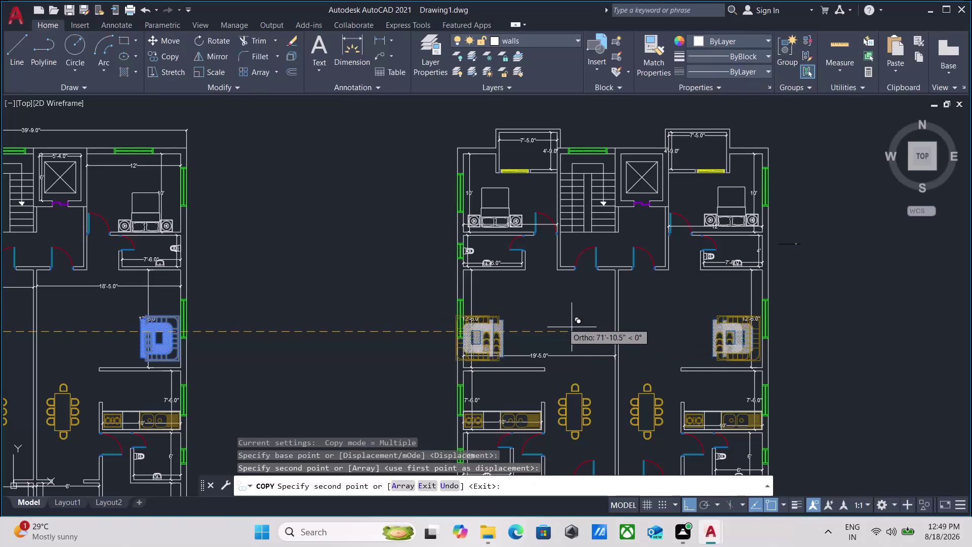
End the COPY command and inspect the copied sofa set across both floor plans.
key(Escape)
scroll(up, 3)
middle_drag(711, 336, 435, 282)
scroll(up, 3)
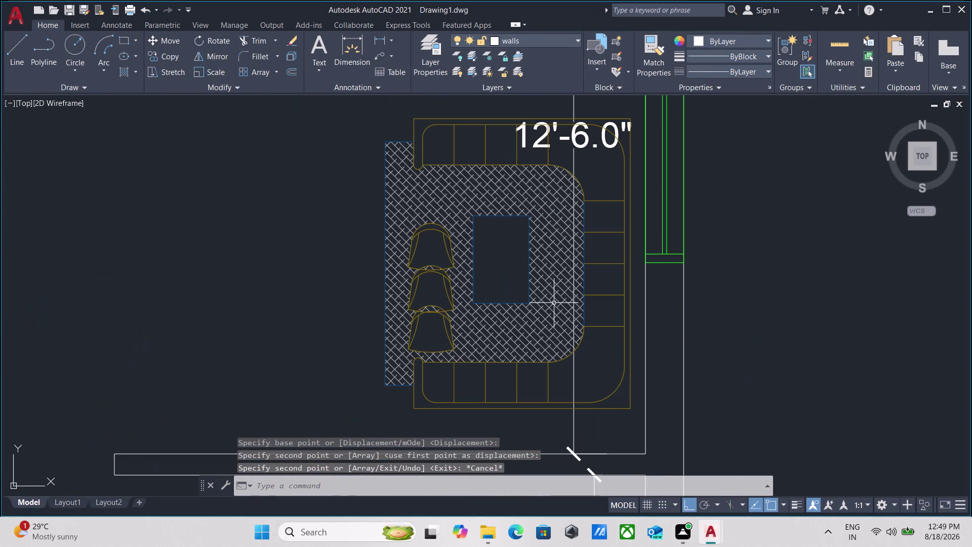
scroll(down, 3)
scroll(down, 3)
middle_drag(335, 307, 519, 309)
middle_drag(233, 265, 304, 316)
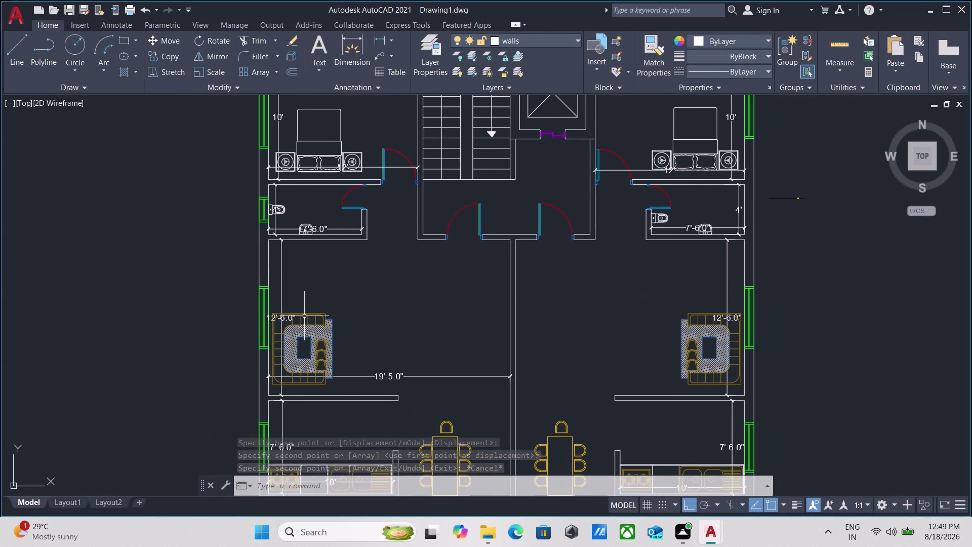
scroll(down, 3)
middle_drag(348, 324, 302, 193)
scroll(down, 3)
scroll(up, 3)
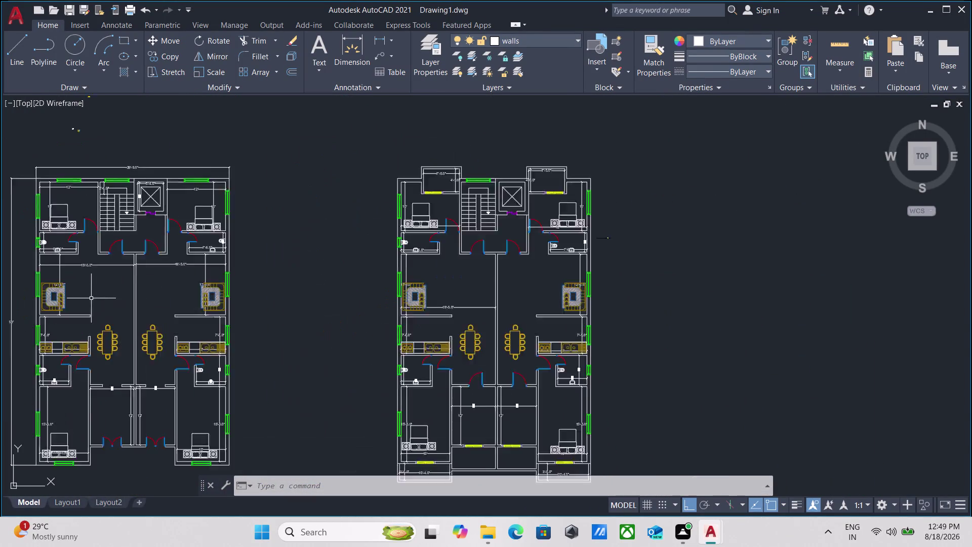
scroll(up, 3)
scroll(down, 3)
middle_drag(90, 299, 230, 341)
Review the lower rooms, then switch to the Autocad Blocks (2) library drawing.
scroll(up, 3)
scroll(down, 3)
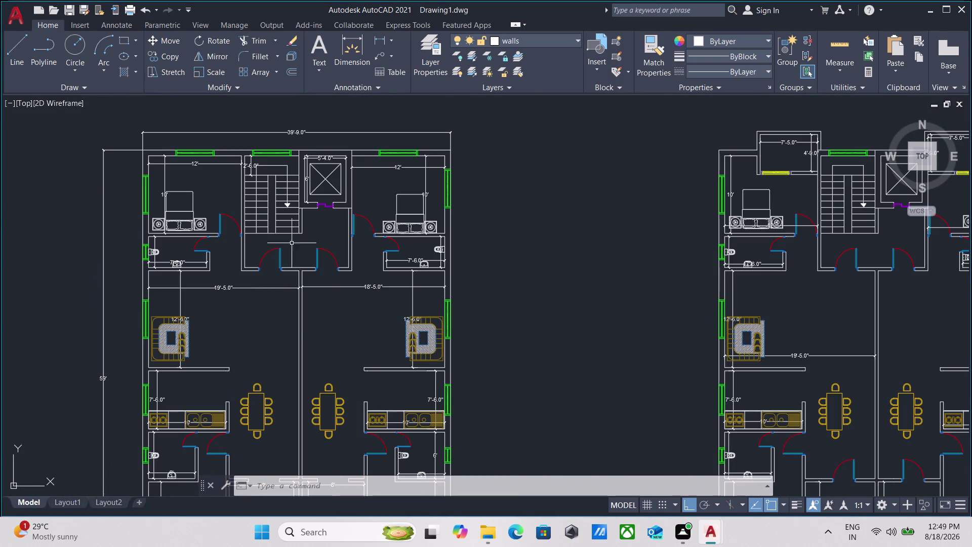
scroll(up, 3)
scroll(down, 3)
scroll(down, 3)
scroll(down, 3)
middle_drag(255, 300, 270, 186)
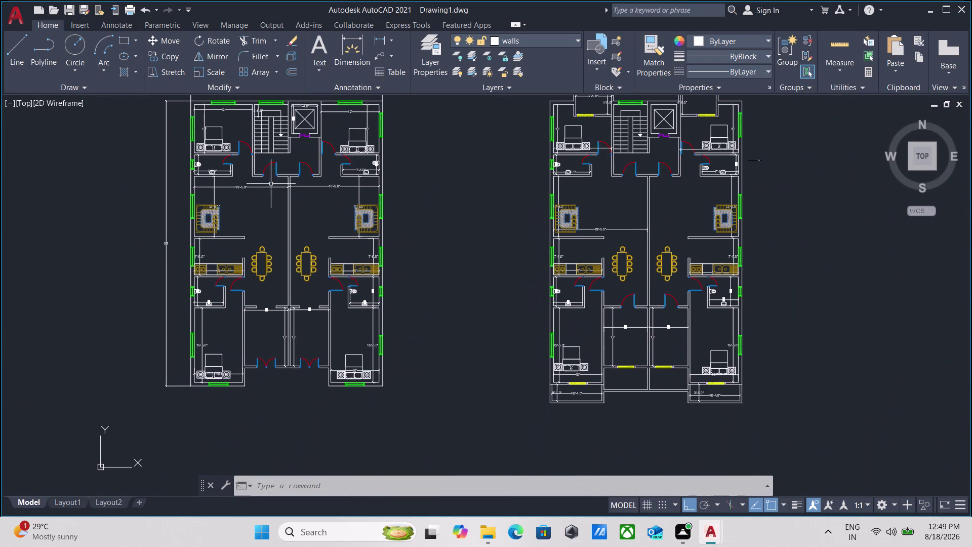
scroll(up, 3)
scroll(down, 3)
middle_drag(318, 240, 296, 300)
scroll(down, 3)
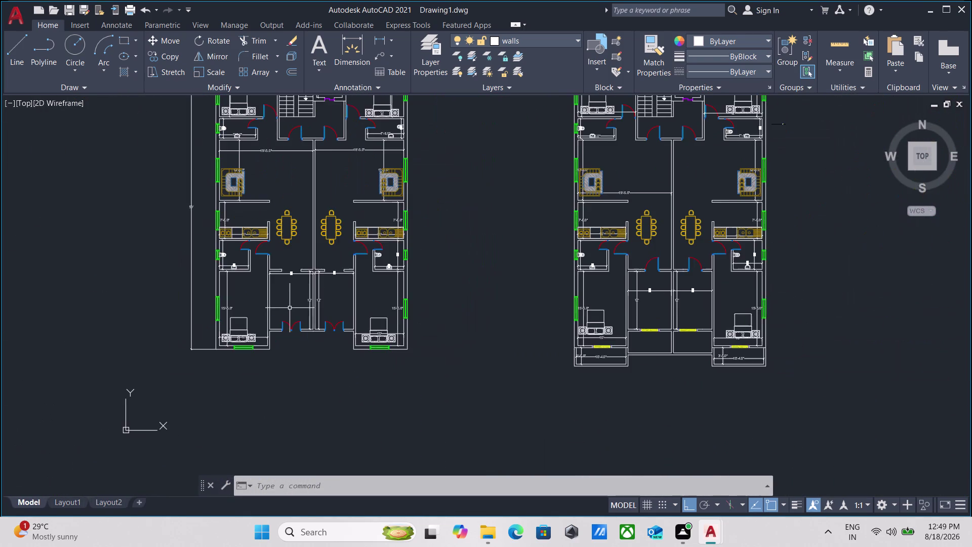
middle_drag(290, 308, 282, 335)
scroll(up, 3)
scroll(up, 3)
scroll(down, 3)
middle_click(281, 332)
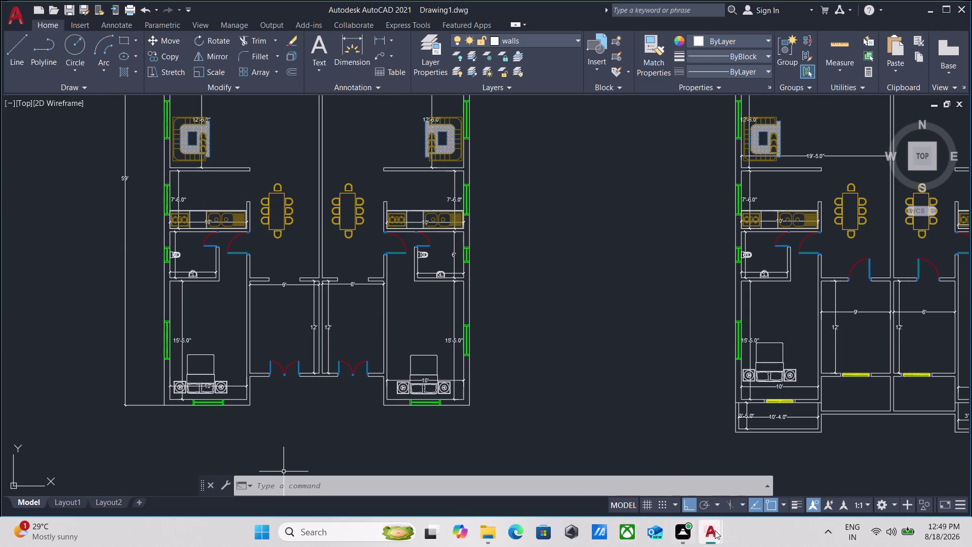
click(754, 489)
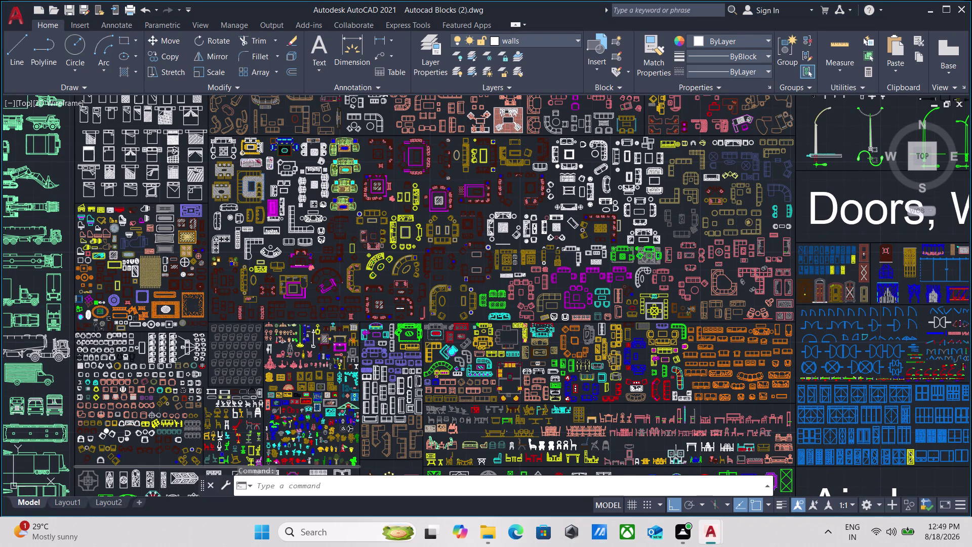
Browse the block library to locate the sofa set with the yellow patterned rug.
scroll(down, 3)
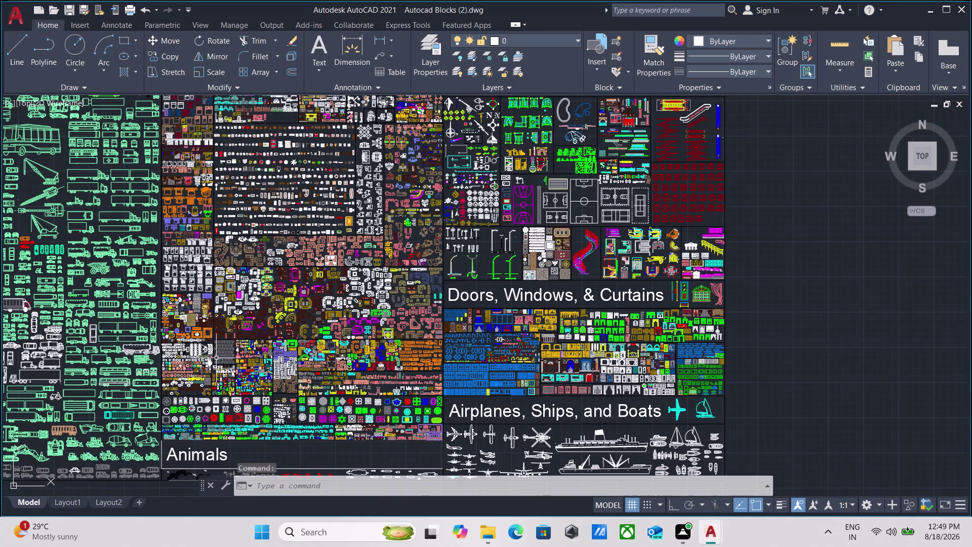
scroll(up, 3)
scroll(up, 3)
scroll(down, 3)
scroll(down, 3)
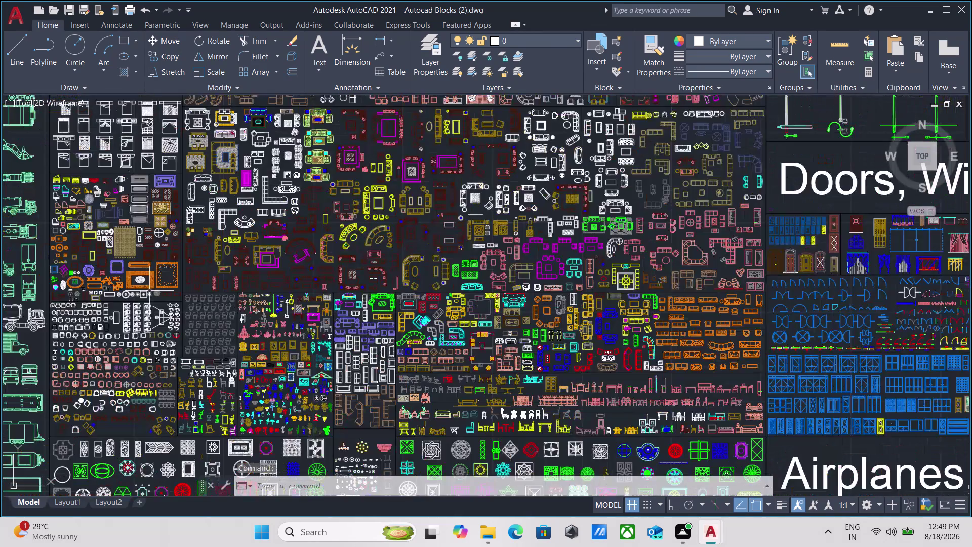
middle_drag(149, 291, 349, 383)
scroll(down, 3)
scroll(up, 3)
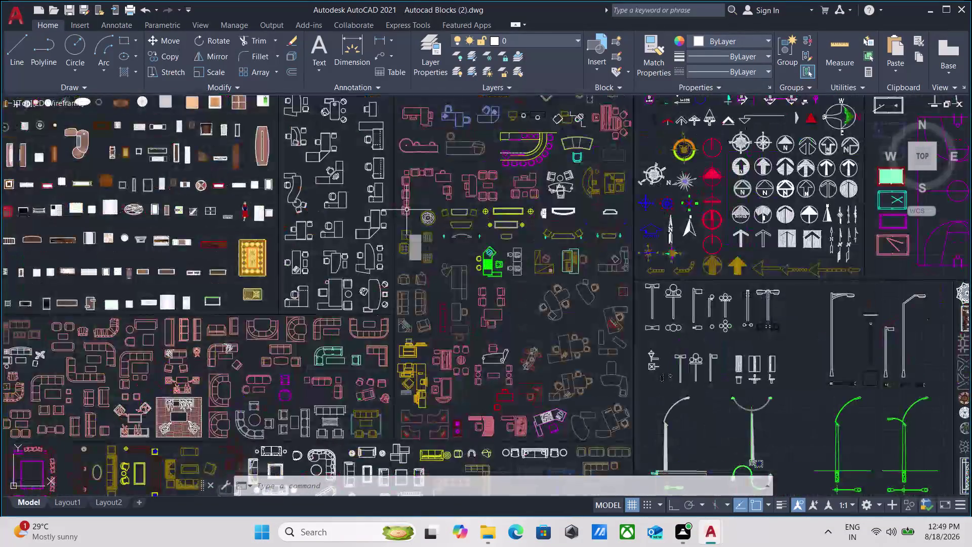
scroll(down, 3)
scroll(up, 3)
scroll(down, 3)
scroll(up, 3)
scroll(down, 3)
scroll(down, 3)
scroll(down, 3)
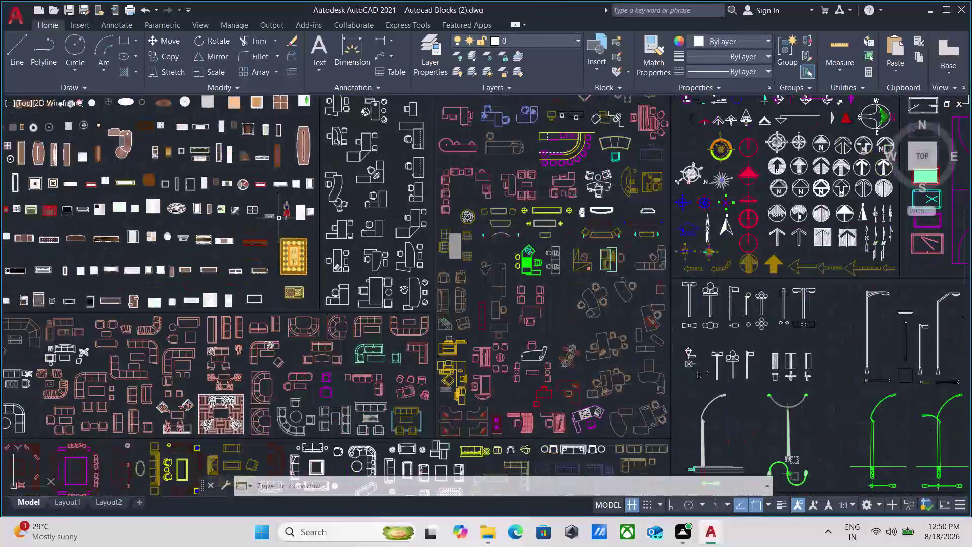
scroll(down, 3)
scroll(down, 3)
middle_drag(279, 228, 315, 370)
scroll(down, 3)
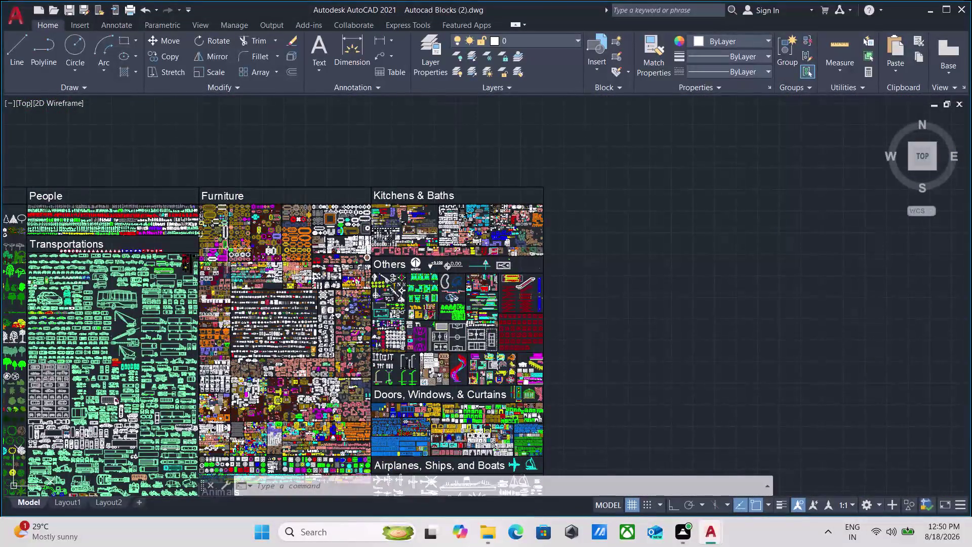
scroll(up, 3)
scroll(up, 3)
scroll(down, 3)
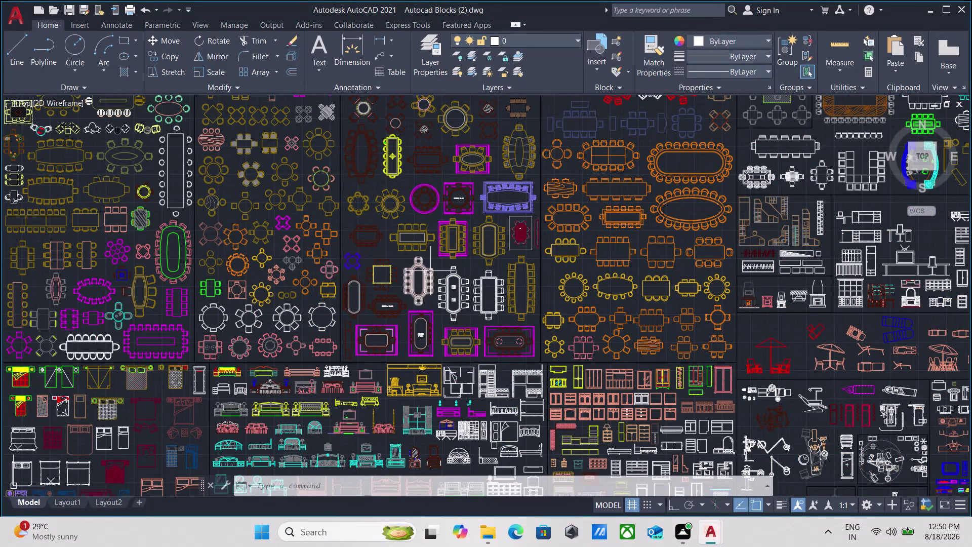
scroll(down, 3)
scroll(up, 3)
scroll(down, 3)
middle_drag(249, 361, 307, 270)
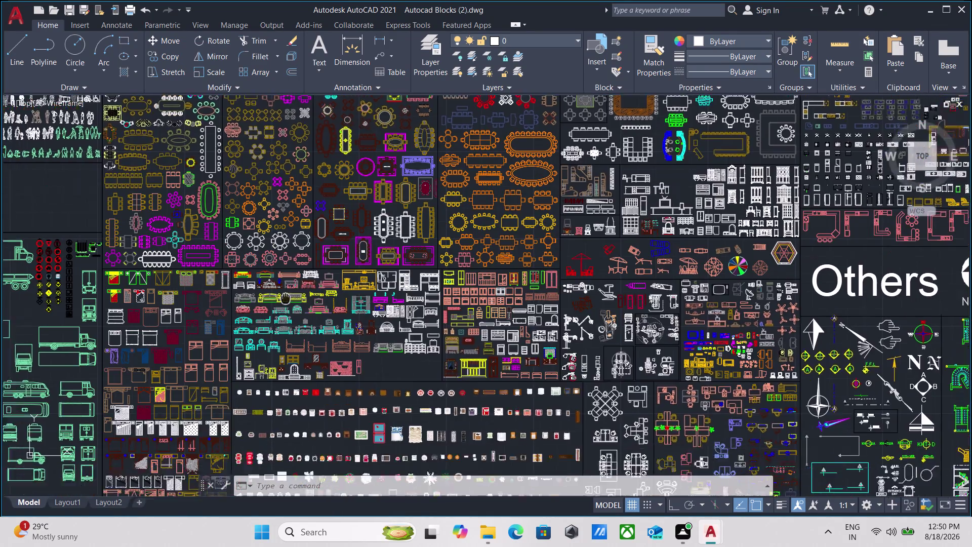
middle_drag(307, 271, 342, 243)
scroll(up, 3)
scroll(down, 3)
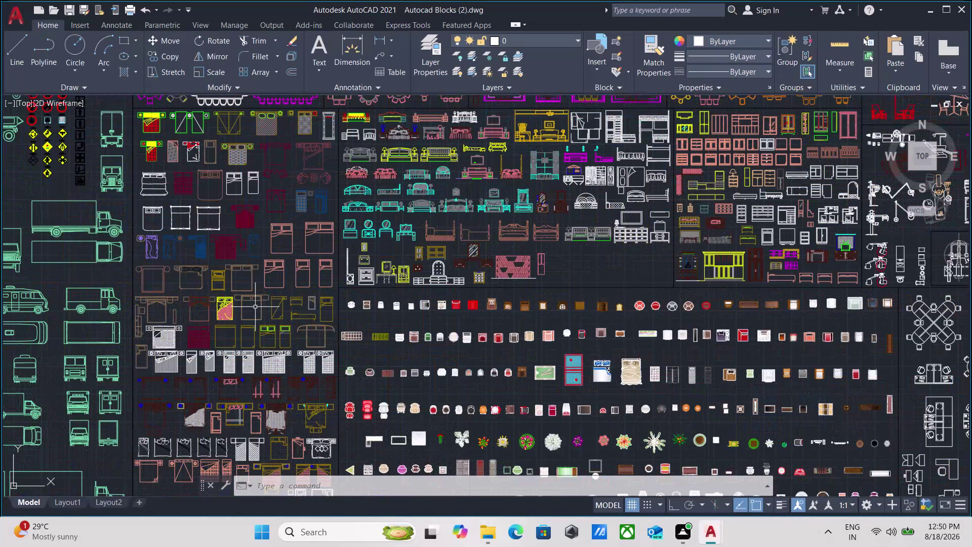
scroll(down, 3)
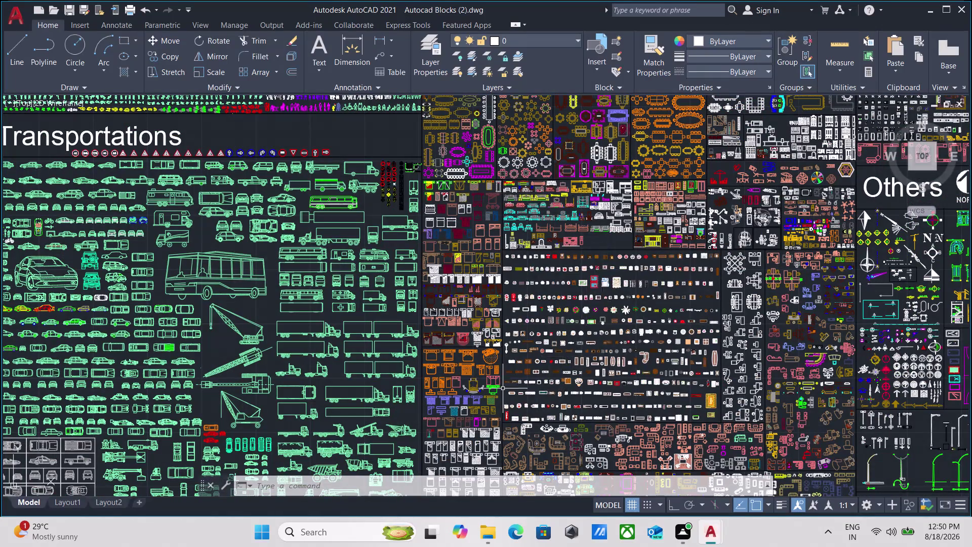
scroll(up, 3)
scroll(down, 3)
middle_drag(460, 383, 404, 221)
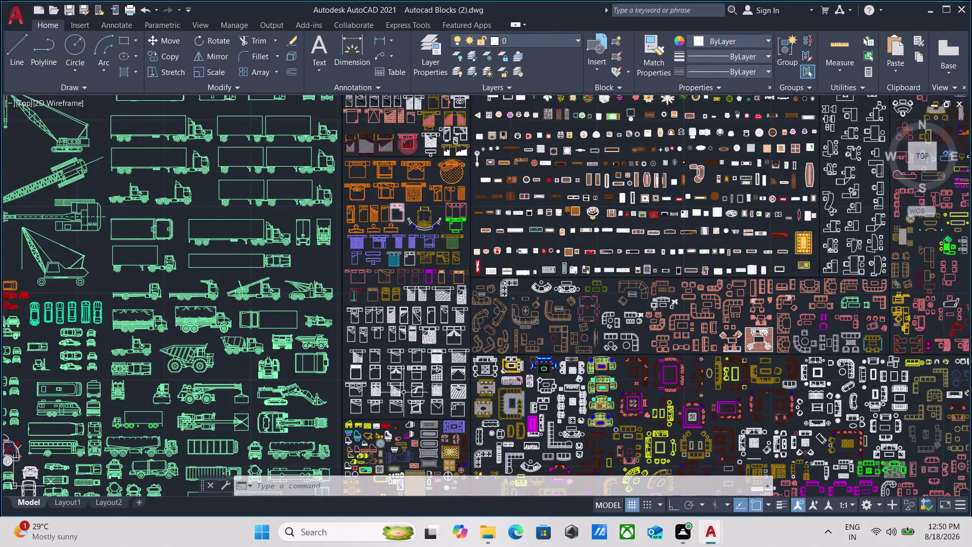
scroll(up, 3)
scroll(up, 3)
scroll(down, 3)
middle_drag(512, 400, 400, 310)
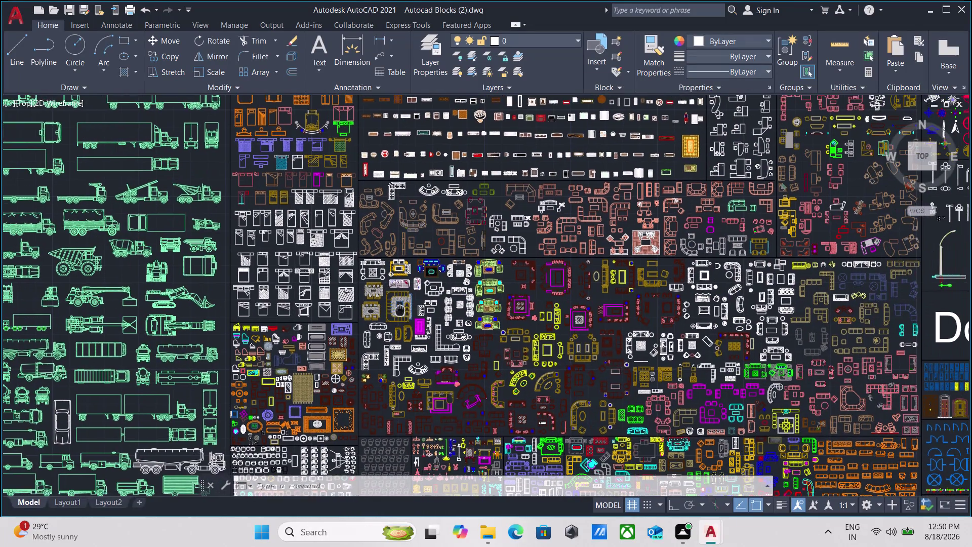
scroll(up, 3)
scroll(down, 3)
middle_drag(450, 353, 361, 278)
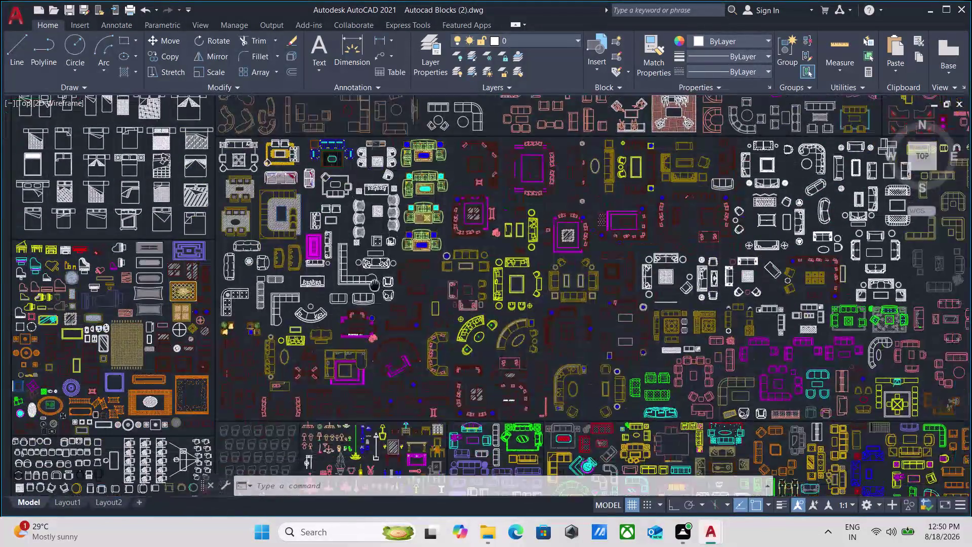
middle_drag(362, 278, 313, 258)
scroll(up, 3)
scroll(down, 3)
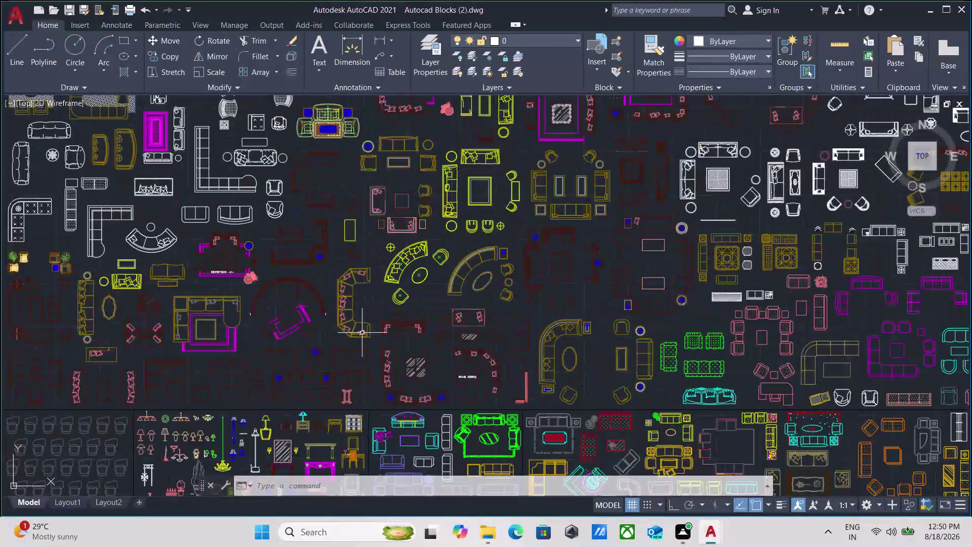
scroll(down, 3)
scroll(up, 3)
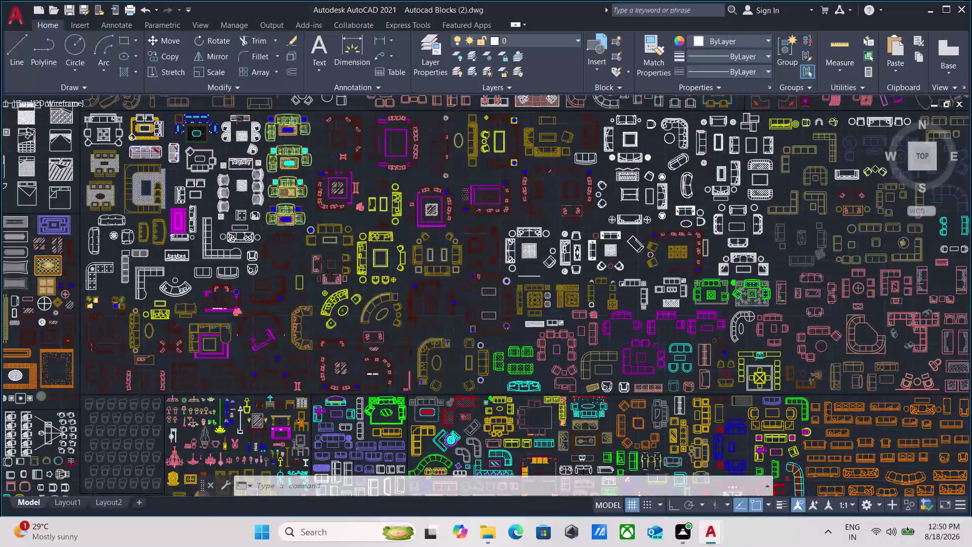
scroll(down, 3)
scroll(up, 3)
scroll(up, 3)
middle_drag(143, 287, 298, 290)
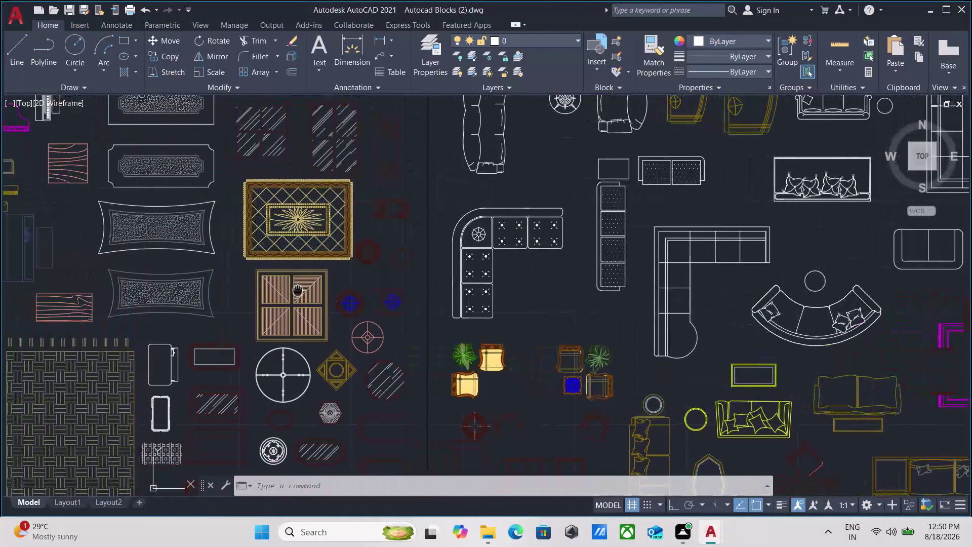
middle_drag(298, 290, 307, 290)
scroll(down, 3)
scroll(down, 3)
middle_drag(226, 342, 293, 342)
scroll(up, 3)
scroll(down, 3)
middle_drag(323, 262, 223, 309)
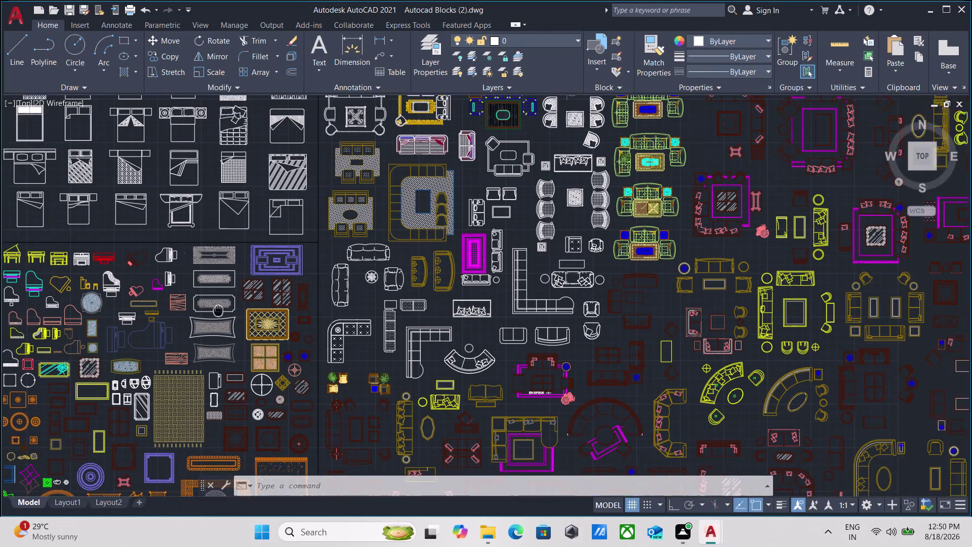
middle_drag(223, 309, 192, 321)
scroll(up, 3)
scroll(down, 3)
middle_drag(447, 300, 325, 358)
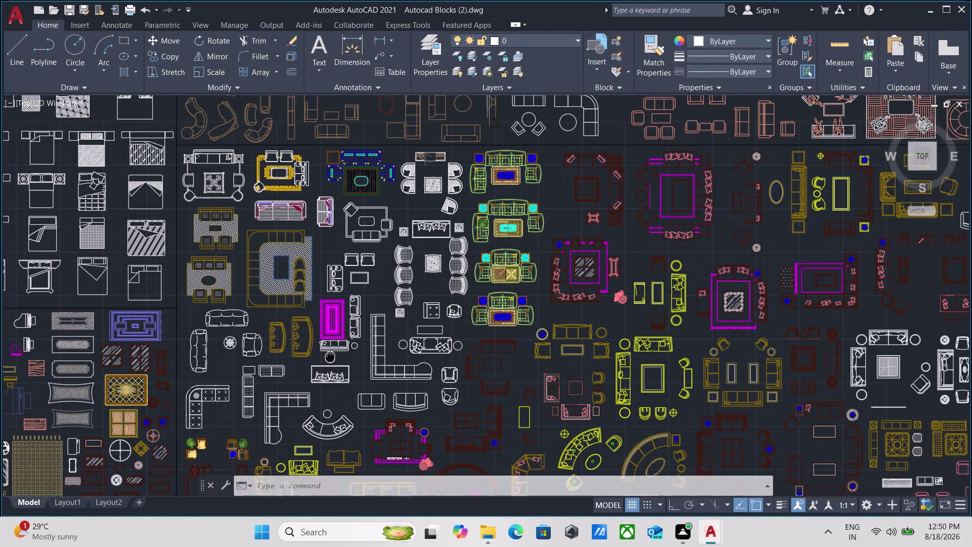
middle_drag(326, 359, 270, 370)
scroll(up, 3)
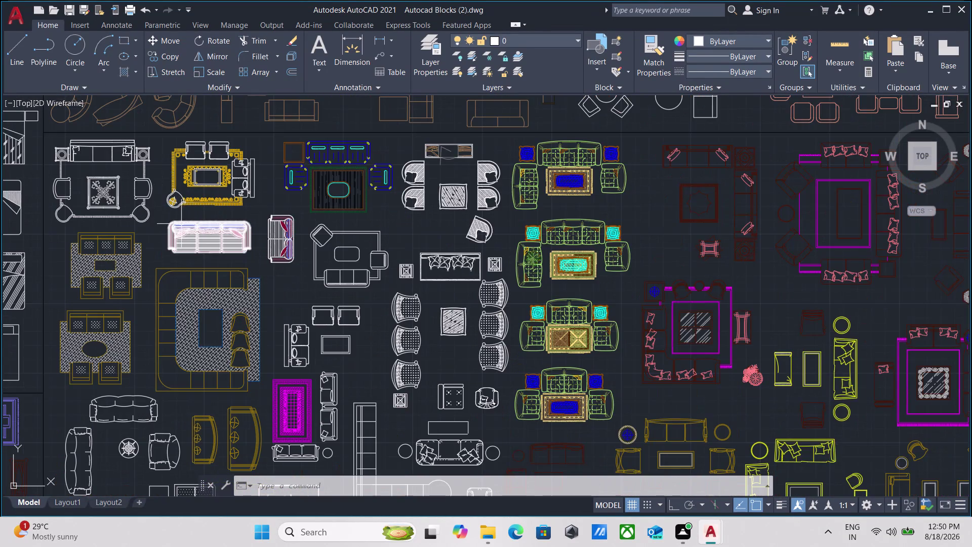
scroll(down, 3)
middle_drag(181, 224, 245, 342)
scroll(up, 3)
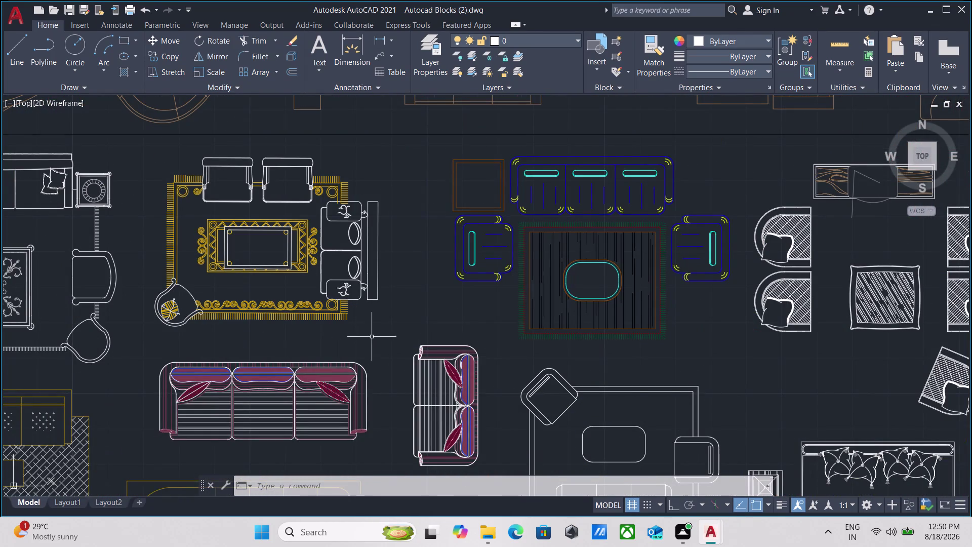
Window-select the yellow-rug sofa set and copy it with Ctrl+C.
click(374, 333)
click(180, 171)
scroll(down, 3)
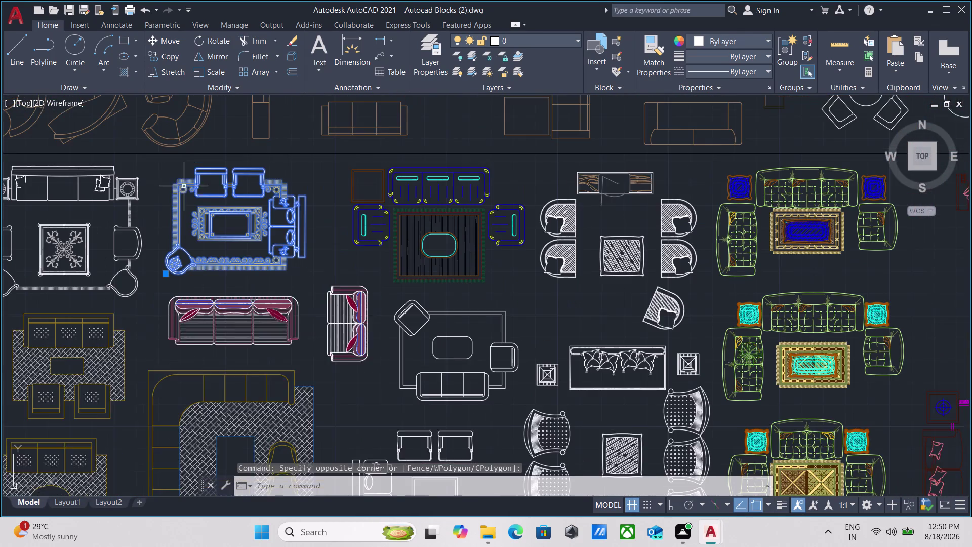
middle_drag(195, 192, 238, 231)
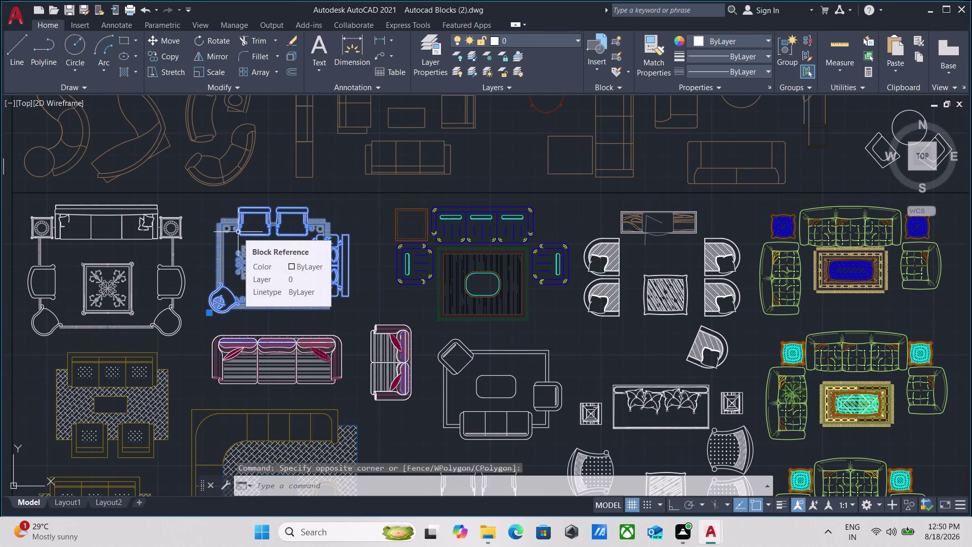
key(ctrl+c)
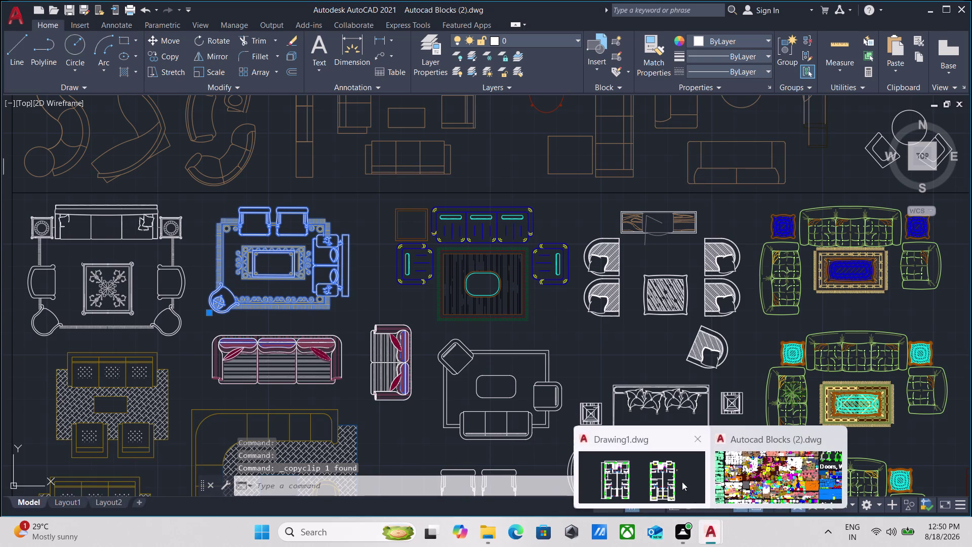
Return to Drawing1 and bring an empty area of the floor plans into view.
click(672, 469)
scroll(up, 3)
scroll(down, 3)
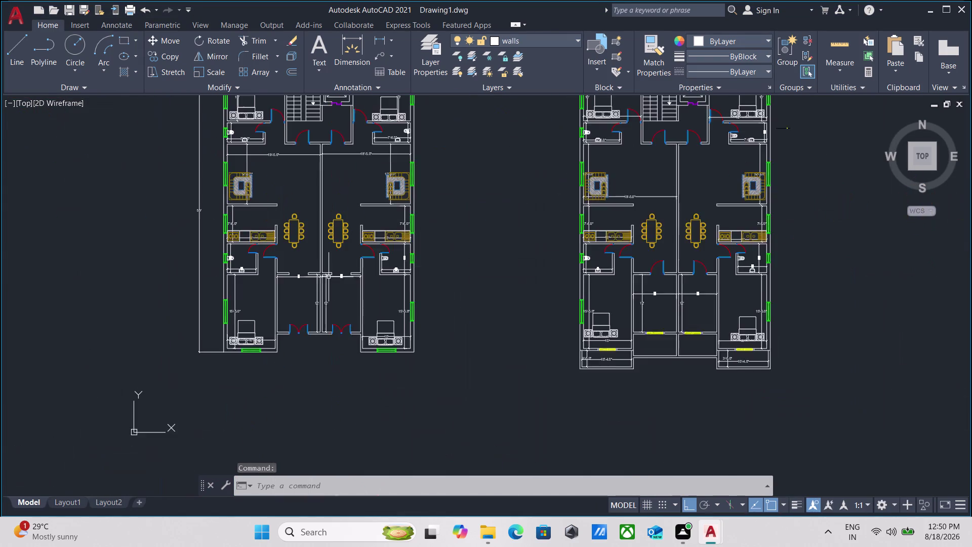
middle_drag(328, 277, 362, 334)
scroll(up, 3)
middle_drag(378, 249, 351, 362)
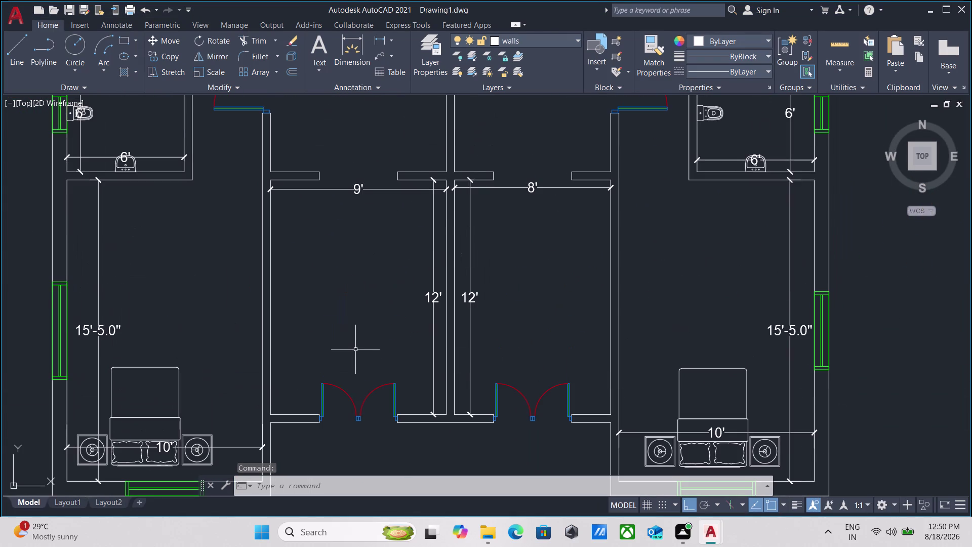
Paste the sofa-and-rug set at an empty spot and window-select it.
key(ctrl+v)
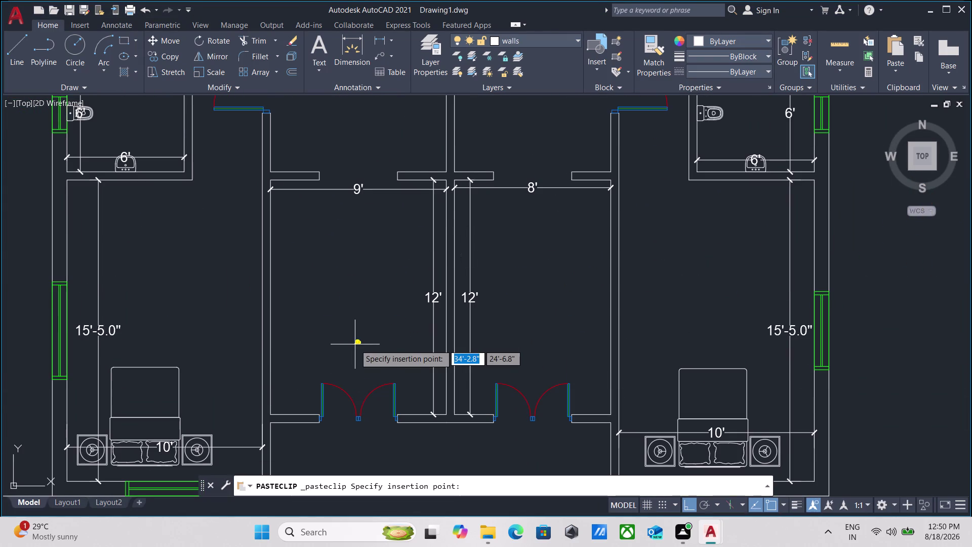
click(324, 314)
scroll(up, 3)
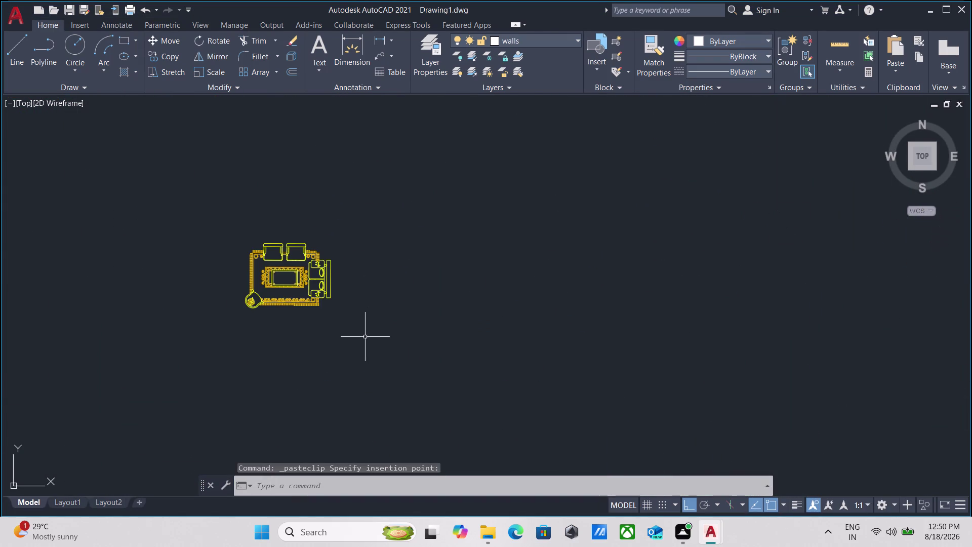
drag(364, 337, 326, 308)
click(201, 233)
Start scaling the sofa-and-rug set with the rug's top-left corner as the base point.
text(sc)
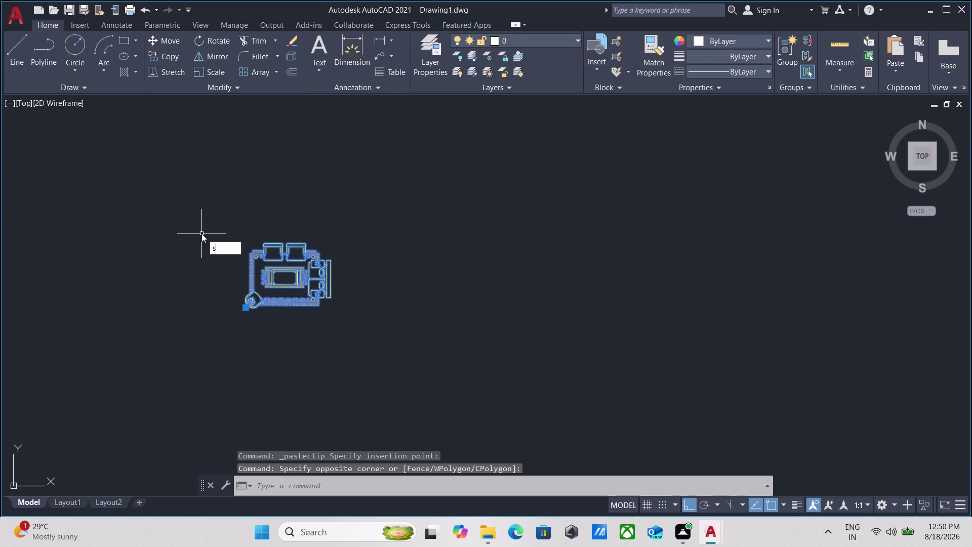
text(alr)
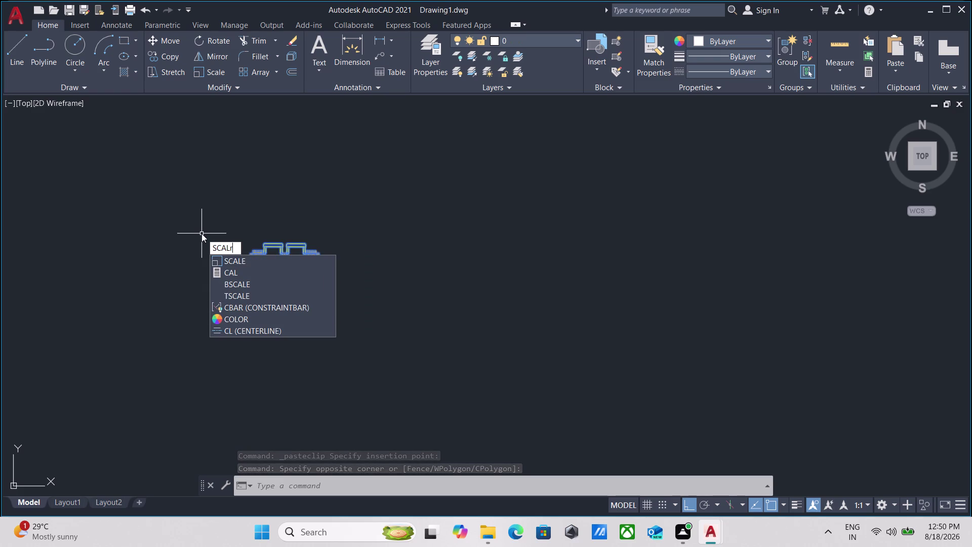
key(BackSpace)
key(e)
key(Return)
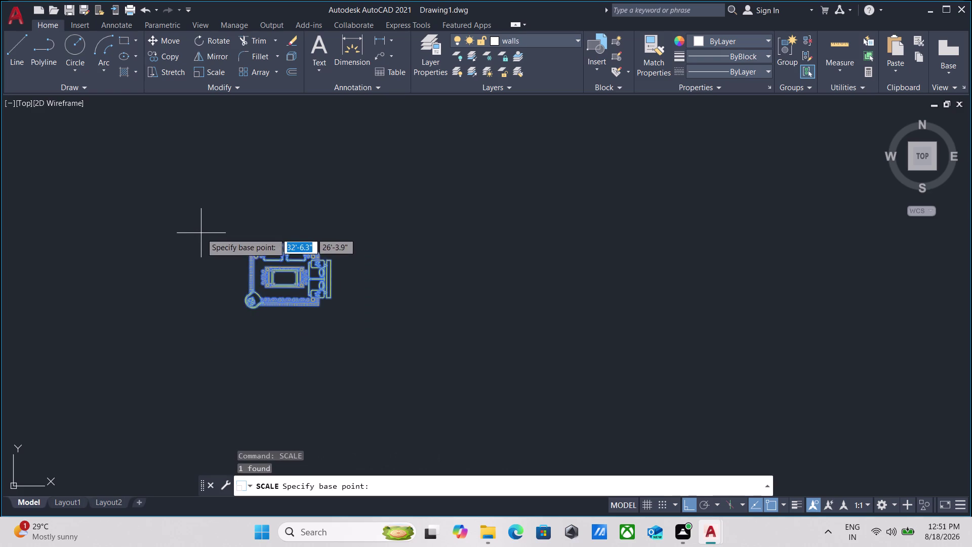
scroll(up, 3)
middle_drag(267, 283, 208, 344)
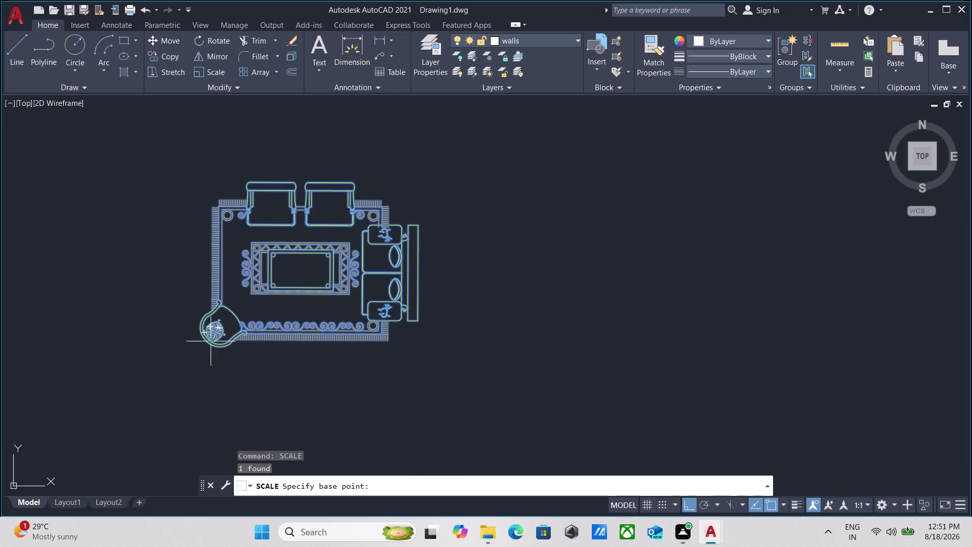
scroll(up, 3)
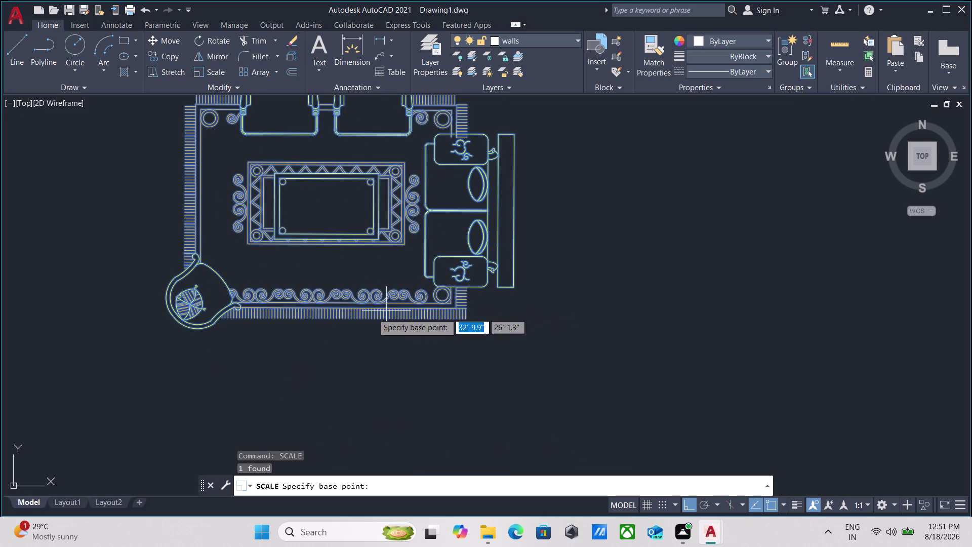
scroll(down, 3)
middle_drag(246, 260, 210, 352)
scroll(up, 3)
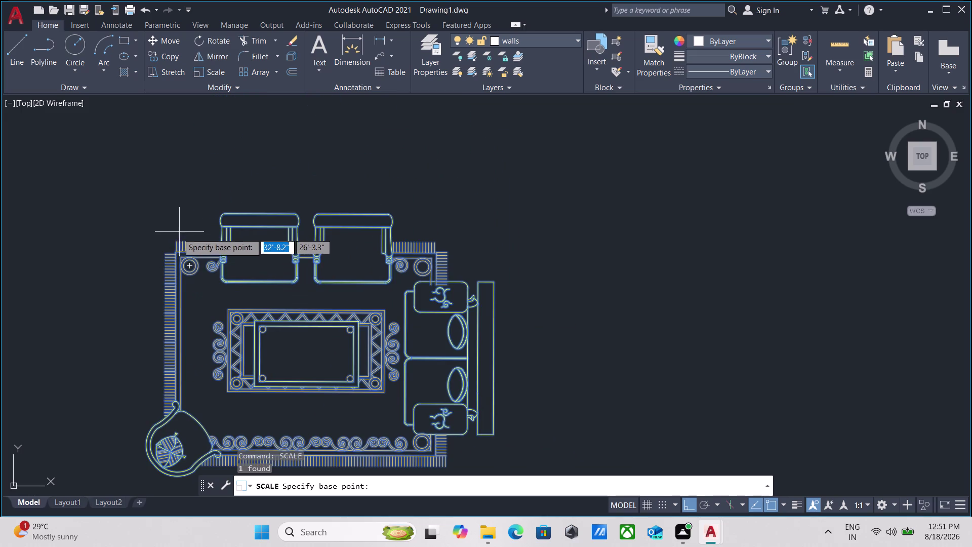
click(176, 240)
Use the Reference option, measuring the rug's top edge between its two ends.
middle_drag(409, 256, 366, 266)
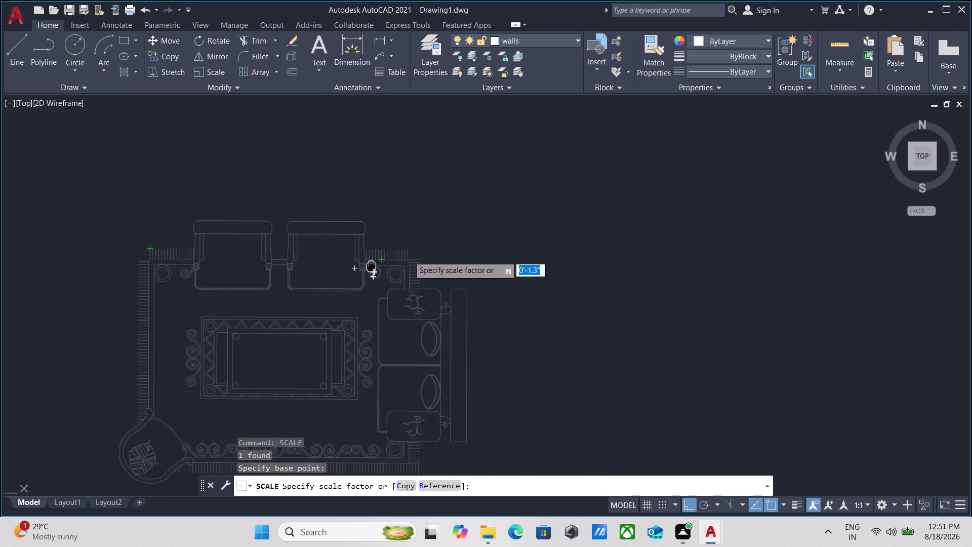
middle_drag(366, 266, 316, 273)
scroll(down, 3)
scroll(down, 3)
middle_drag(462, 263, 347, 244)
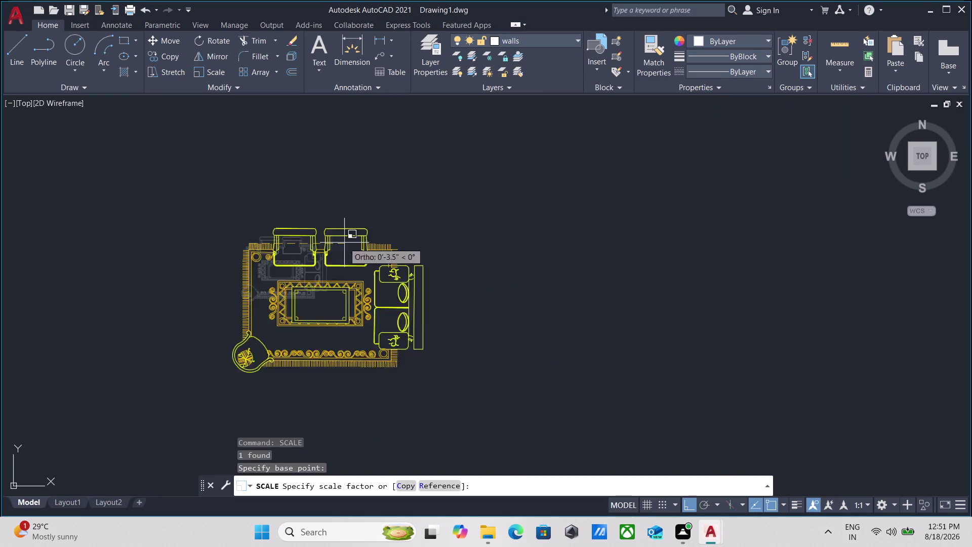
scroll(down, 3)
middle_drag(453, 231, 343, 188)
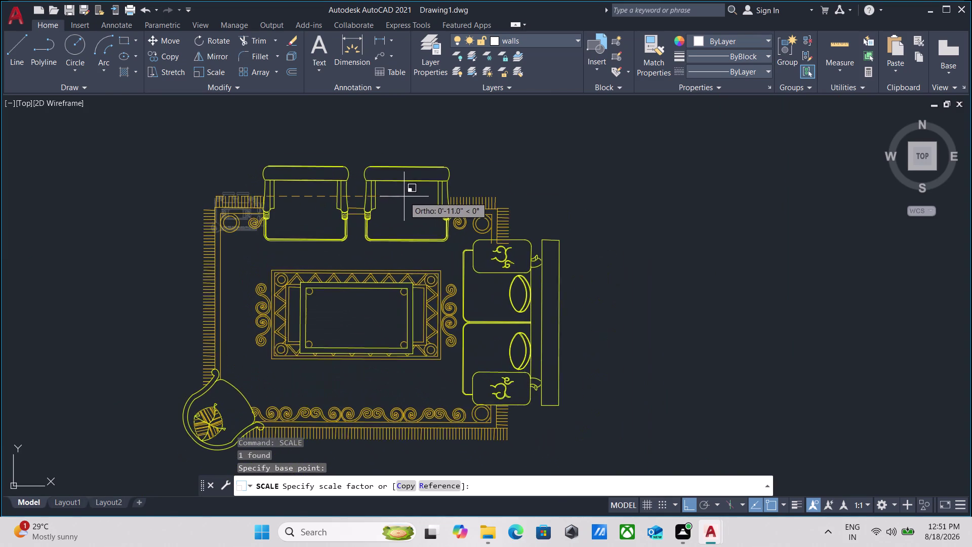
key(r)
key(Return)
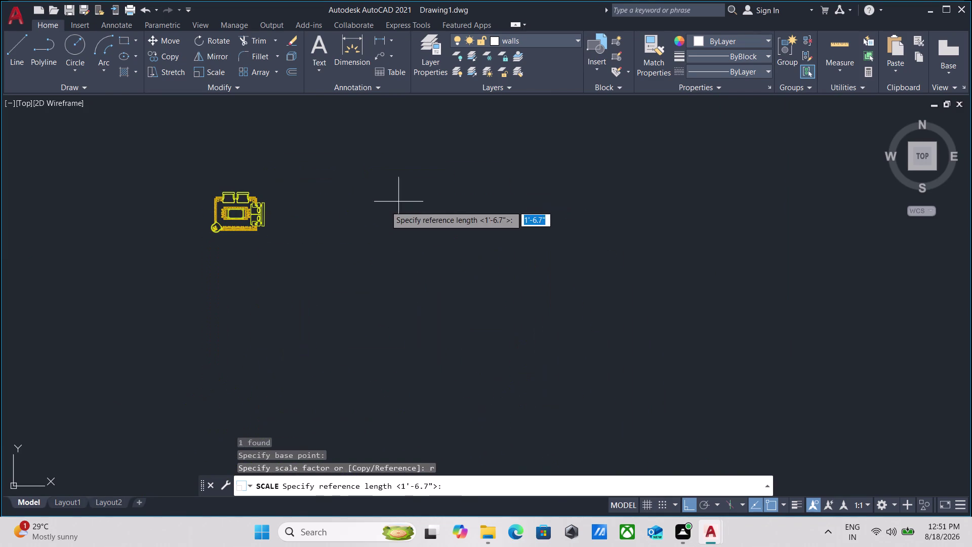
scroll(up, 3)
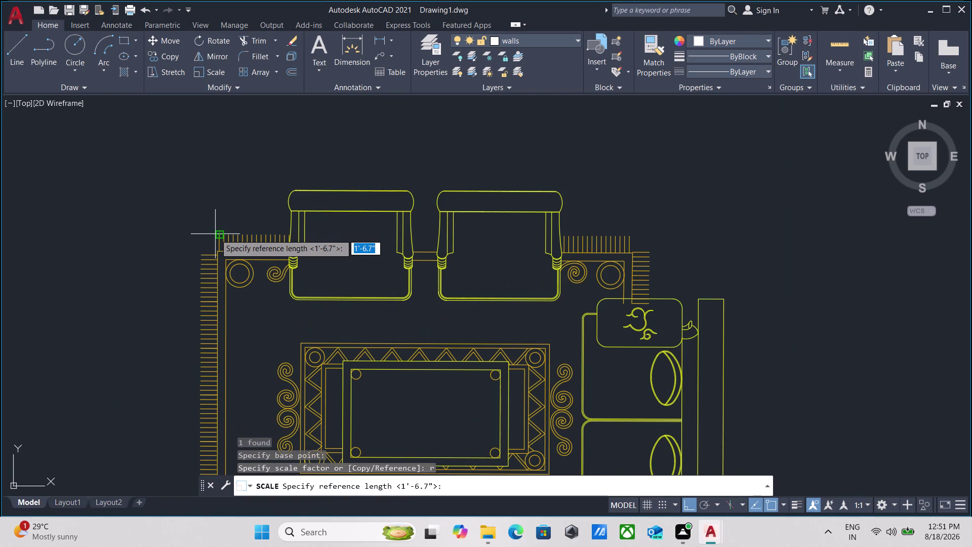
click(216, 234)
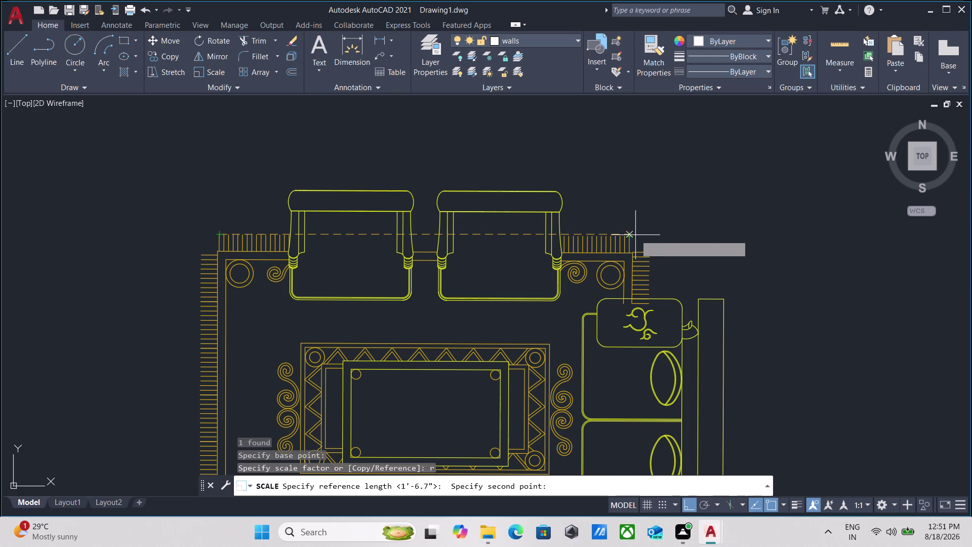
click(630, 236)
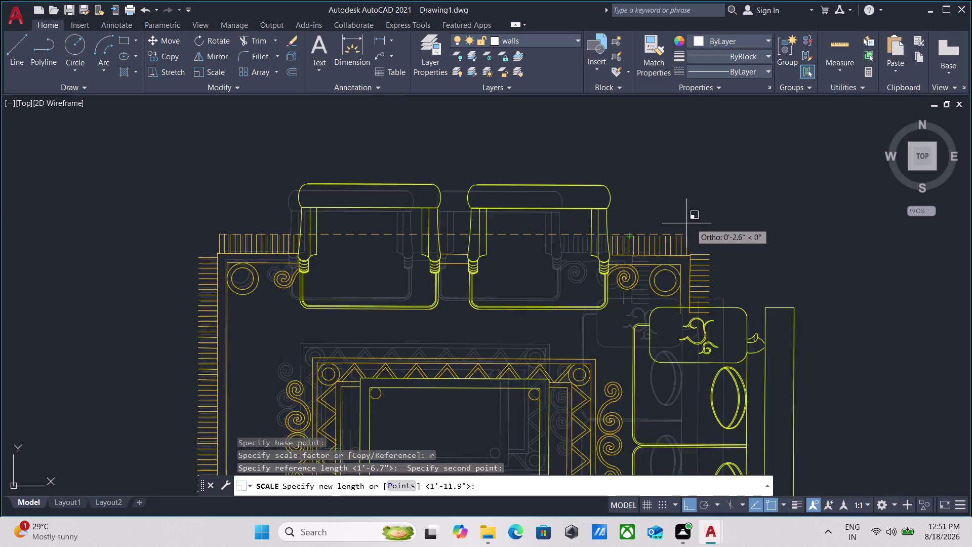
Set the new reference length so the set fits the central living area.
scroll(down, 3)
middle_drag(721, 216, 549, 189)
scroll(down, 3)
middle_drag(634, 187, 441, 194)
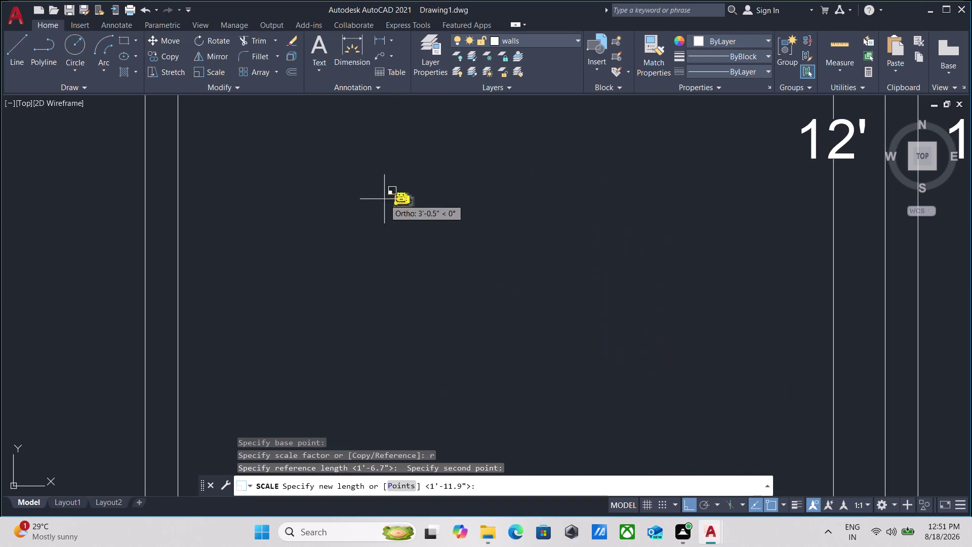
scroll(down, 3)
middle_drag(532, 195, 456, 254)
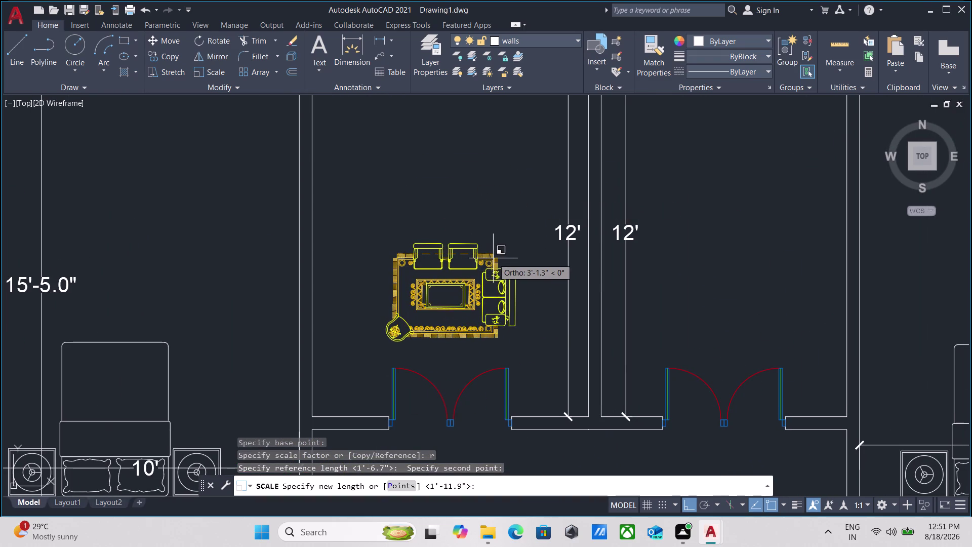
click(504, 252)
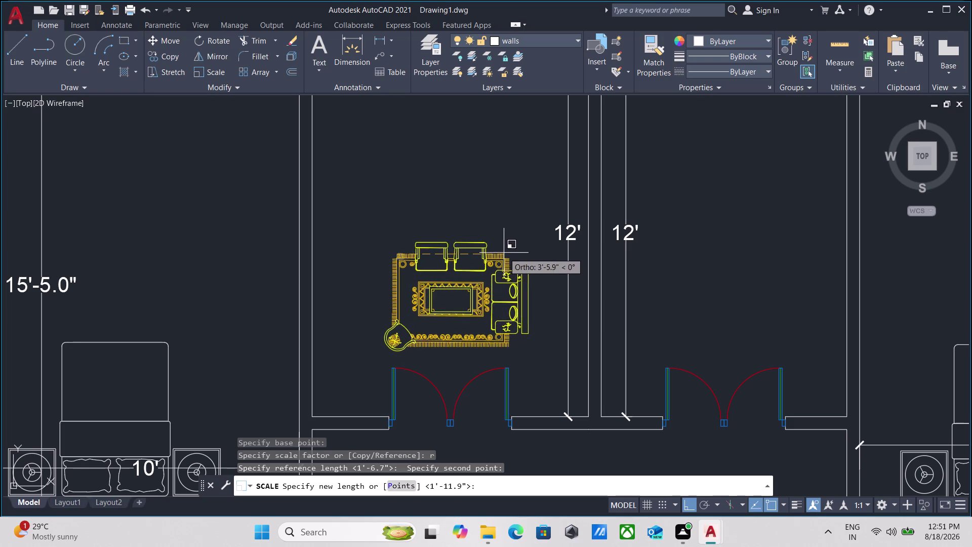
click(532, 355)
click(502, 303)
scroll(down, 3)
middle_drag(502, 302, 502, 309)
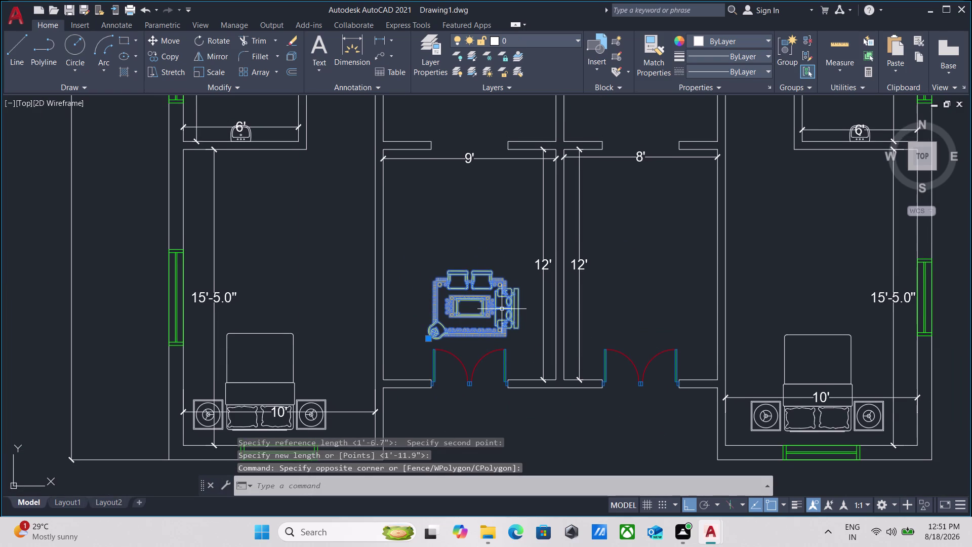
Move the sofa-and-rug set into the left living area with Ortho off.
key(m)
key(Return)
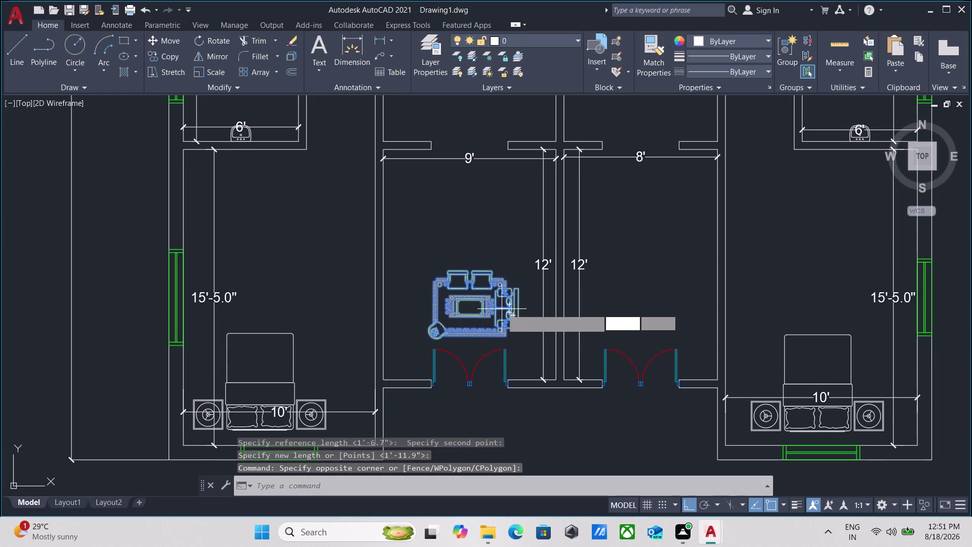
scroll(up, 3)
click(488, 287)
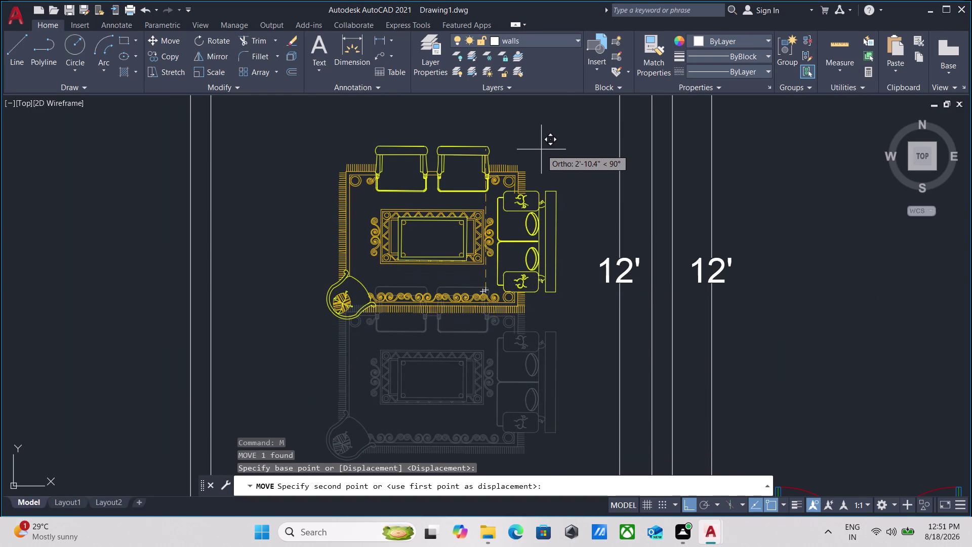
key(F8)
scroll(down, 3)
middle_drag(535, 149, 530, 160)
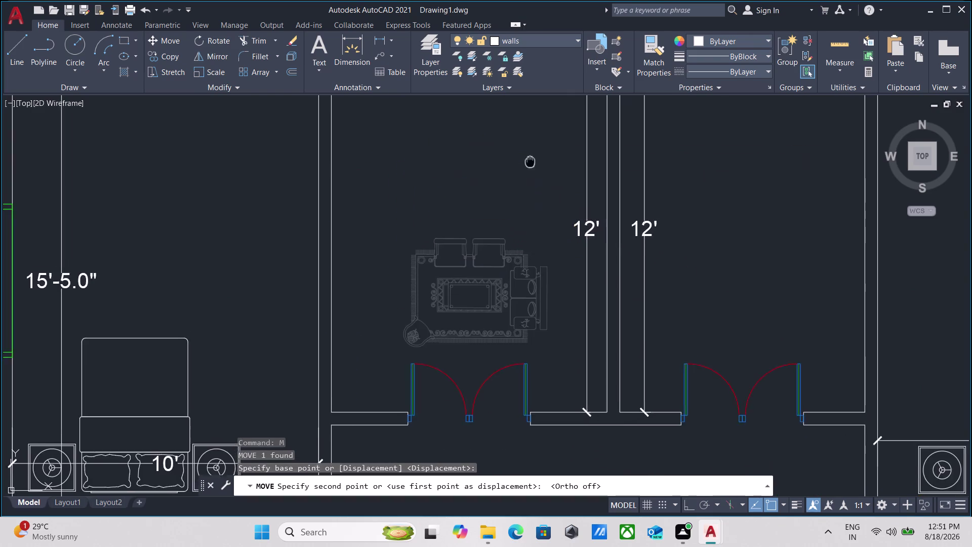
middle_drag(530, 160, 503, 255)
click(499, 235)
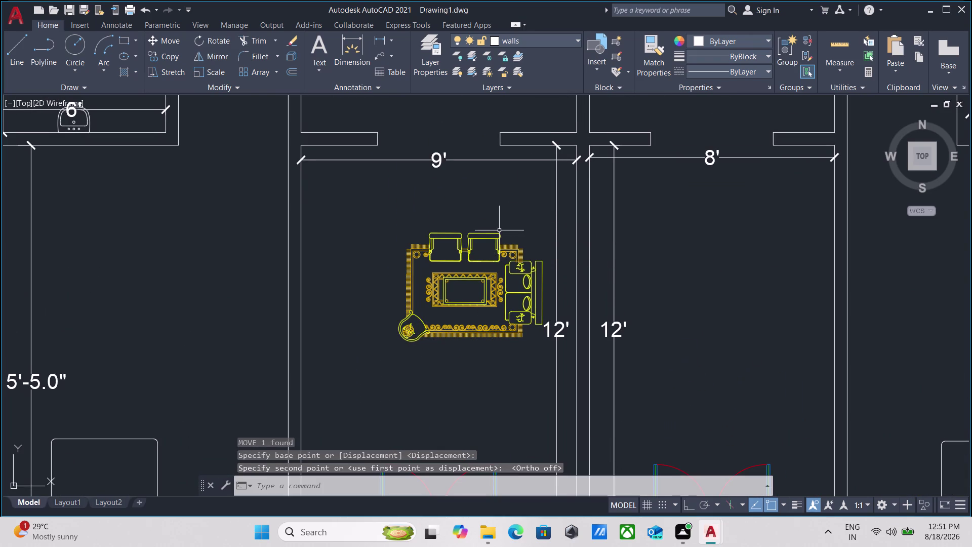
key(Escape)
Mirror the sofa-and-rug set across the central wall into the neighbouring 8' living room.
drag(539, 382, 517, 354)
click(466, 277)
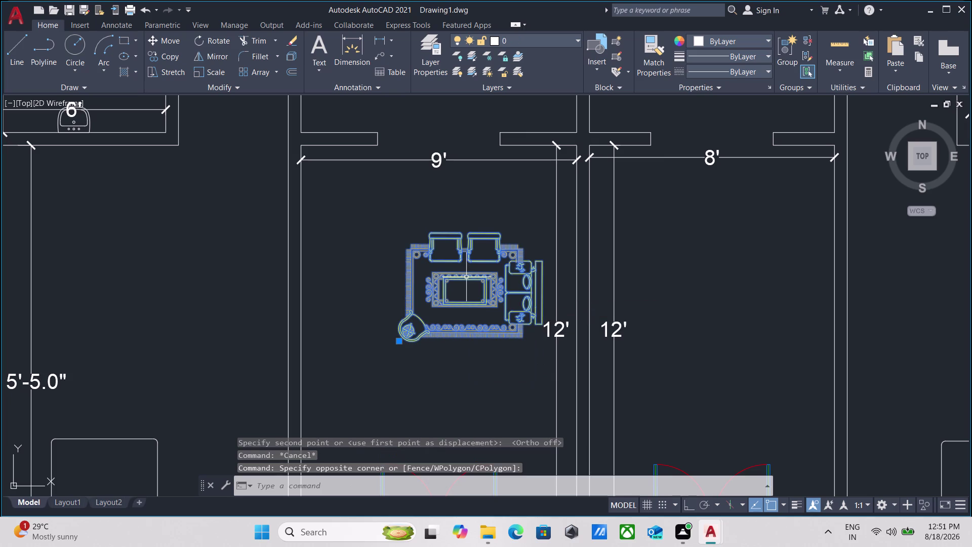
text(mi)
key(Return)
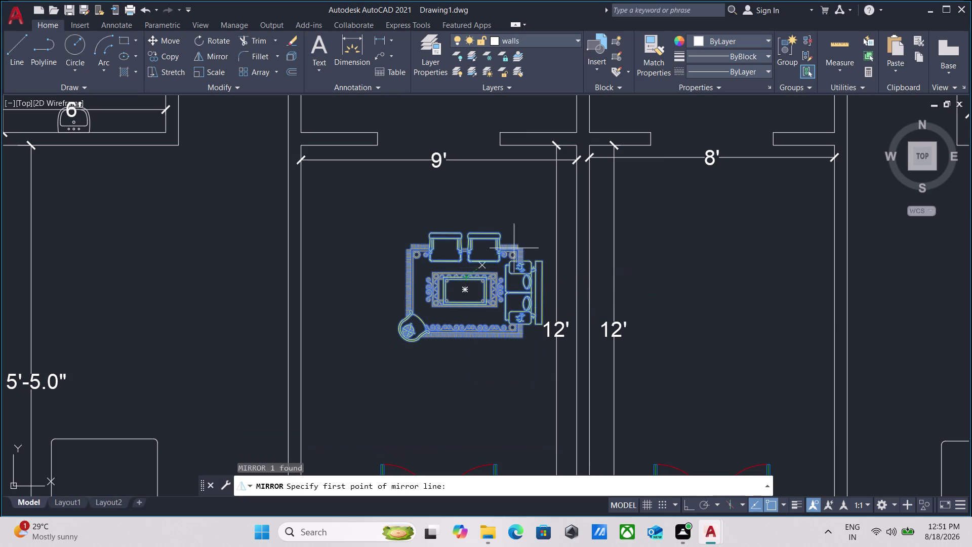
click(577, 259)
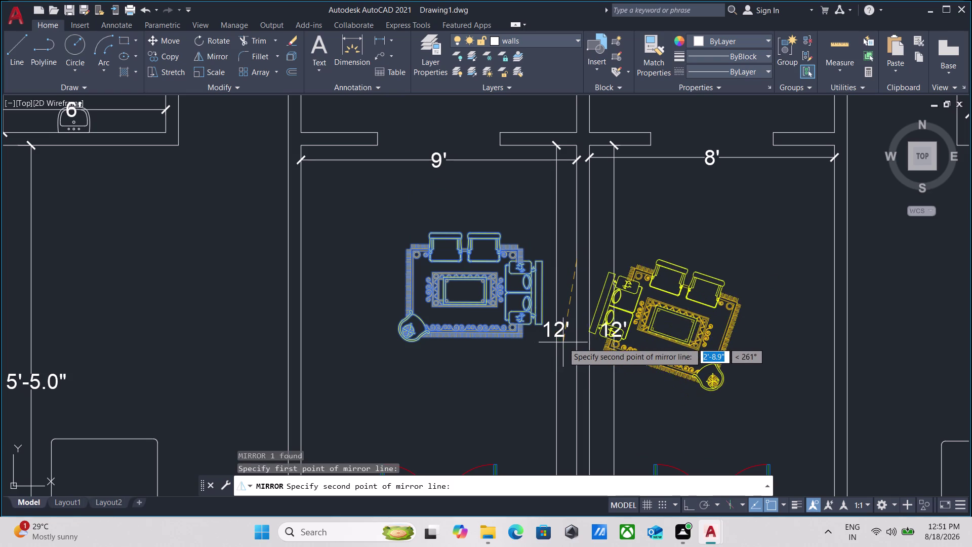
key(F8)
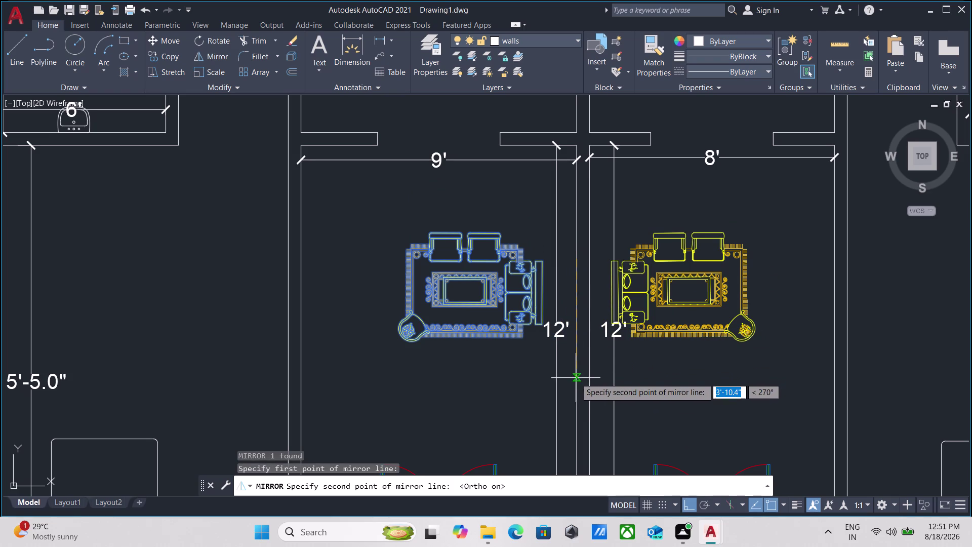
click(576, 378)
drag(606, 421, 576, 378)
Bring the left unit's lower bedroom into view and begin a selection window at the bed.
scroll(down, 3)
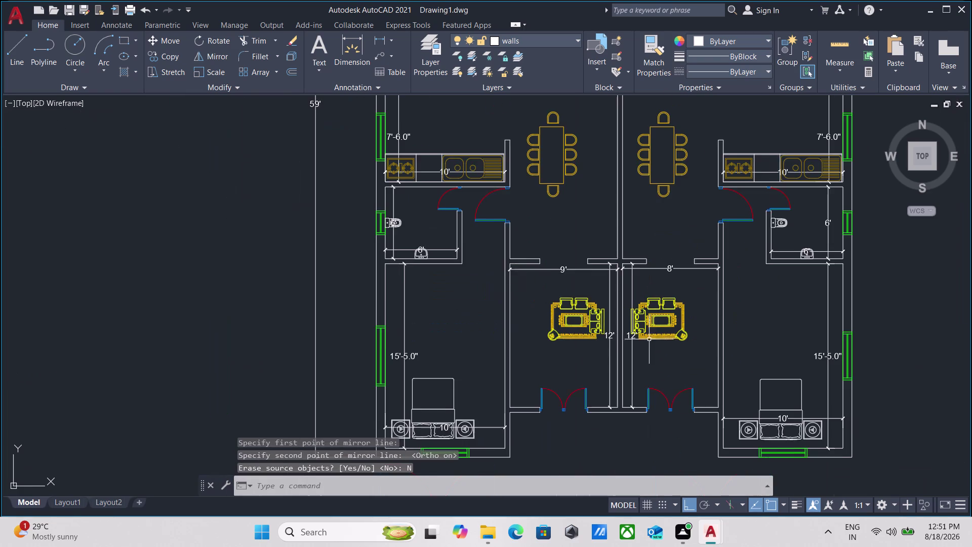
middle_drag(651, 339, 579, 349)
scroll(up, 3)
scroll(up, 3)
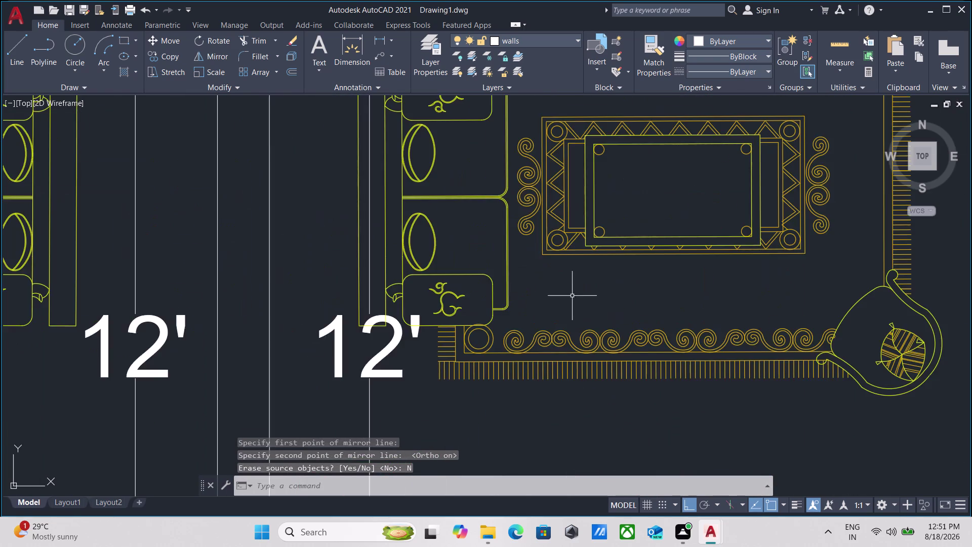
scroll(down, 3)
scroll(down, 3)
scroll(down, 3)
middle_drag(570, 296, 553, 366)
scroll(down, 3)
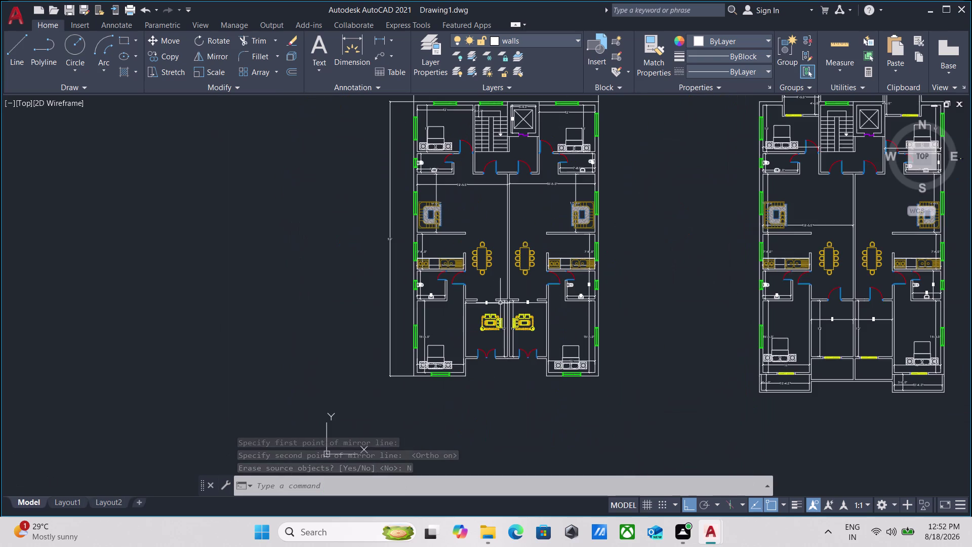
scroll(up, 3)
scroll(up, 3)
scroll(down, 3)
middle_drag(488, 244, 481, 245)
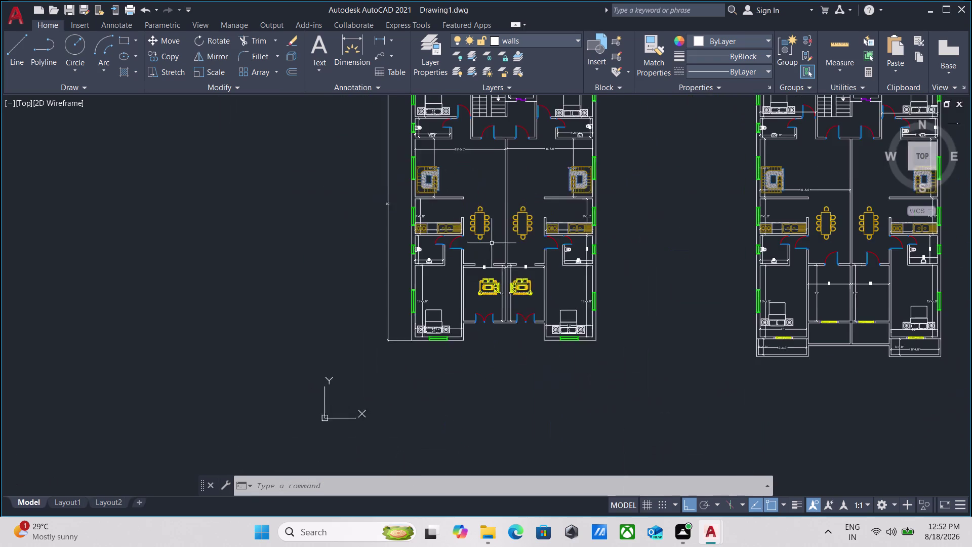
middle_drag(481, 245, 311, 246)
scroll(up, 3)
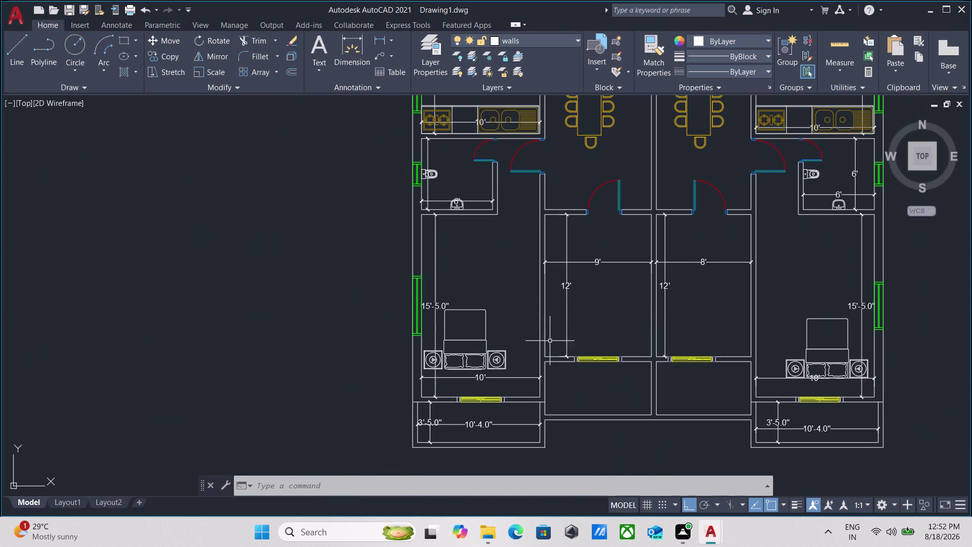
scroll(up, 3)
click(513, 305)
Select the bed and side tables and start copying them from a base point on the bed.
click(473, 347)
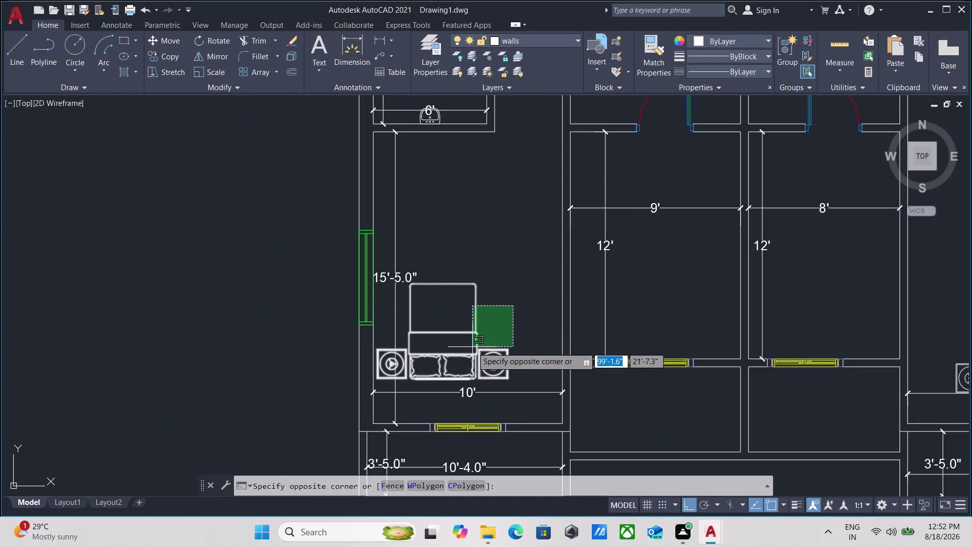
scroll(down, 3)
middle_drag(485, 334, 482, 345)
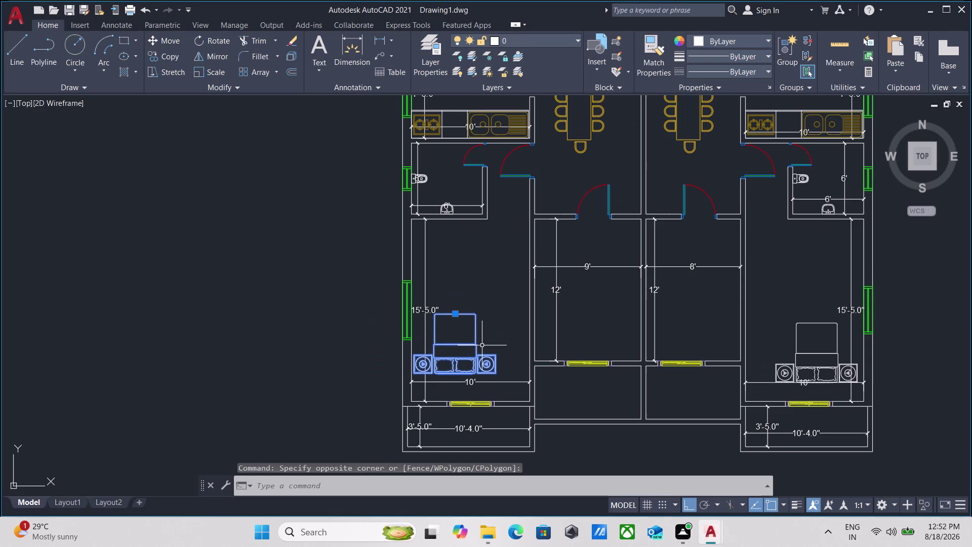
text(co)
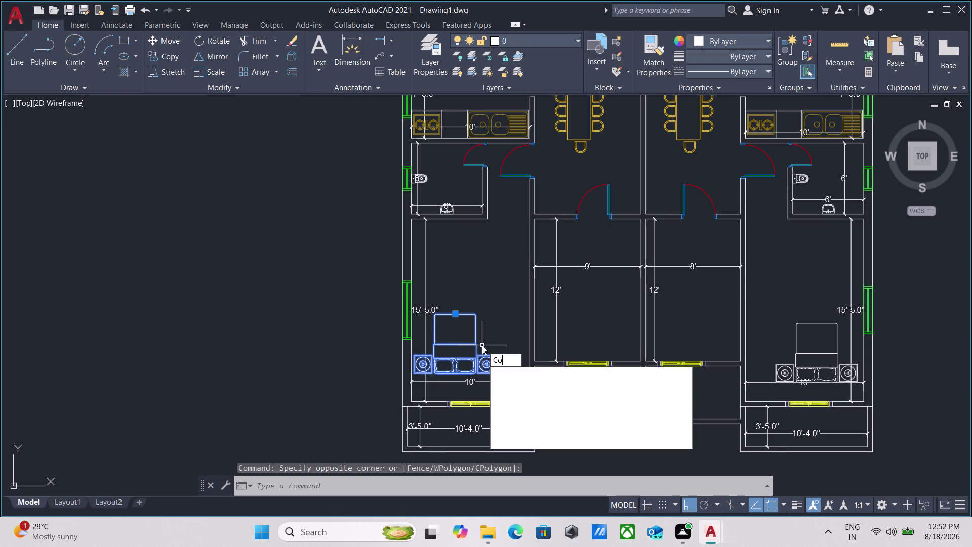
key(Return)
scroll(up, 3)
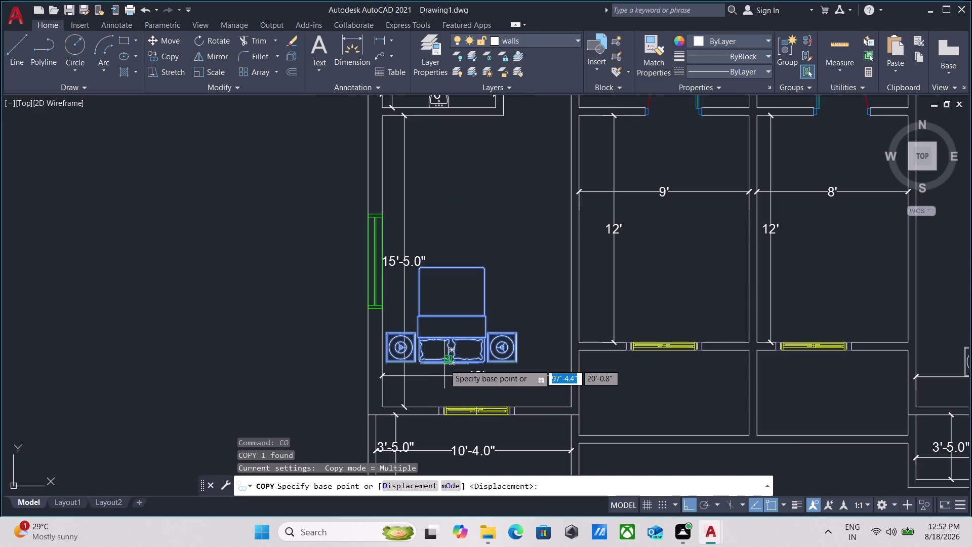
scroll(up, 3)
click(446, 351)
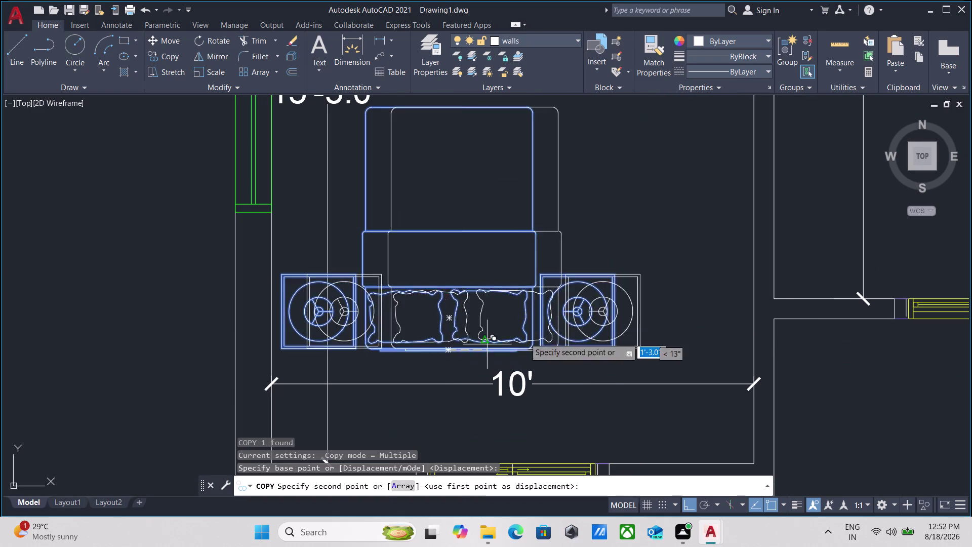
Place the bed copy inside the 9' room with Ortho off, then select the copy.
middle_drag(652, 312, 454, 335)
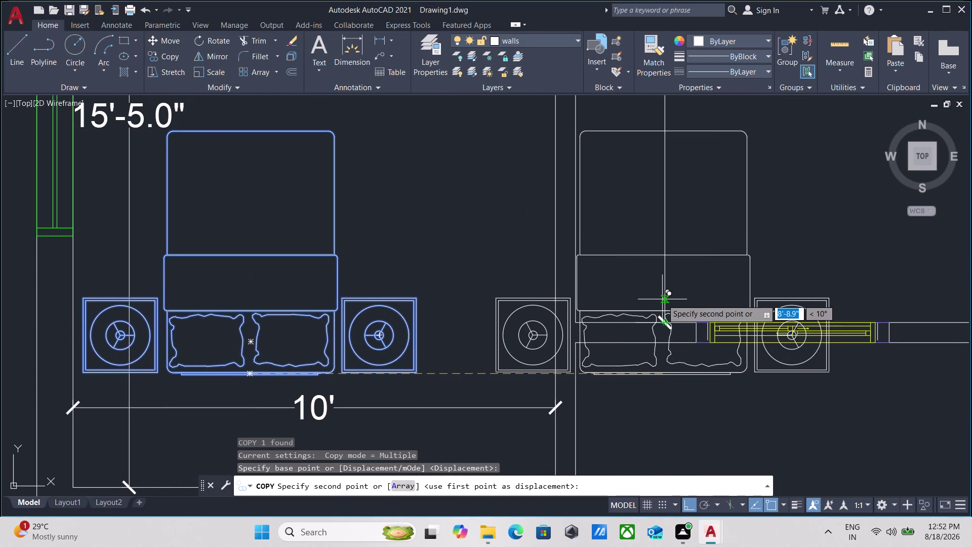
key(F8)
middle_drag(729, 230, 616, 350)
scroll(down, 3)
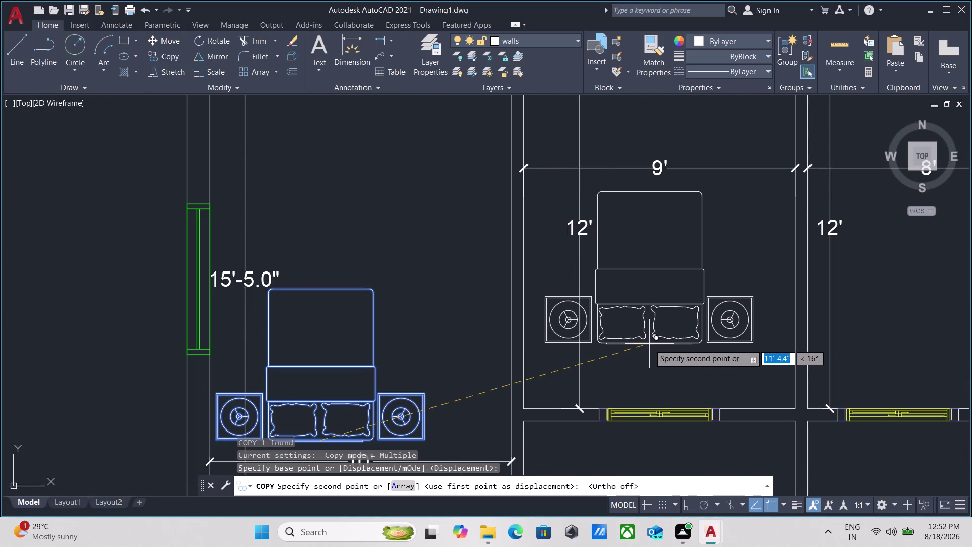
scroll(down, 3)
middle_drag(645, 347, 636, 360)
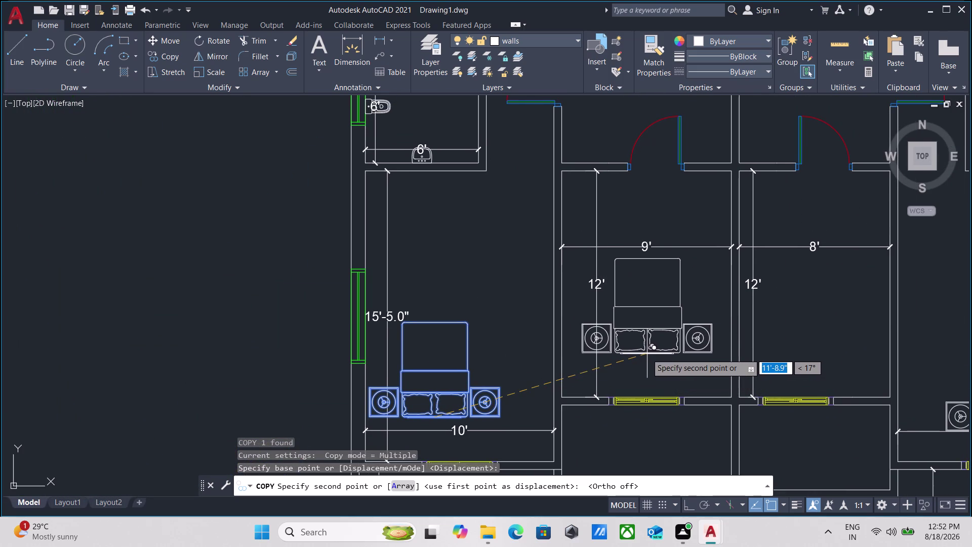
scroll(down, 3)
scroll(up, 3)
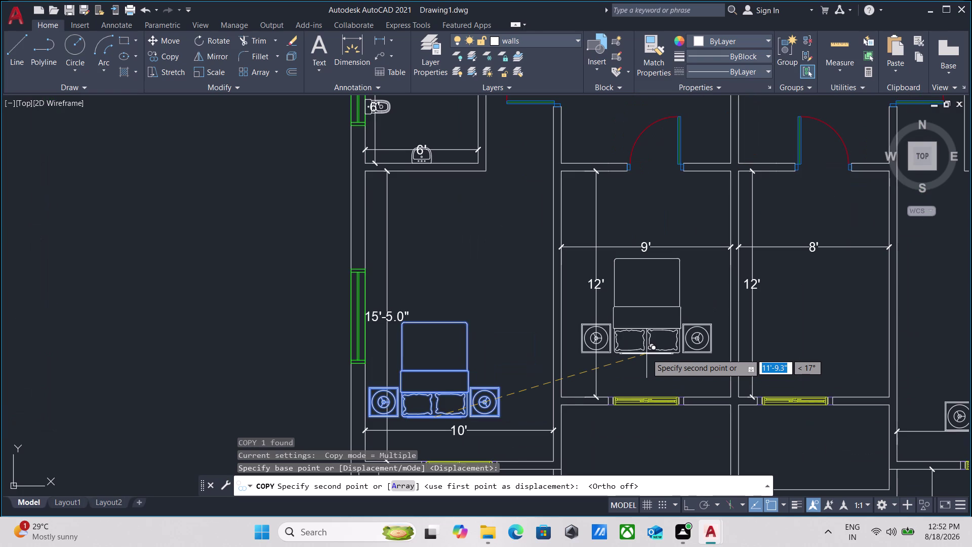
click(645, 319)
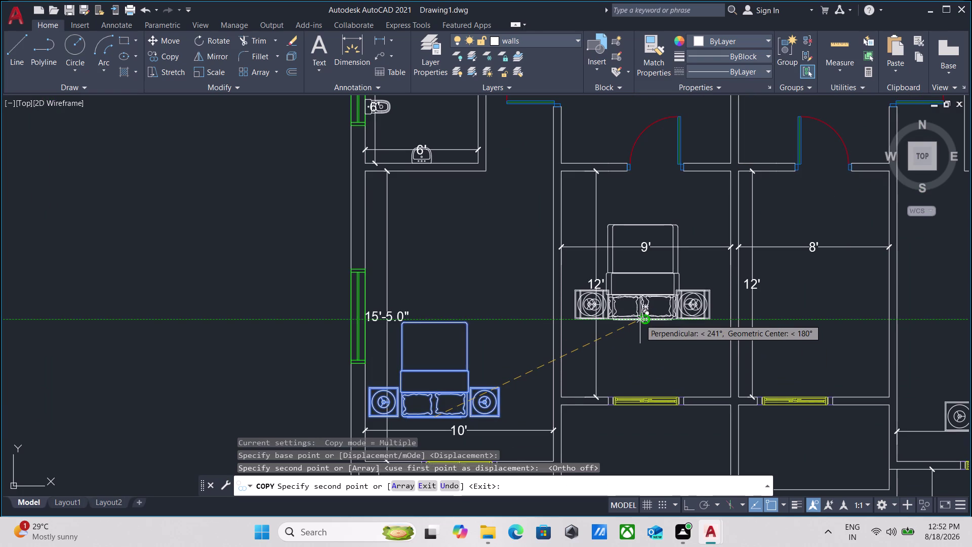
key(Escape)
drag(704, 354, 676, 327)
click(640, 289)
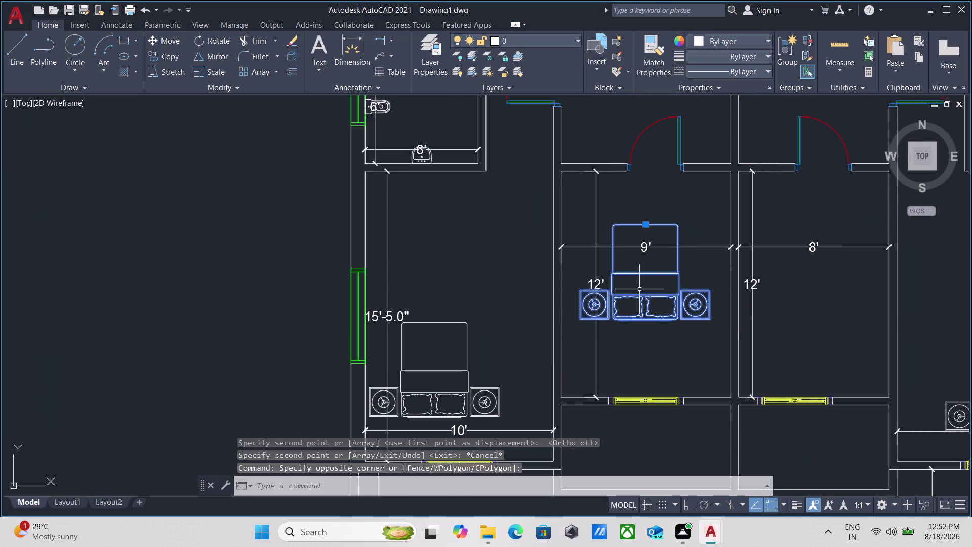
Rotate the copied bed set 90° about its centre.
text(ro)
key(Return)
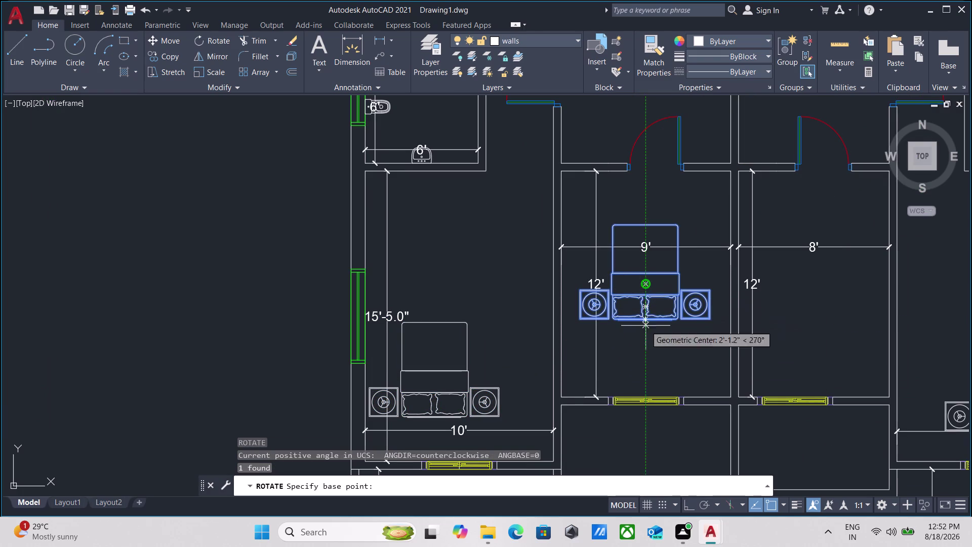
click(646, 323)
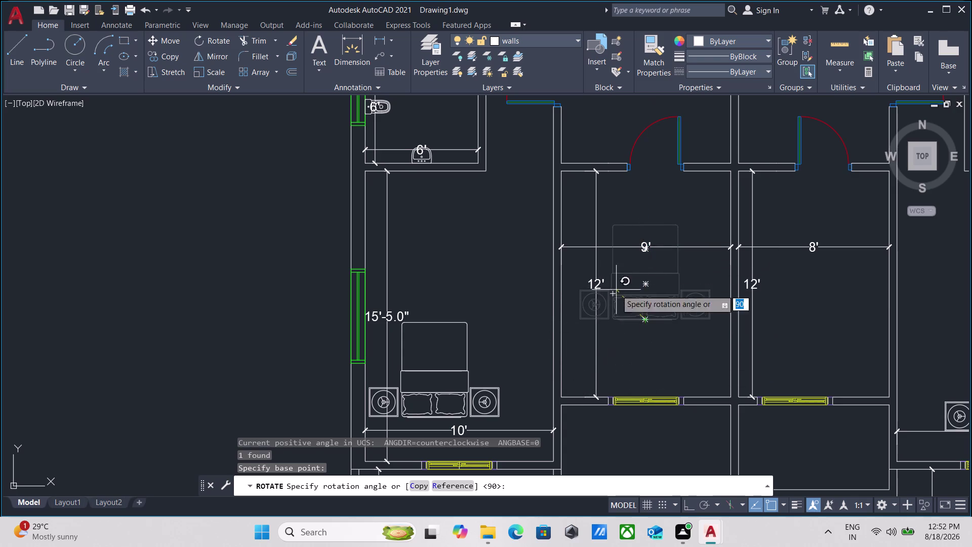
click(650, 364)
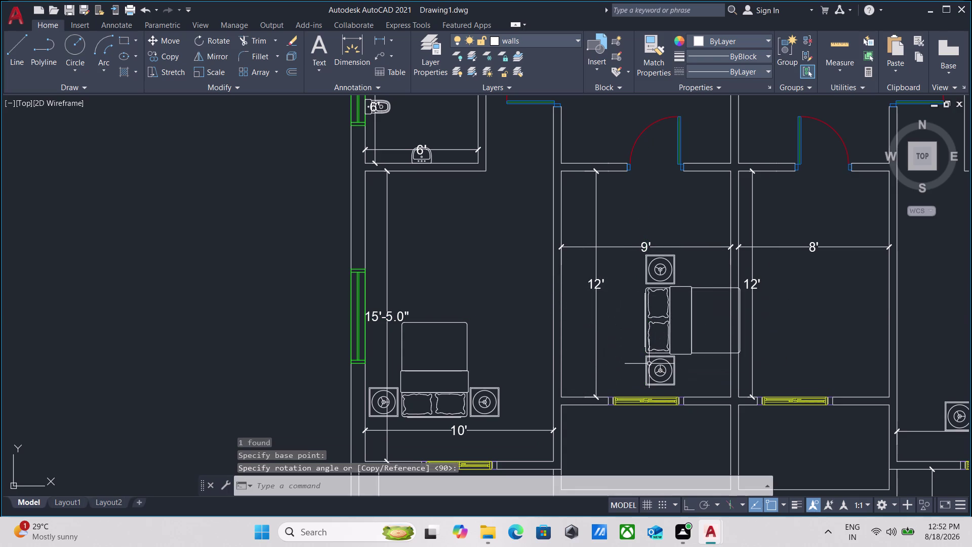
Move the rotated bed set against the 9' room's left wall.
drag(697, 370, 696, 366)
click(655, 313)
key(m)
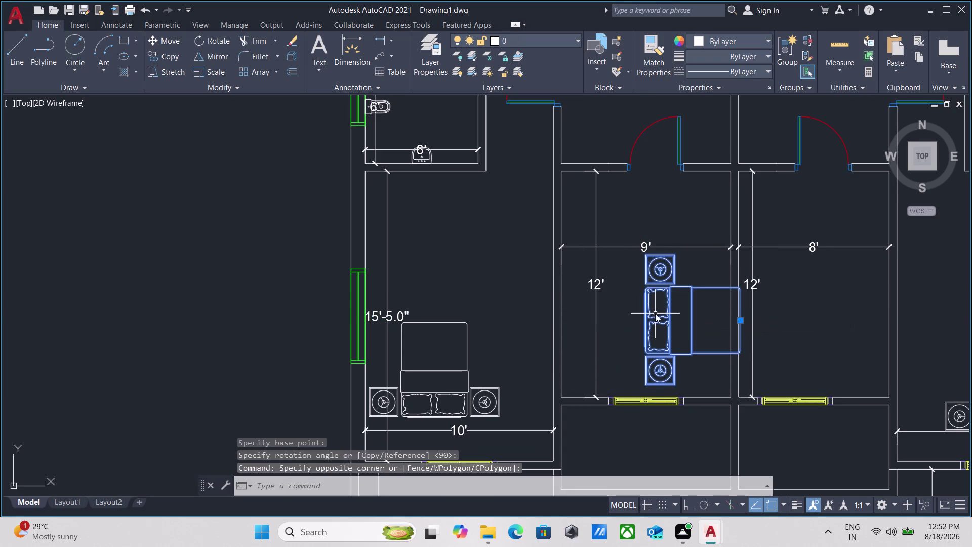
key(Return)
click(647, 319)
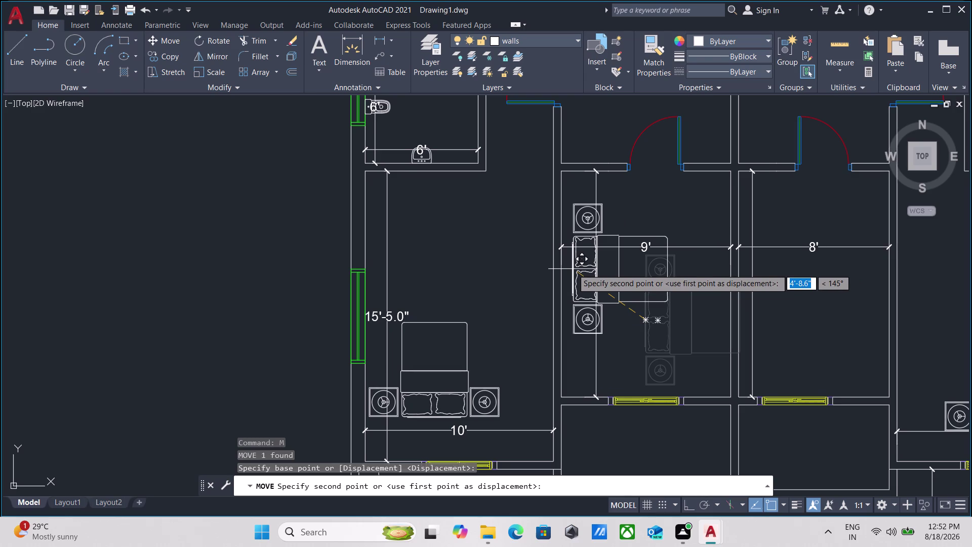
click(573, 269)
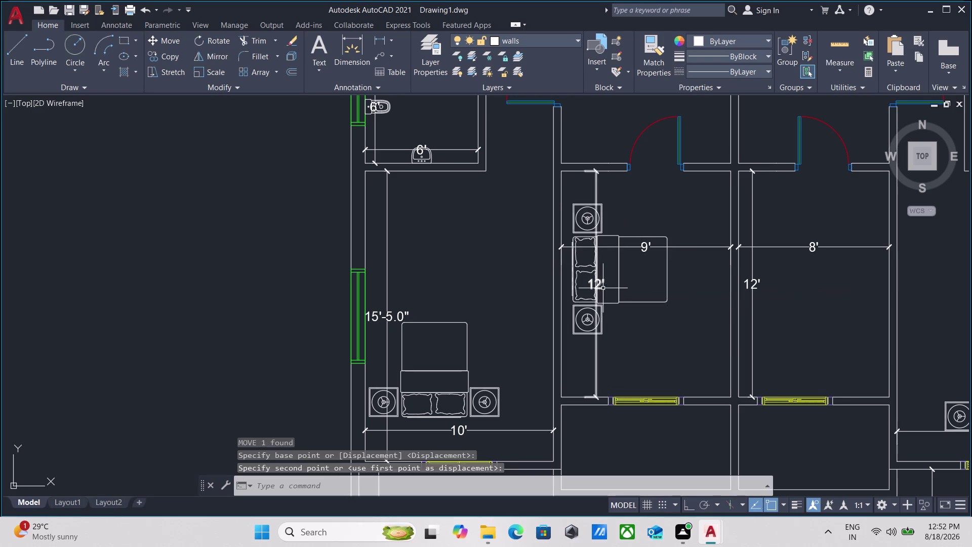
key(Escape)
scroll(down, 3)
middle_drag(662, 321, 635, 356)
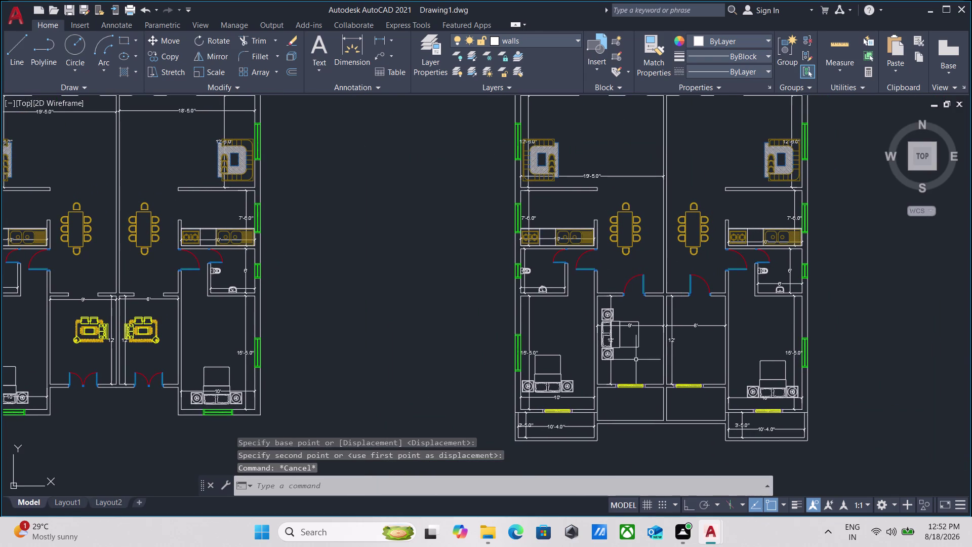
Mirror the sideways bed set across the dividing wall into the 8' room.
click(636, 359)
click(629, 338)
scroll(up, 3)
text(m)
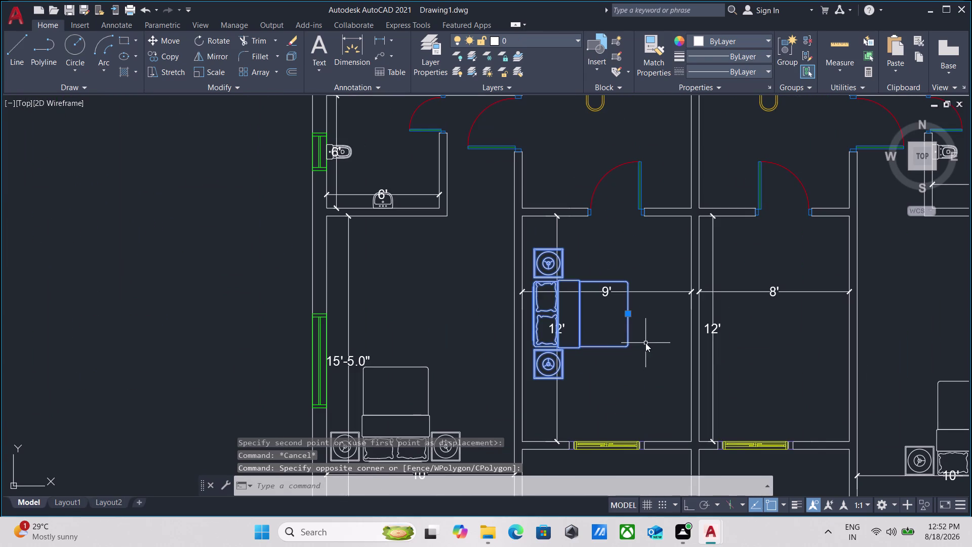
text(i)
key(Return)
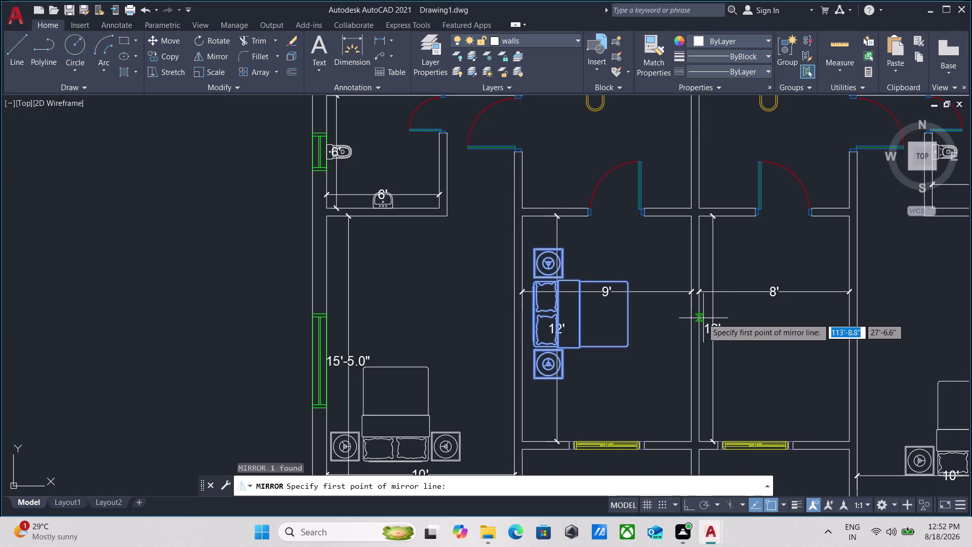
scroll(up, 3)
click(687, 310)
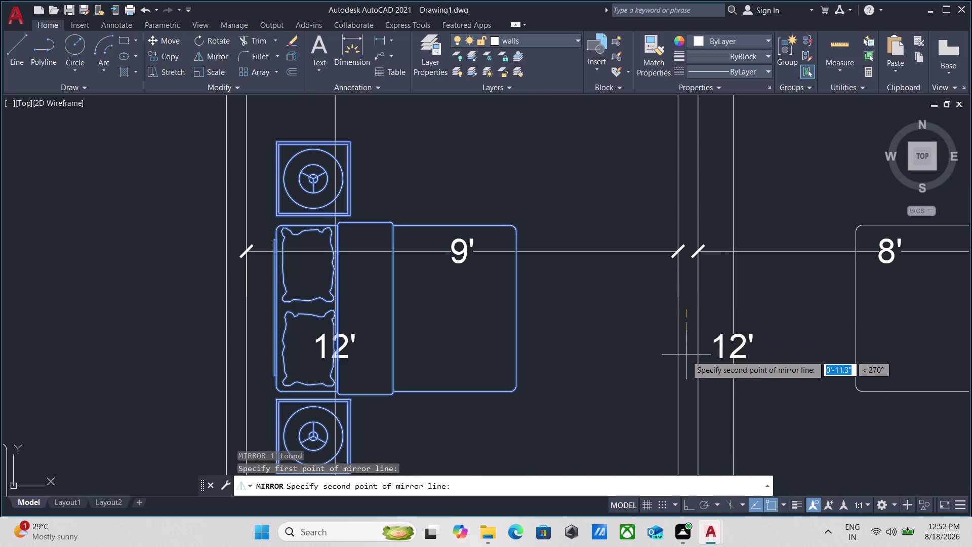
click(686, 357)
scroll(down, 3)
drag(704, 397, 686, 357)
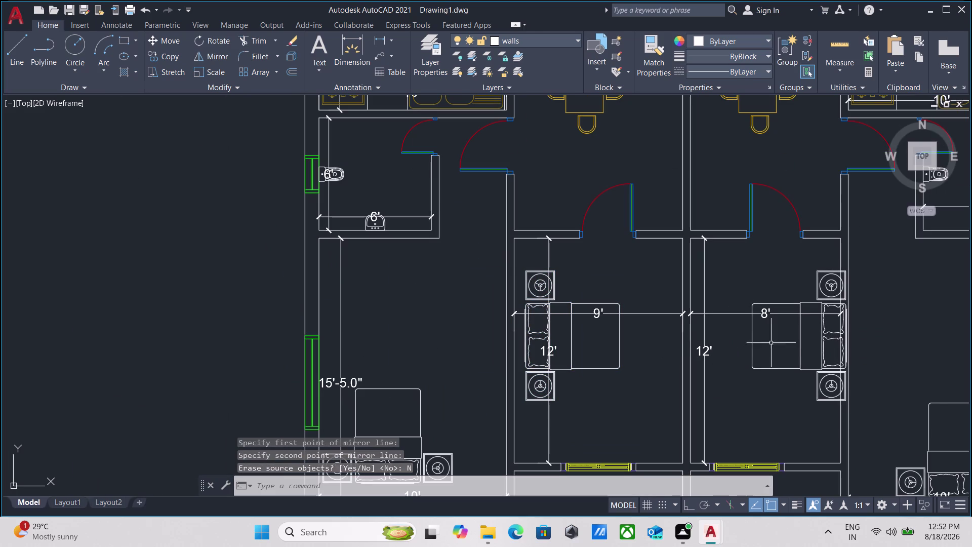
Move the mirrored bed set against the 8' room's right wall.
drag(774, 358, 766, 356)
click(735, 340)
middle_drag(738, 361, 668, 378)
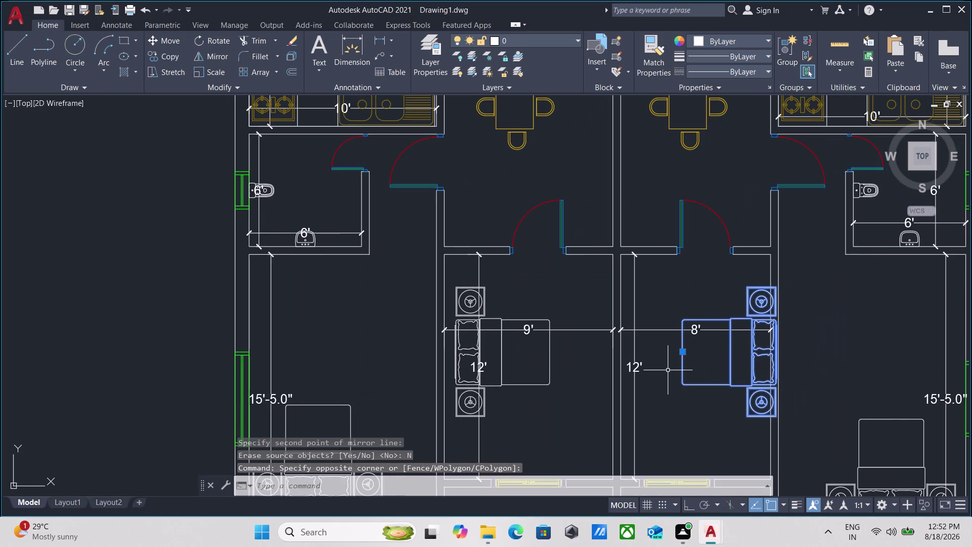
key(m)
key(Return)
scroll(up, 3)
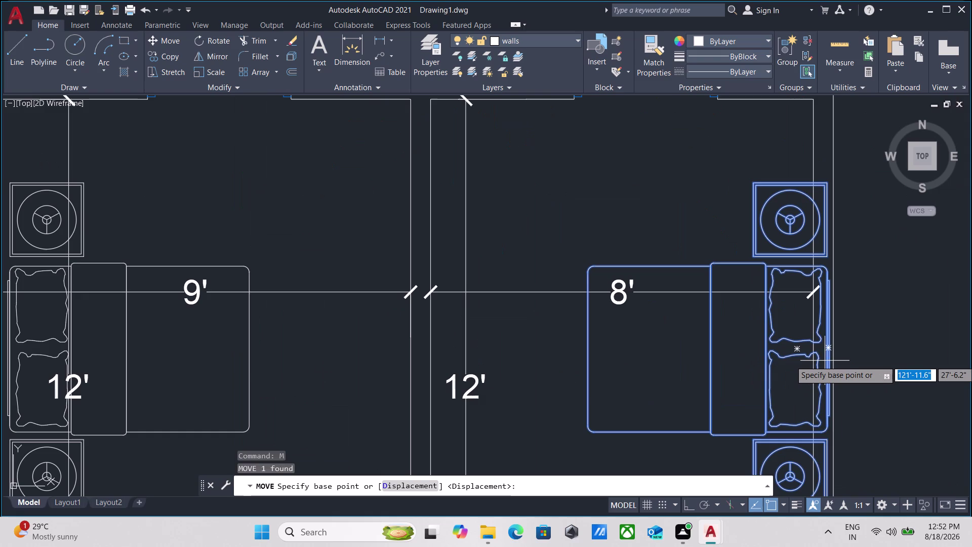
click(827, 360)
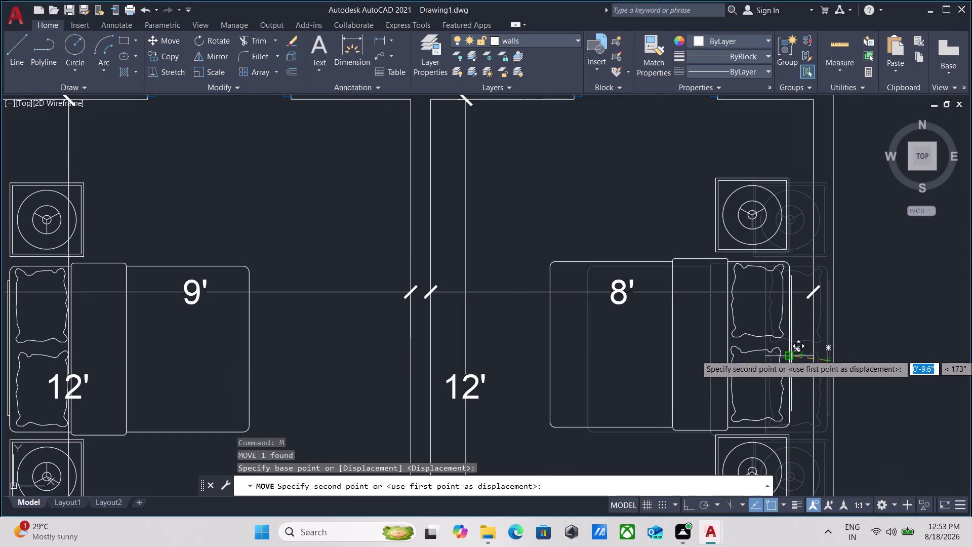
click(788, 354)
scroll(down, 3)
scroll(down, 3)
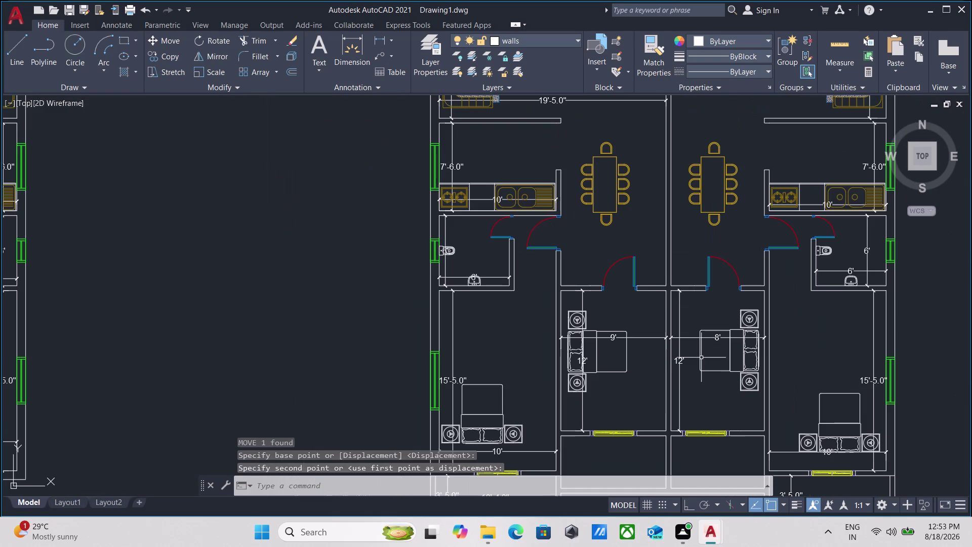
key(Escape)
middle_drag(690, 390, 660, 288)
scroll(up, 3)
scroll(down, 3)
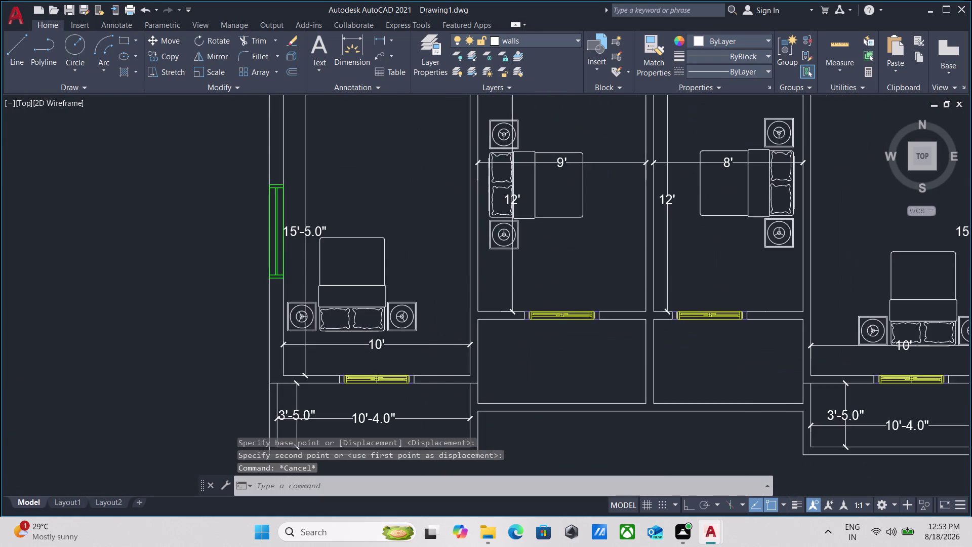
scroll(down, 3)
scroll(down, 3)
Pan and zoom to frame both floor plans in view.
scroll(up, 3)
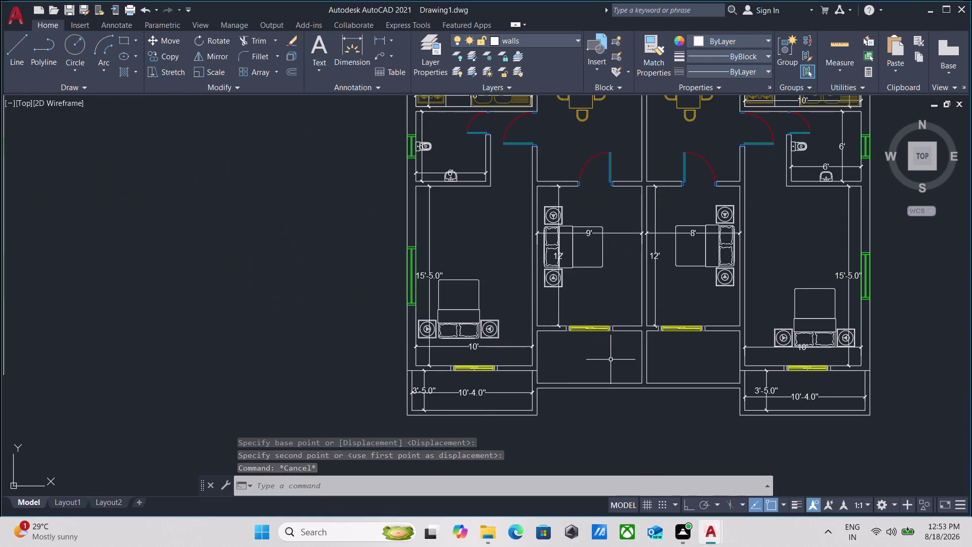
scroll(up, 3)
scroll(down, 3)
middle_drag(608, 351, 595, 369)
scroll(down, 3)
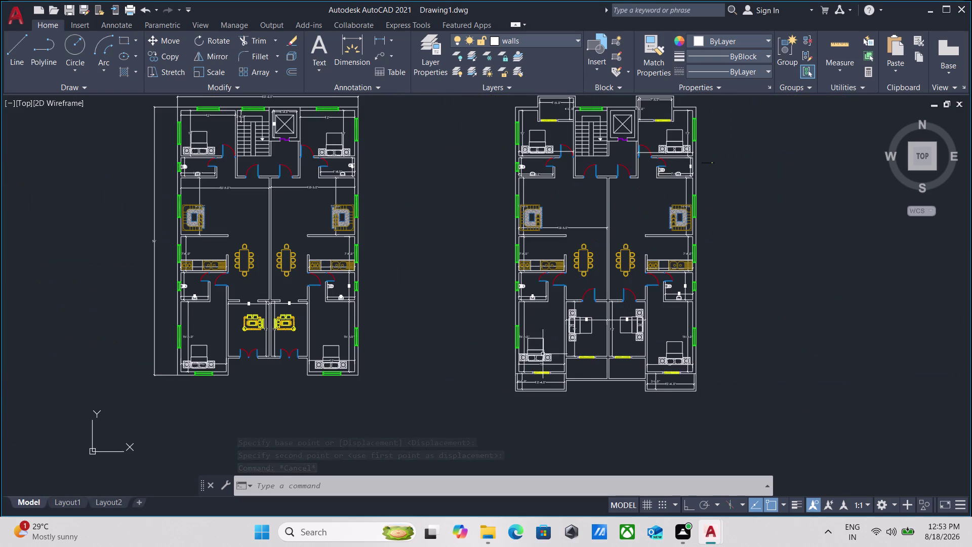
scroll(up, 3)
scroll(down, 3)
middle_drag(433, 324, 432, 330)
scroll(down, 3)
middle_drag(426, 342, 426, 341)
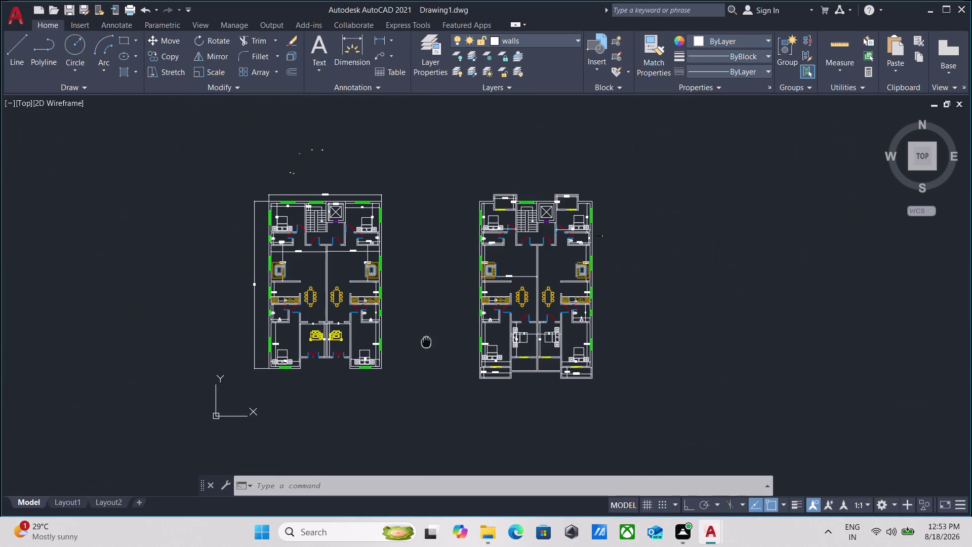
middle_drag(427, 342, 465, 344)
scroll(up, 3)
scroll(down, 3)
scroll(up, 3)
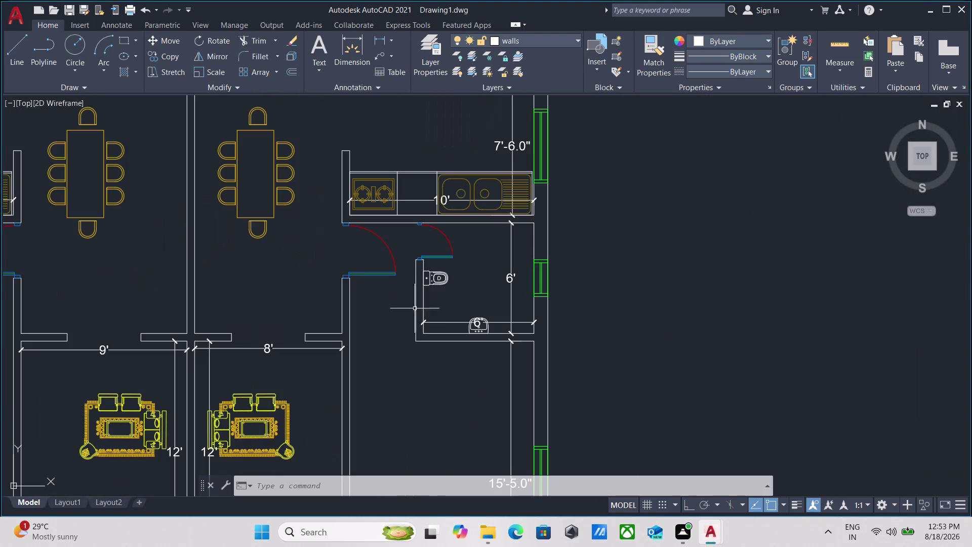
scroll(down, 3)
scroll(down, 3)
middle_drag(528, 318, 385, 335)
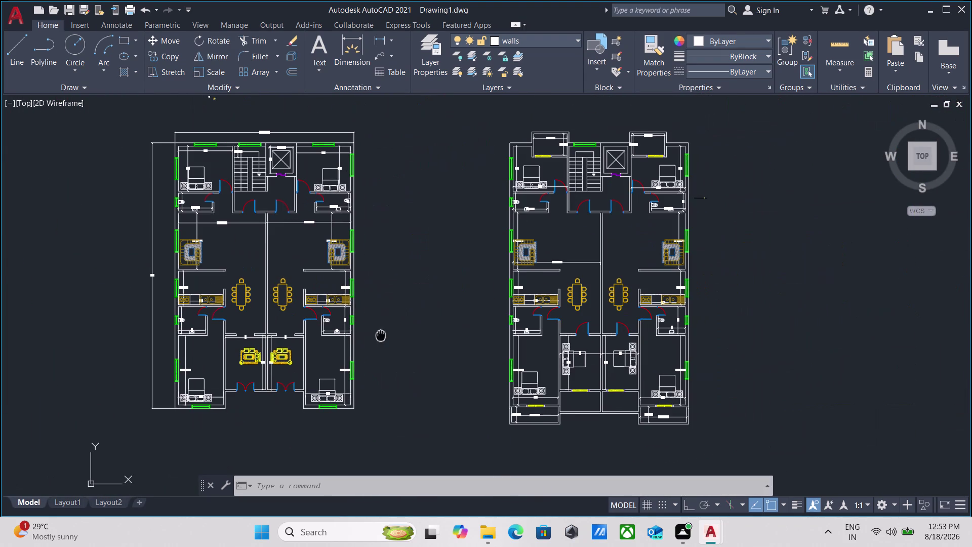
Run MULTIPLE with DLI so linear dimensioning repeats automatically.
text(mu)
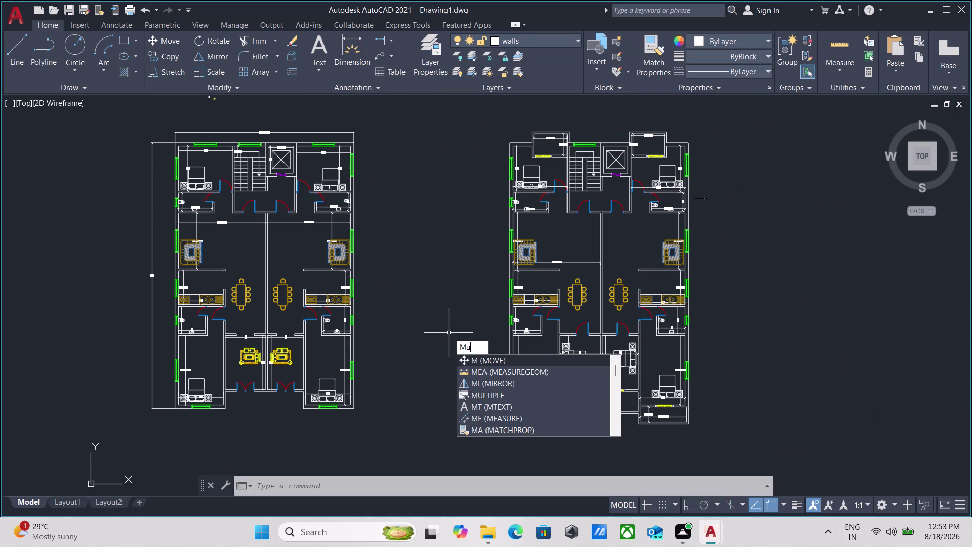
key(Return)
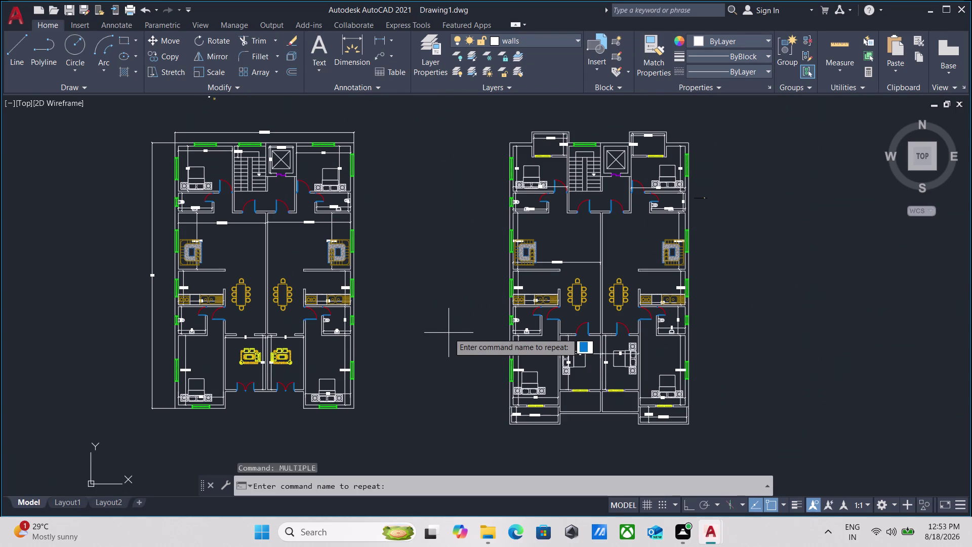
text(dli)
key(Return)
scroll(up, 3)
With Ortho on, dimension the first small room's 4'-6.0" depth and 9' width.
scroll(up, 3)
middle_drag(564, 401, 506, 317)
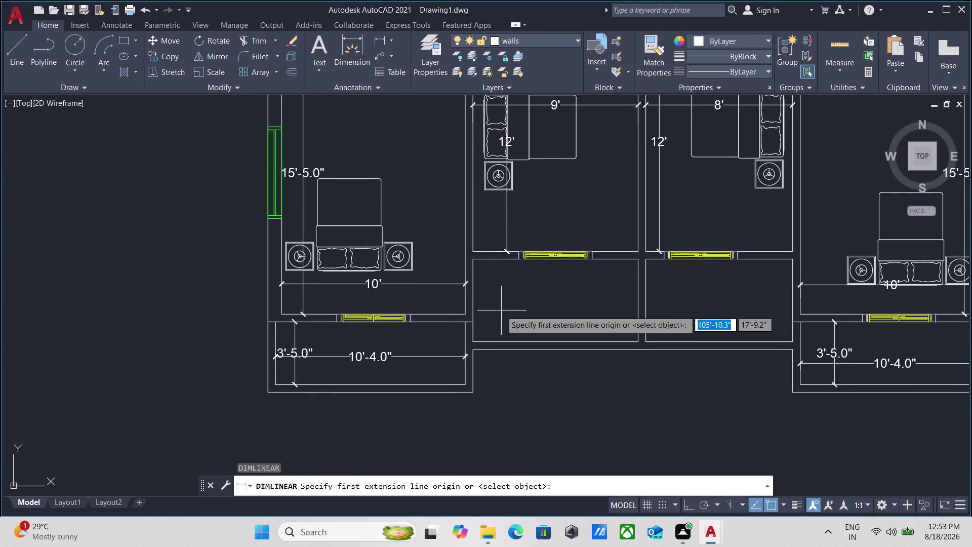
scroll(up, 3)
click(482, 180)
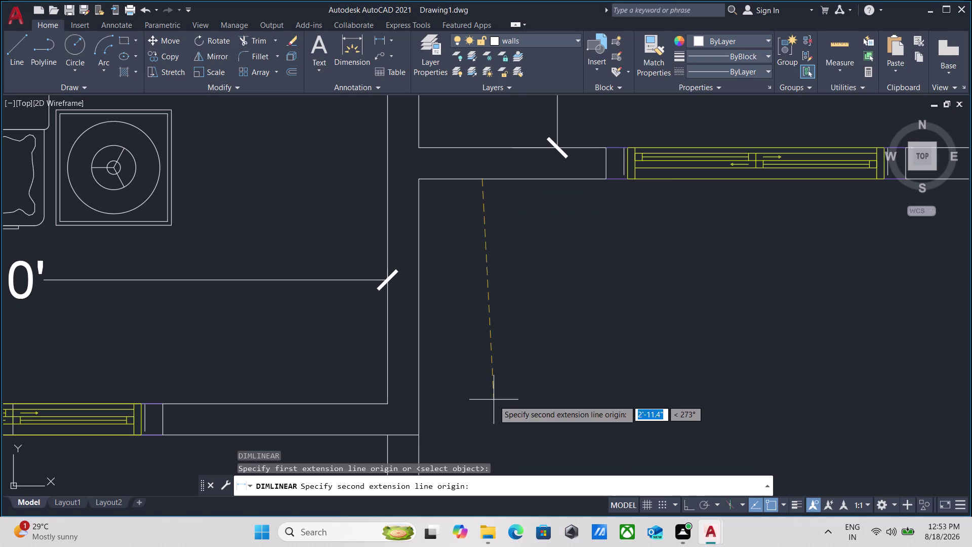
middle_drag(494, 400, 467, 304)
key(F8)
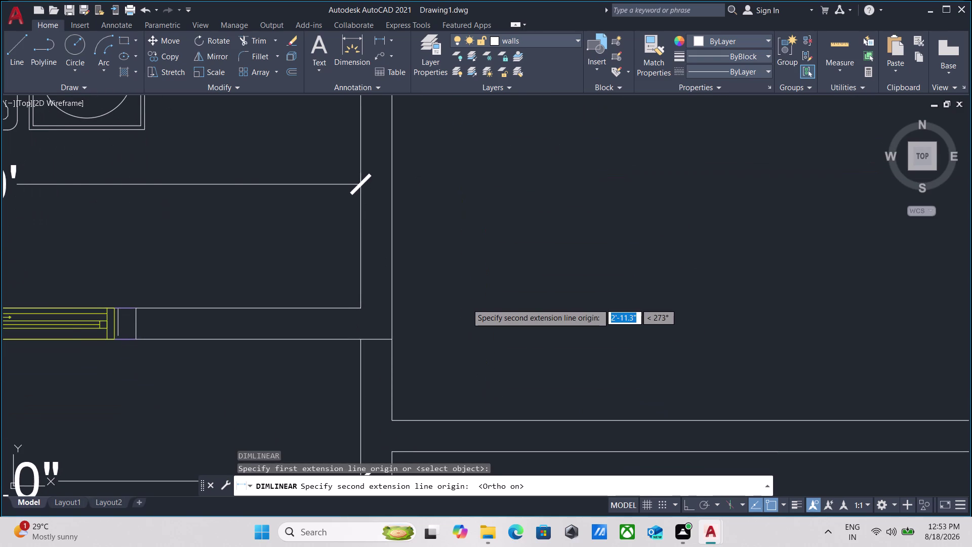
scroll(down, 3)
click(462, 376)
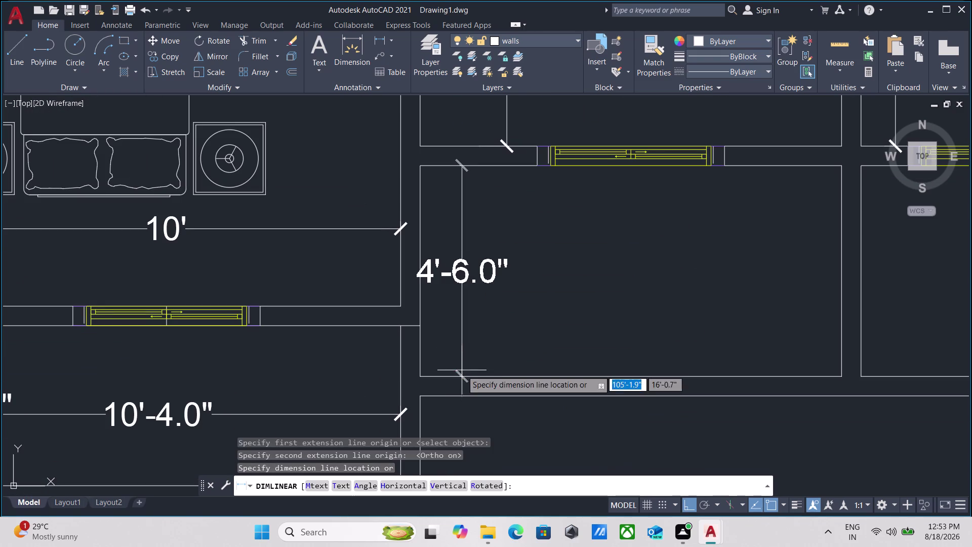
click(463, 349)
click(418, 350)
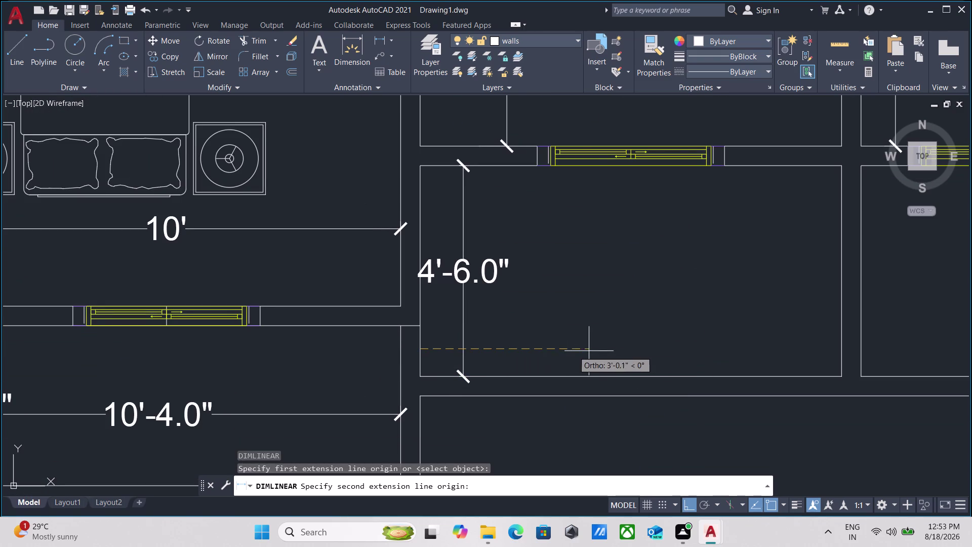
middle_drag(597, 351, 479, 367)
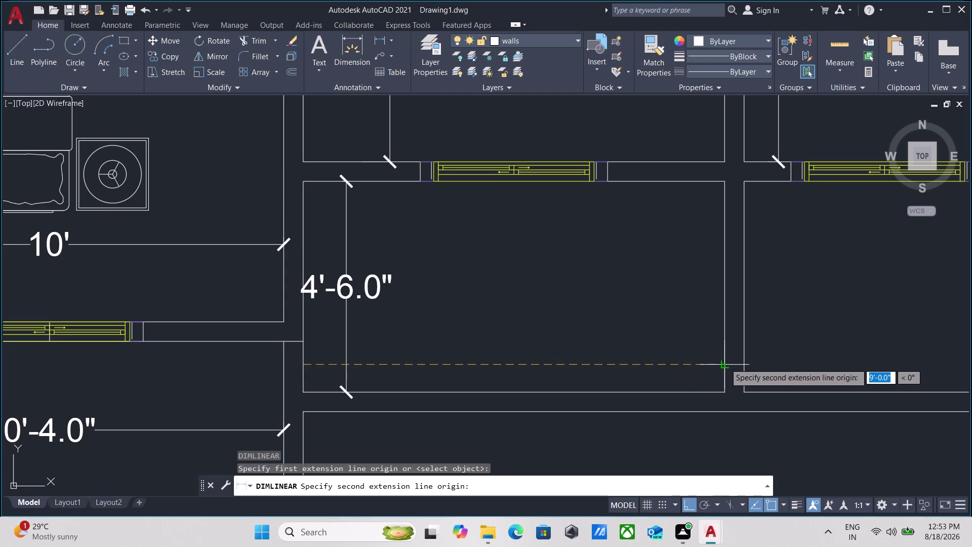
click(725, 363)
click(716, 354)
Dimension the neighbouring small room's 8' width.
scroll(down, 3)
middle_drag(607, 267, 420, 305)
scroll(up, 3)
click(458, 344)
middle_drag(622, 343, 477, 363)
click(688, 366)
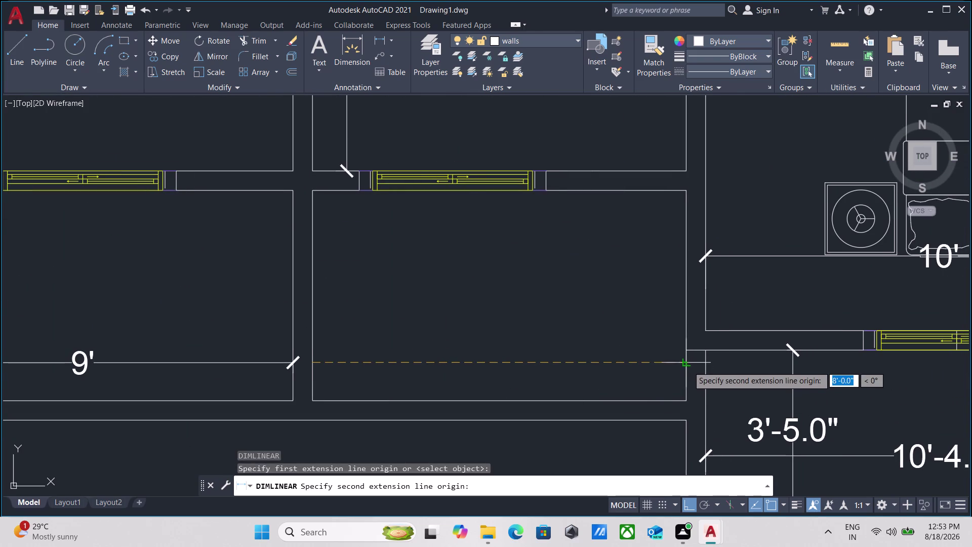
click(684, 362)
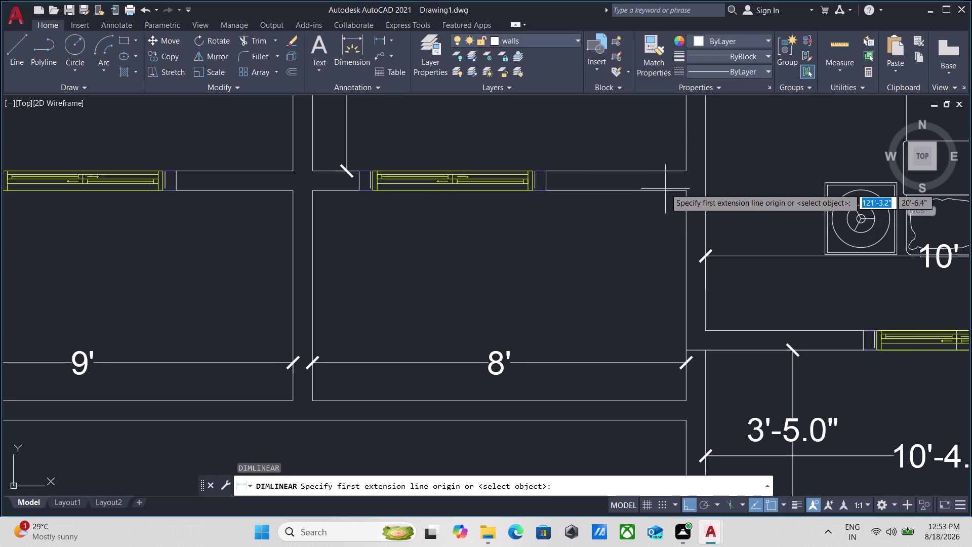
Add the second 4'-6.0" depth dimension, then end the repeated dimensioning.
click(666, 191)
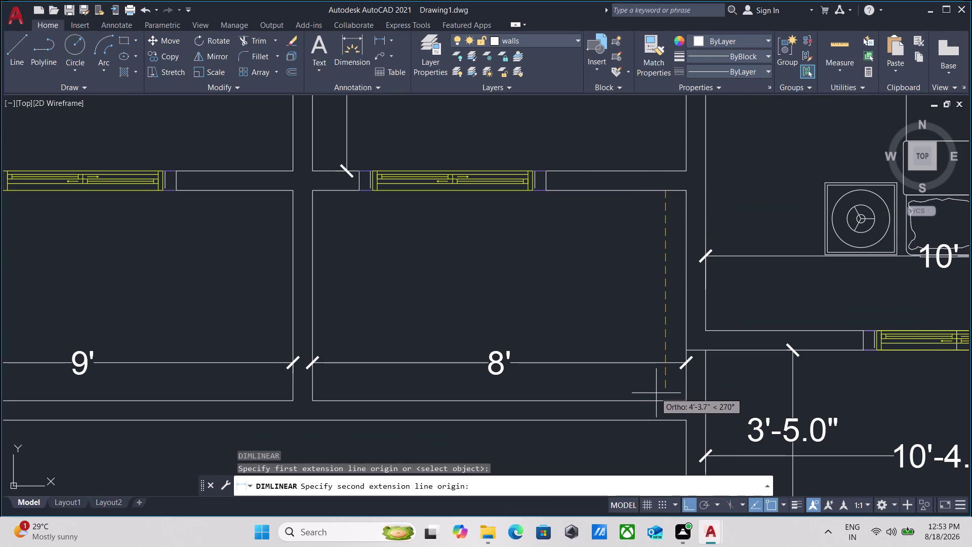
click(664, 398)
click(662, 378)
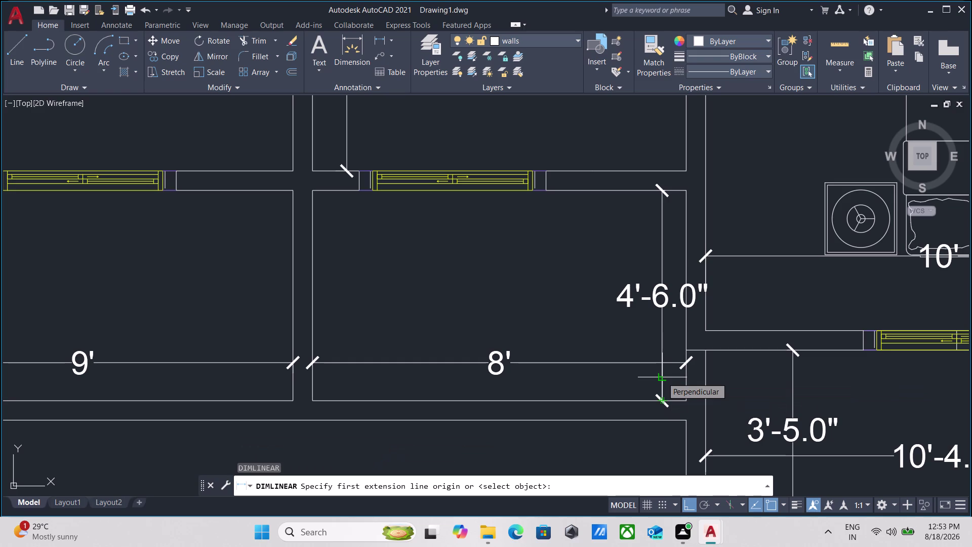
scroll(down, 3)
scroll(down, 3)
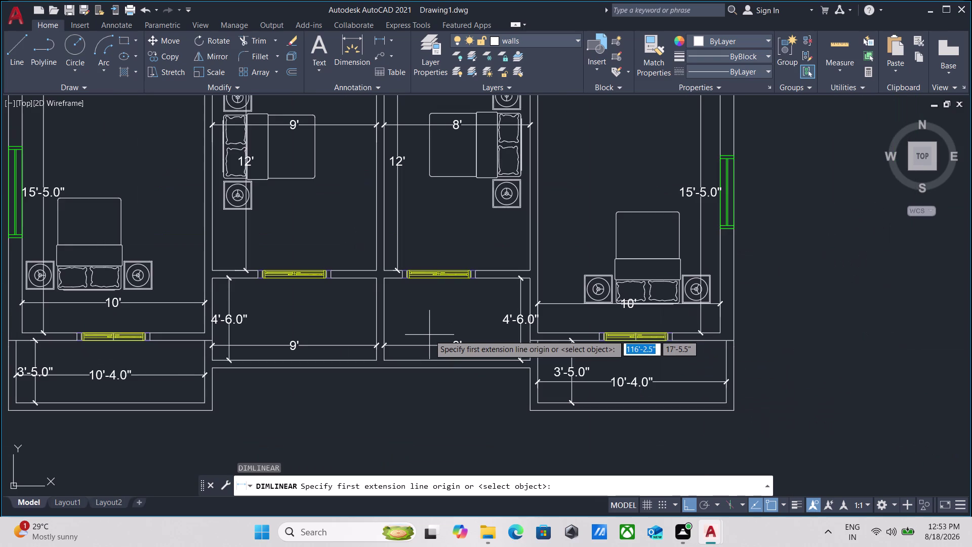
key(Escape)
scroll(down, 3)
middle_drag(431, 333, 526, 418)
scroll(down, 3)
middle_drag(278, 338, 349, 346)
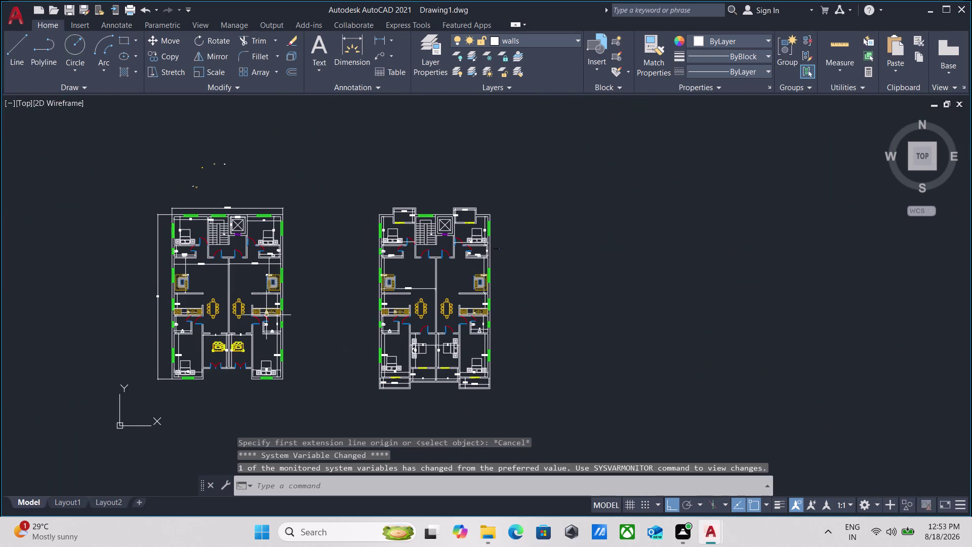
Pan to the empty area above the left floor plan.
scroll(up, 3)
scroll(down, 3)
middle_drag(250, 290, 352, 323)
scroll(up, 3)
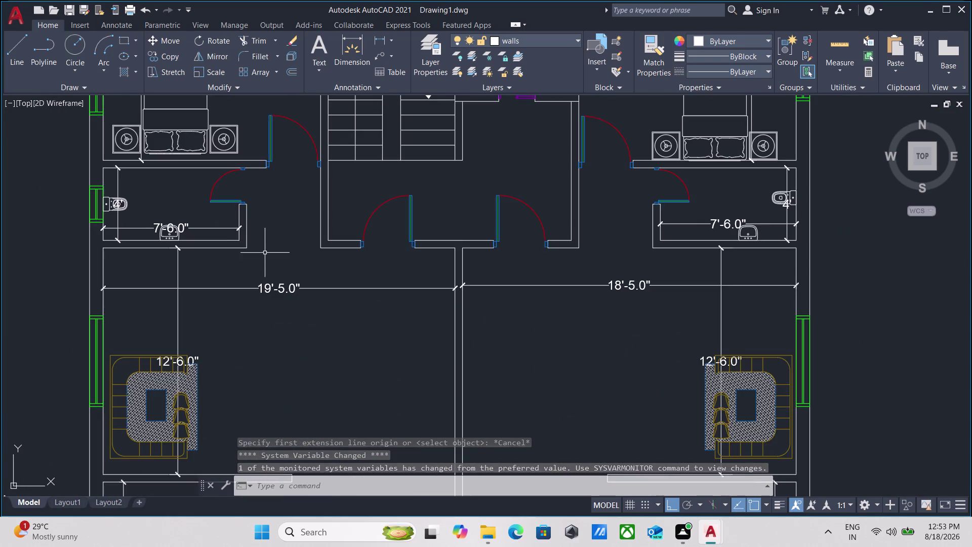
middle_drag(265, 249, 282, 382)
scroll(down, 3)
scroll(up, 3)
scroll(down, 3)
middle_drag(175, 258, 239, 282)
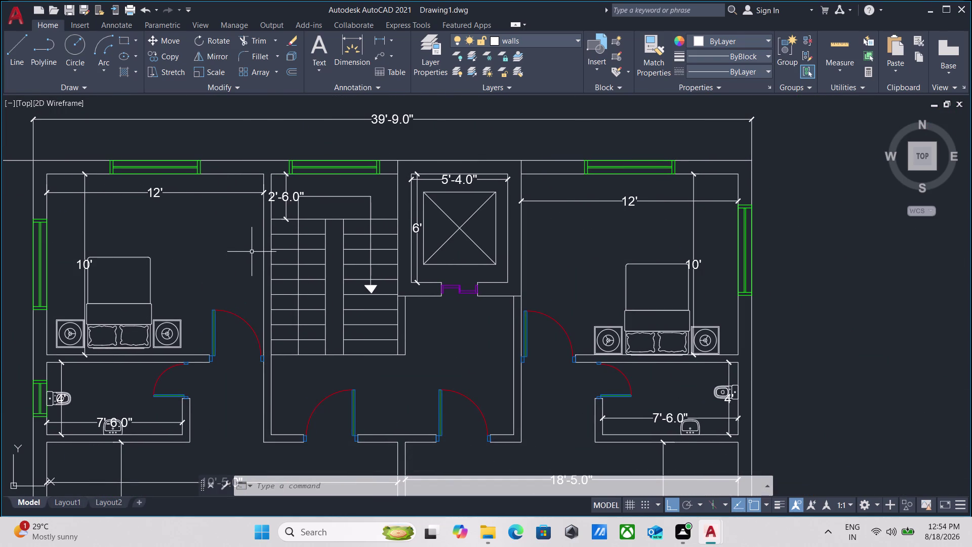
scroll(down, 3)
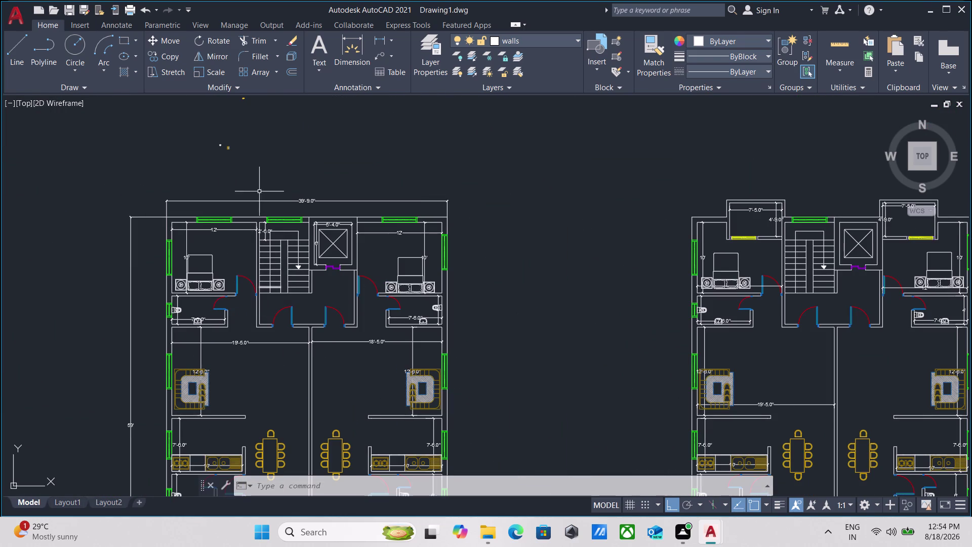
middle_drag(250, 169, 266, 264)
Window-select the 142 stray objects above the left plan and erase them.
drag(297, 256, 289, 254)
click(202, 206)
drag(380, 206, 378, 199)
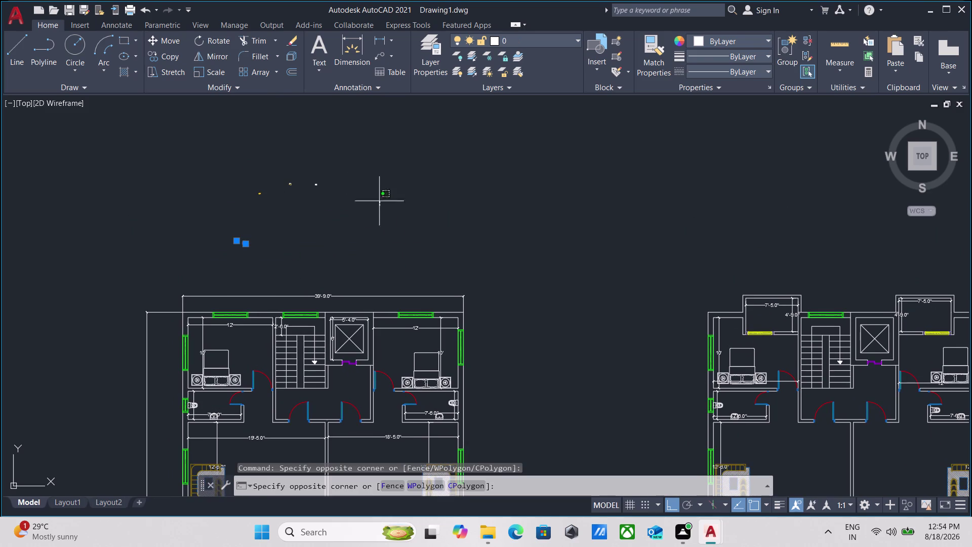
drag(377, 199, 365, 191)
click(221, 152)
right_click(220, 152)
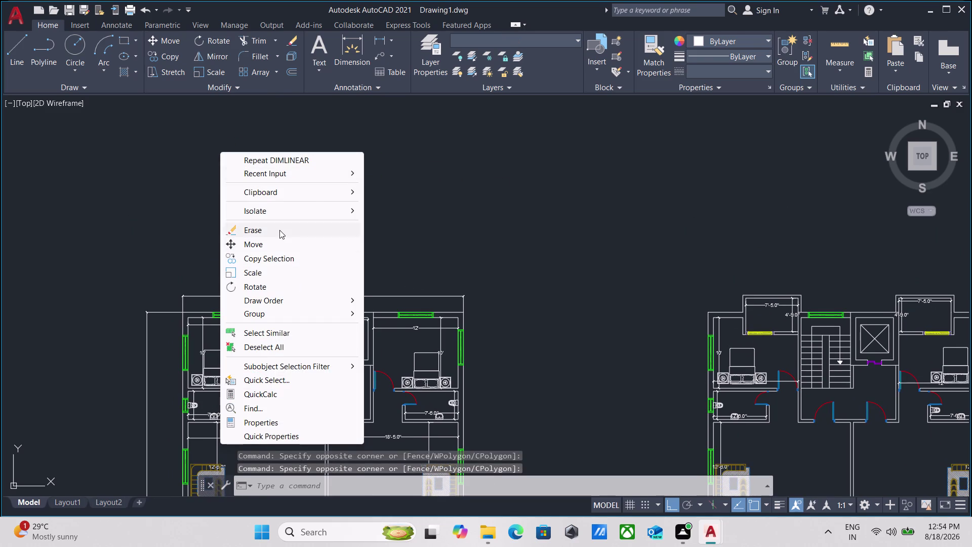
click(280, 230)
Pan across both plans to check them, framing the left plan's top bedrooms.
scroll(down, 3)
middle_drag(296, 220, 318, 175)
scroll(up, 3)
middle_drag(415, 307, 487, 543)
scroll(down, 3)
scroll(down, 3)
middle_drag(426, 384, 503, 436)
scroll(up, 3)
scroll(down, 3)
middle_drag(325, 366, 356, 408)
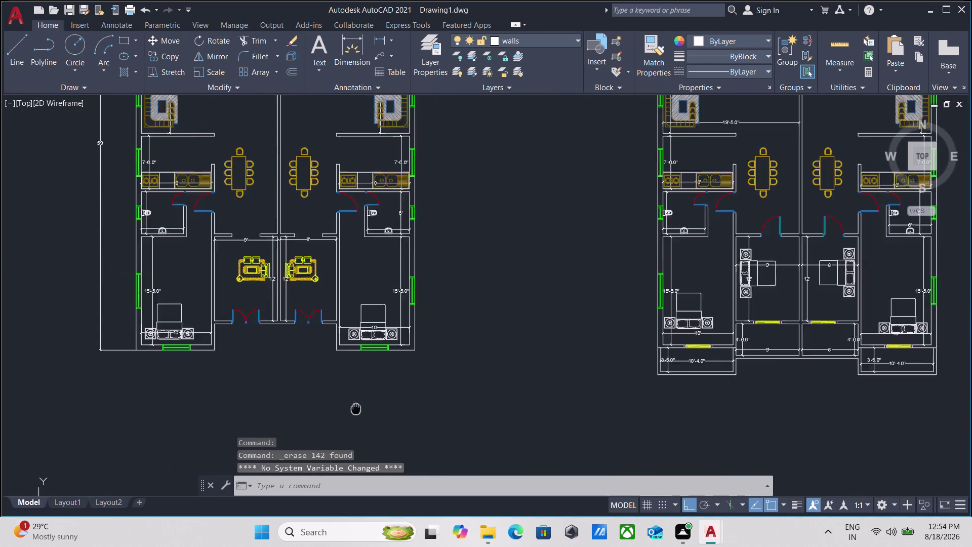
middle_drag(356, 408, 396, 442)
middle_drag(181, 264, 236, 459)
scroll(up, 3)
middle_drag(159, 232, 140, 324)
middle_drag(162, 286, 148, 312)
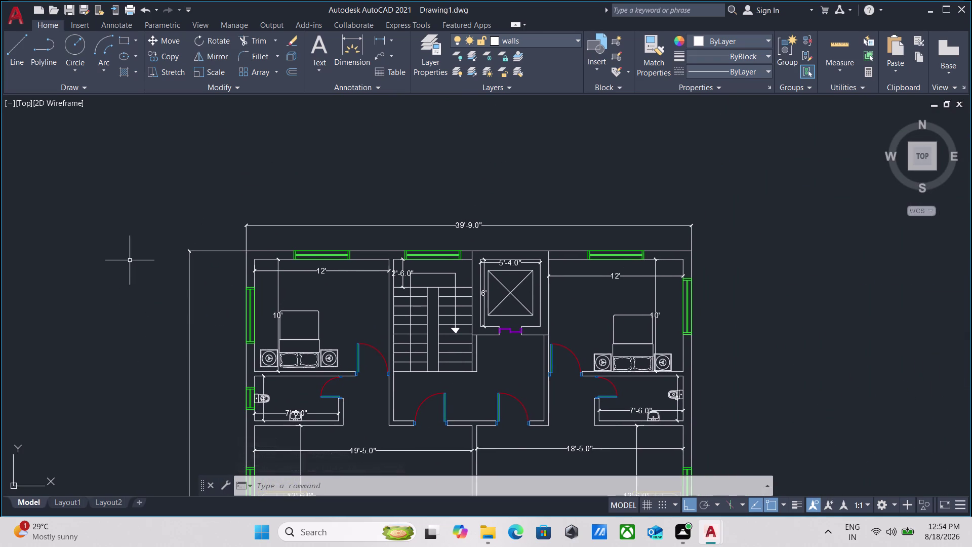
Start single-line text (DT) in the left bedroom, setting start point, height and rotation.
text(dt)
key(Return)
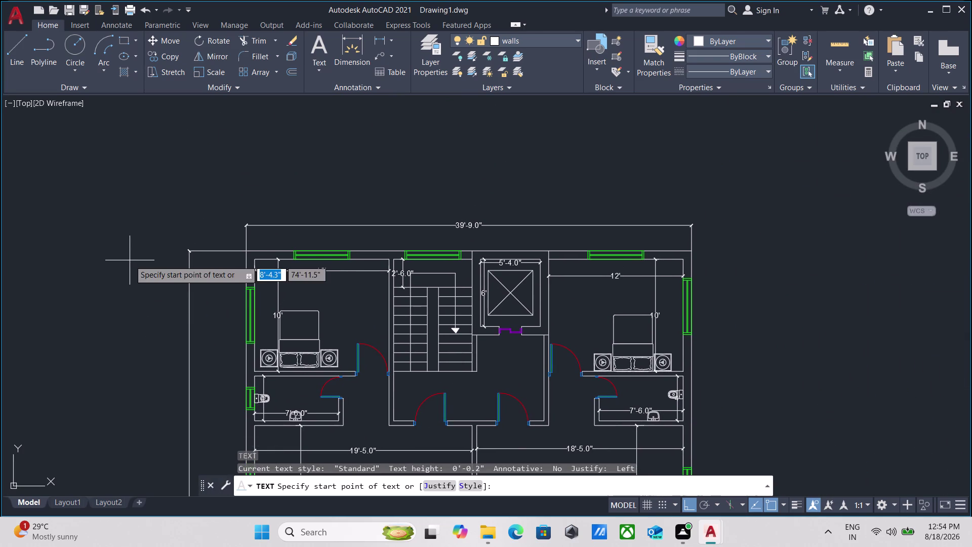
scroll(up, 3)
middle_drag(303, 254, 364, 417)
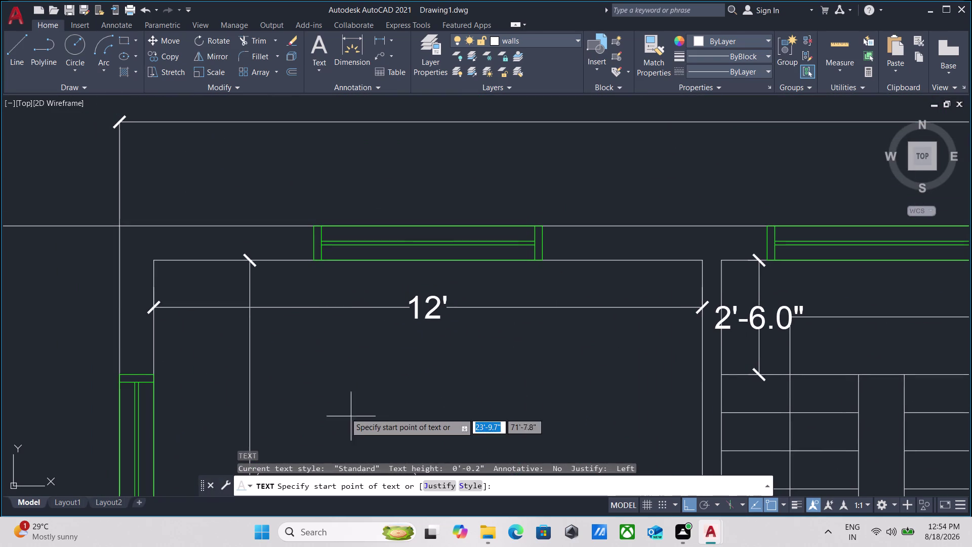
click(297, 401)
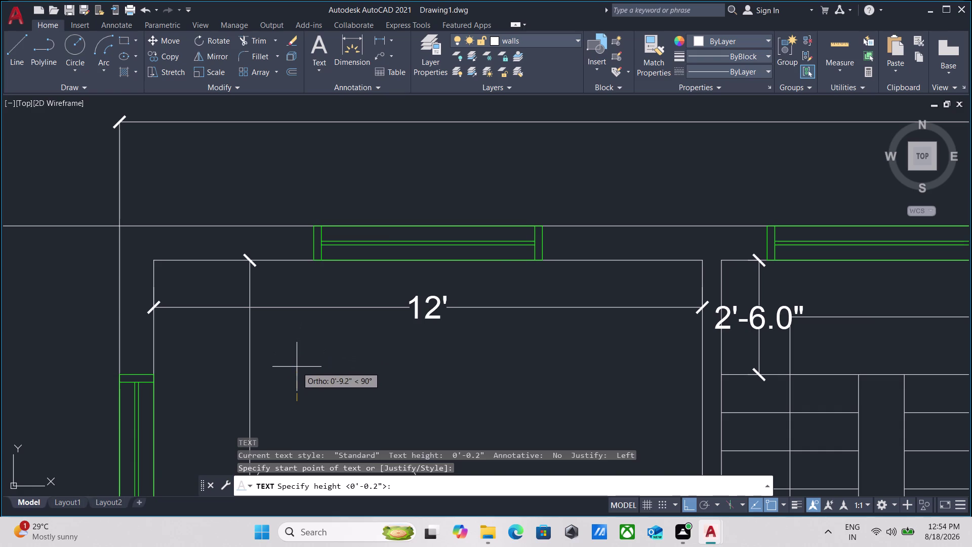
scroll(up, 3)
scroll(down, 3)
middle_drag(294, 361, 283, 333)
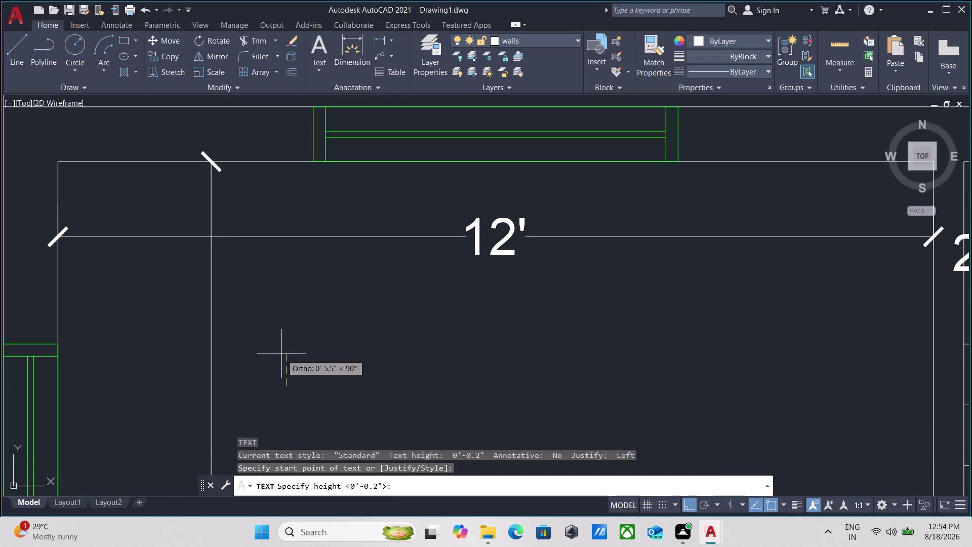
scroll(up, 3)
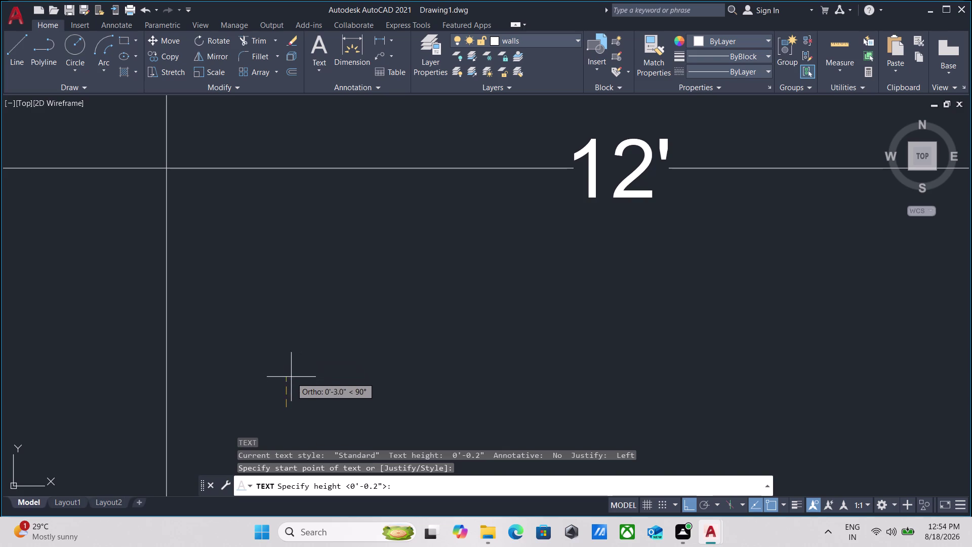
click(293, 348)
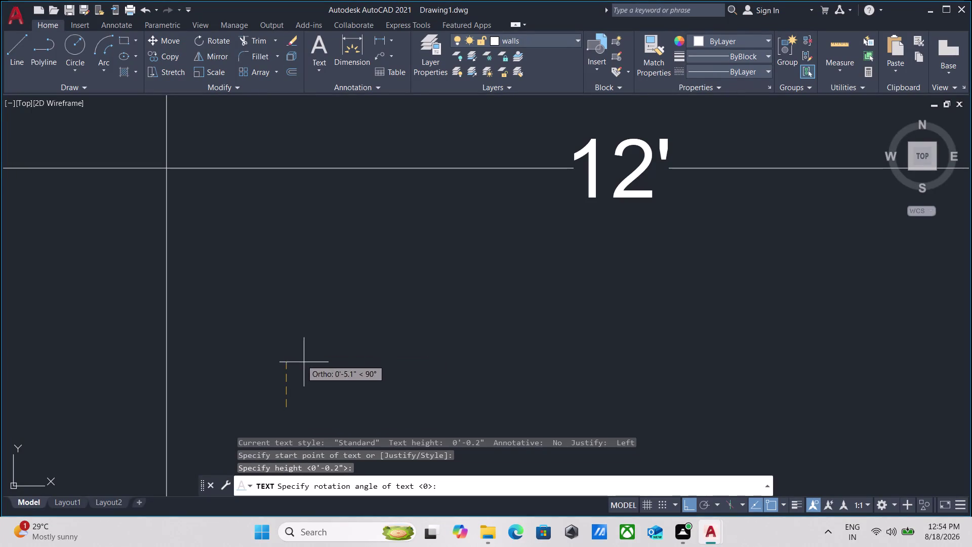
click(354, 384)
Type the first label line "BED ROOM 1".
scroll(down, 3)
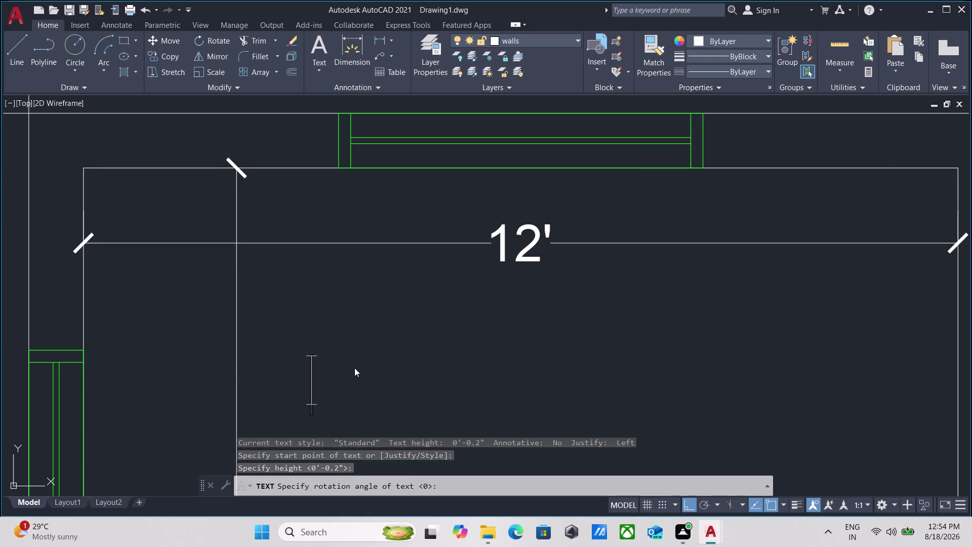
text(B)
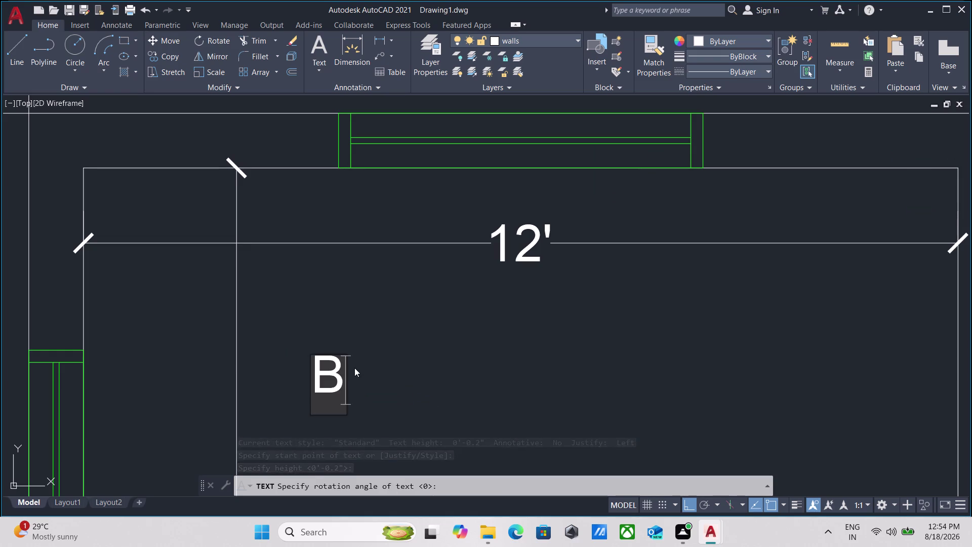
text(ED R)
text(O)
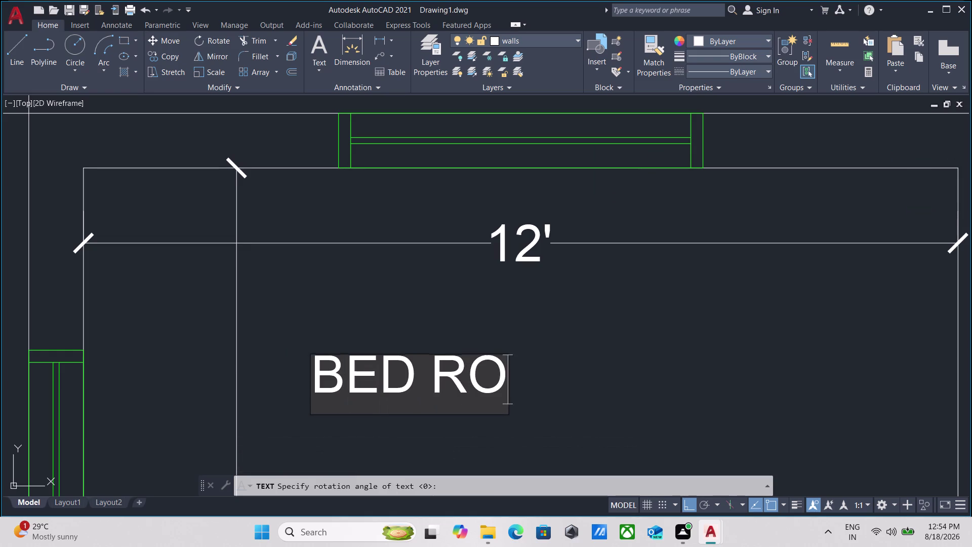
text(MM)
key(BackSpace)
key(BackSpace)
text(OM 1)
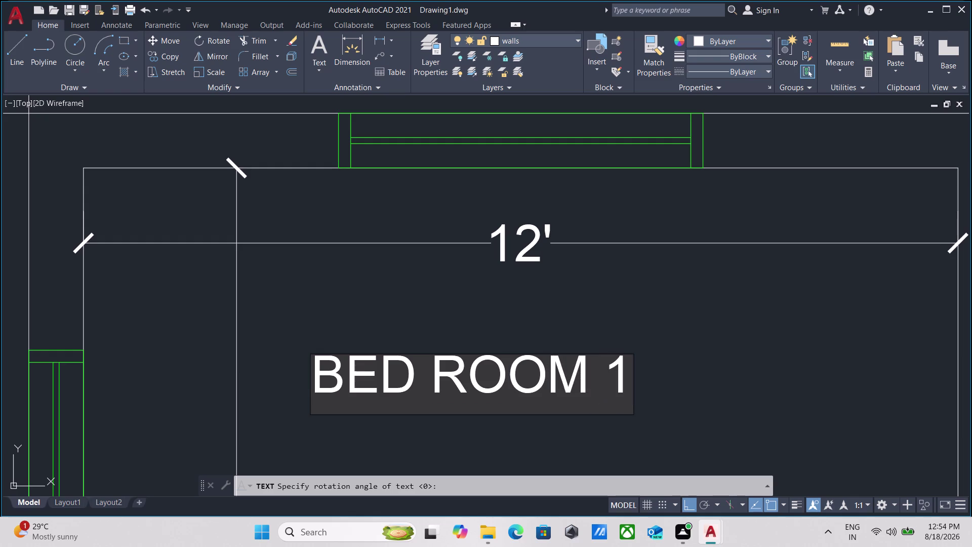
key(Return)
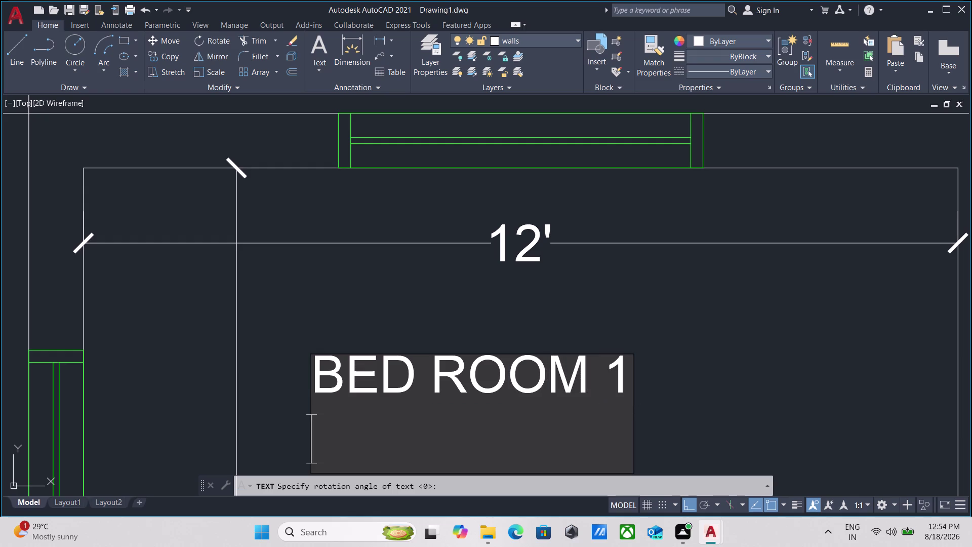
Type the second line "12' 0" X 11' 0"" and finish text entry.
key(space)
scroll(down, 3)
key(space)
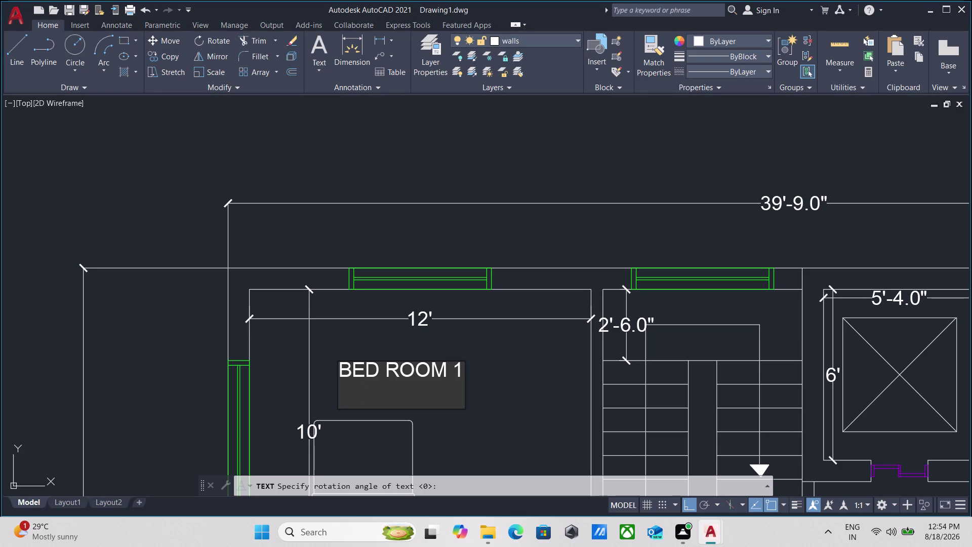
text(10)
text(')
text(0)
key(BackSpace)
key(space)
text(0)
key(shift+quotedbl)
key(BackSpace)
key(BackSpace)
key(BackSpace)
key(BackSpace)
key(BackSpace)
key(BackSpace)
text(12)
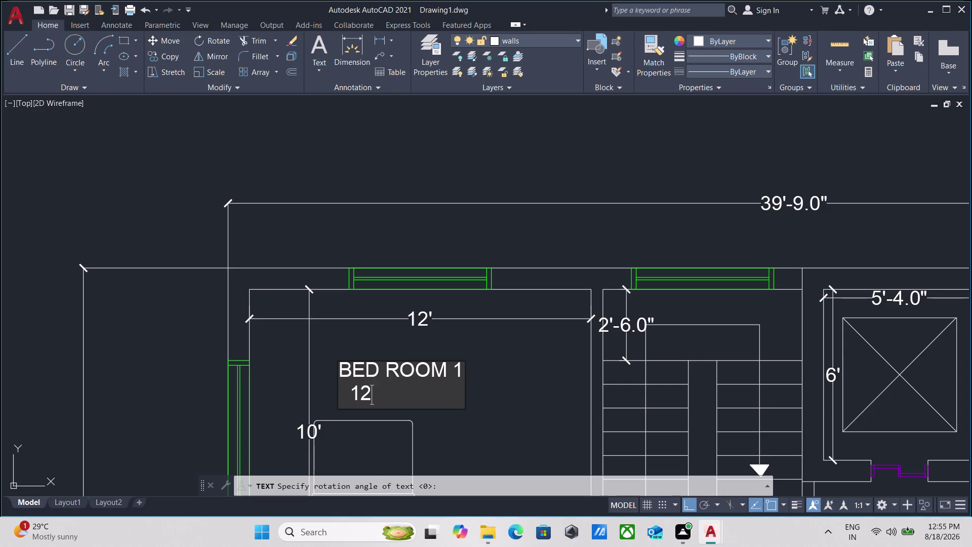
text(' 0)
text(")
key(space)
text(X)
key(space)
text(11')
key(space)
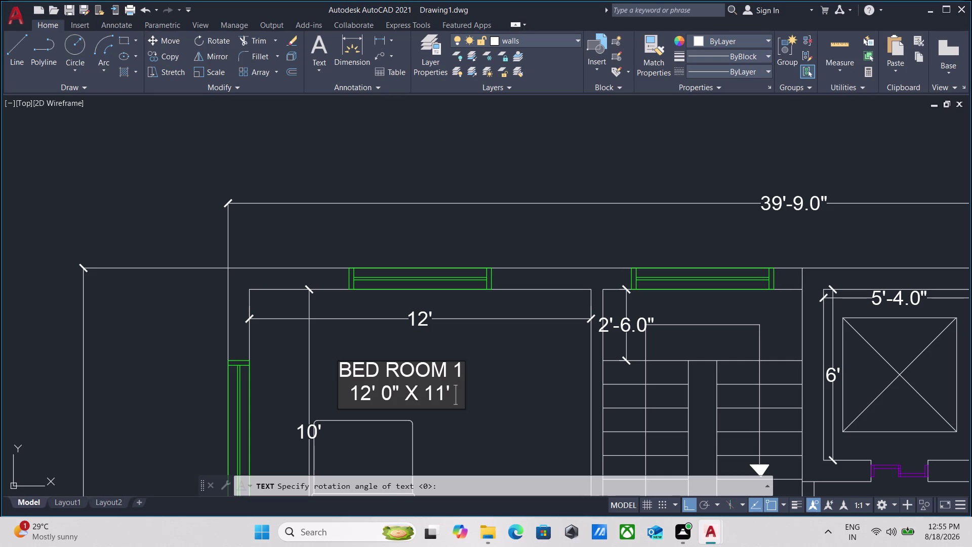
text(0)
key(shift+quotedbl)
key(Return)
key(Return)
Select the newly placed room size text.
scroll(down, 3)
middle_drag(406, 395, 399, 341)
drag(455, 358, 450, 349)
click(421, 341)
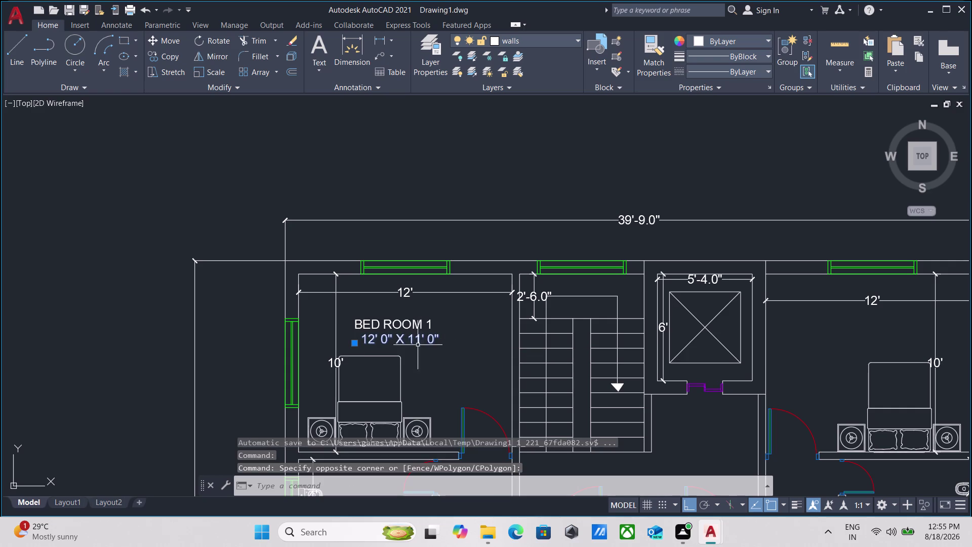
Move the 12' 0" X 11' 0" size line left beneath BED ROOM 1.
key(m)
key(Return)
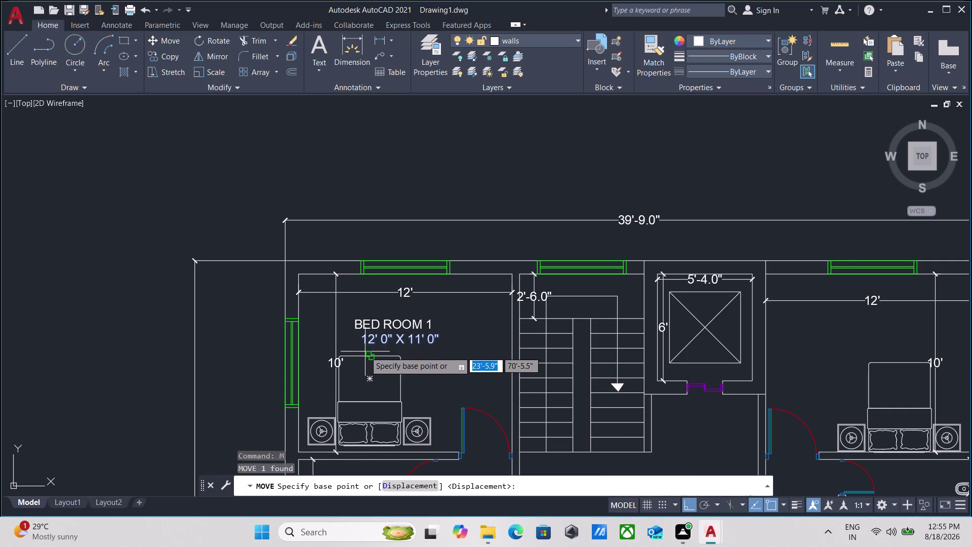
scroll(up, 3)
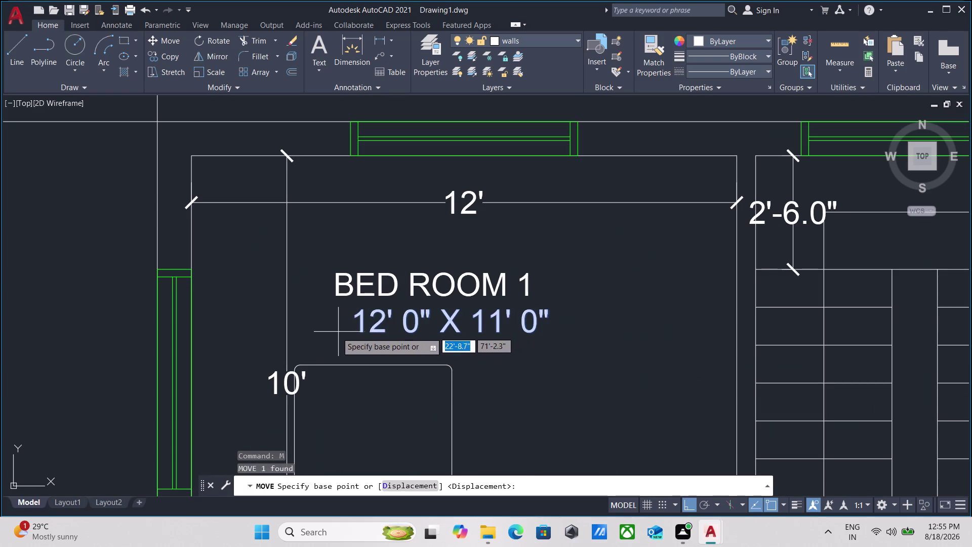
click(335, 334)
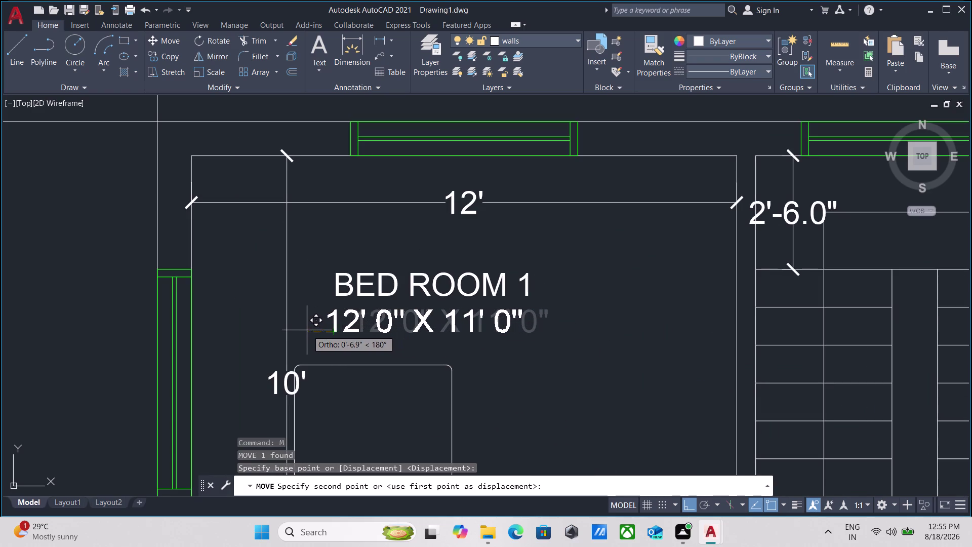
click(306, 330)
scroll(down, 3)
Select both lines of the BED ROOM 1 label.
scroll(up, 3)
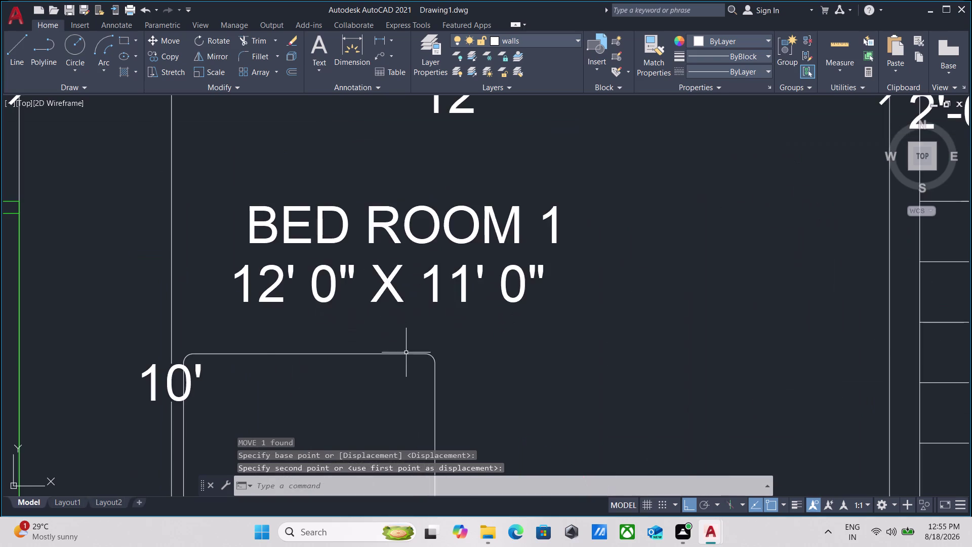
scroll(down, 3)
middle_drag(483, 340, 458, 340)
click(503, 339)
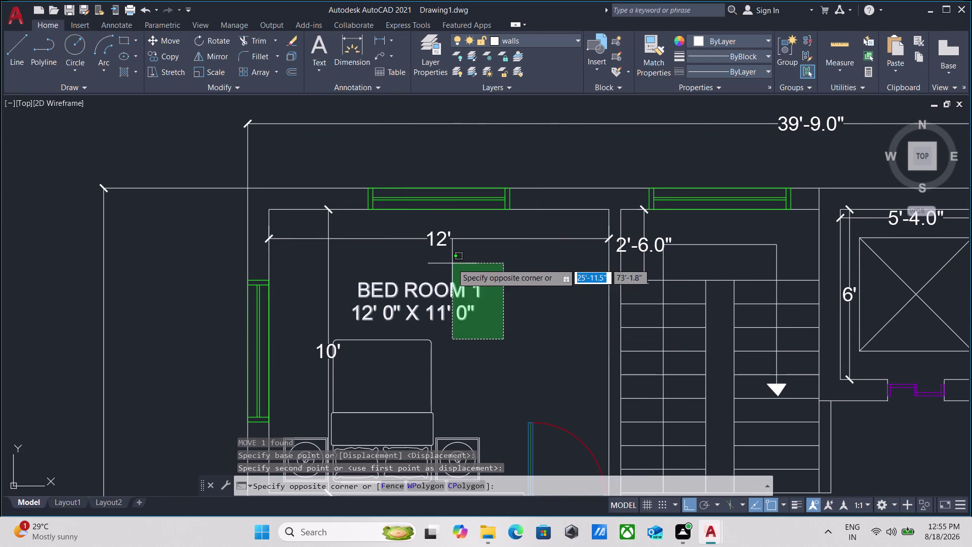
click(452, 264)
middle_drag(485, 292, 453, 315)
Start COPY on the room label and place copies in the right bedroom and two other rooms.
text(C)
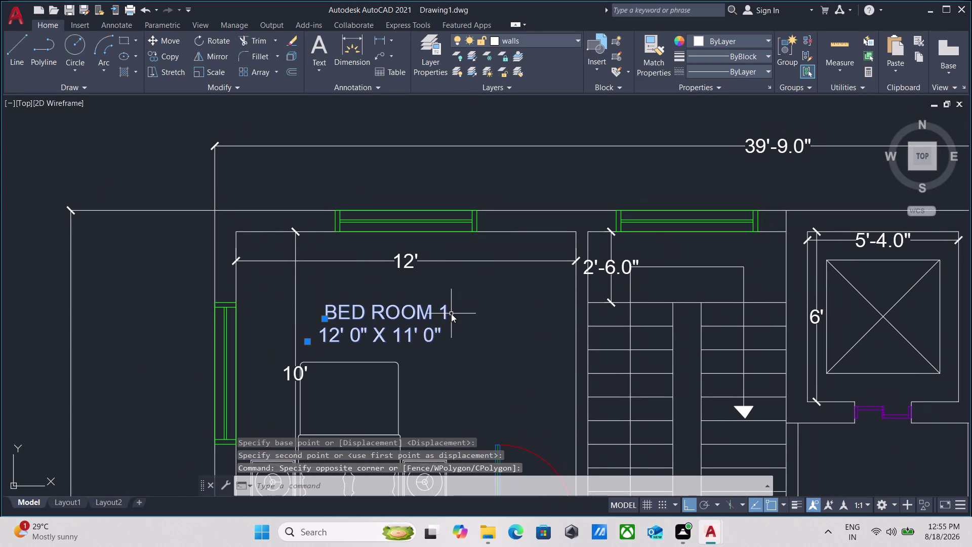
text(O)
key(Return)
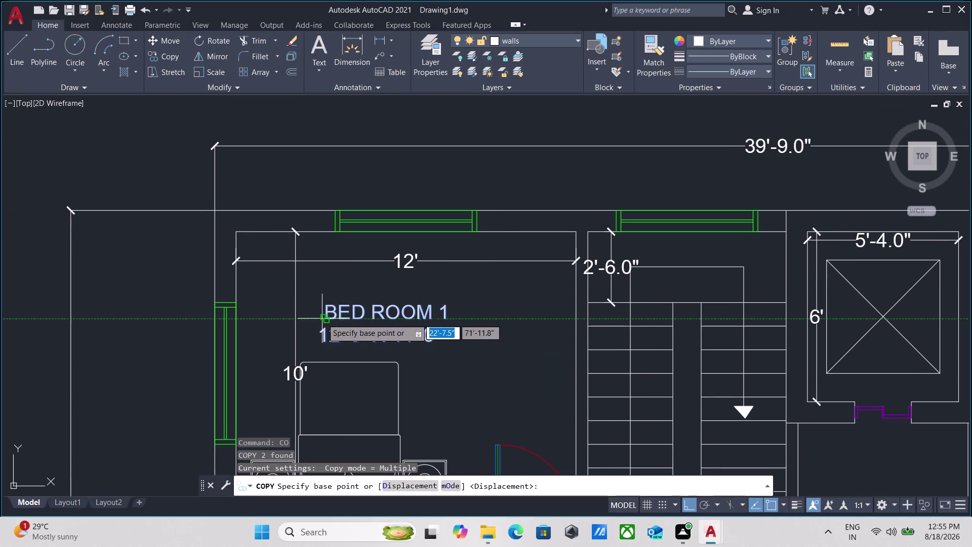
click(322, 317)
scroll(down, 3)
middle_drag(475, 312, 387, 314)
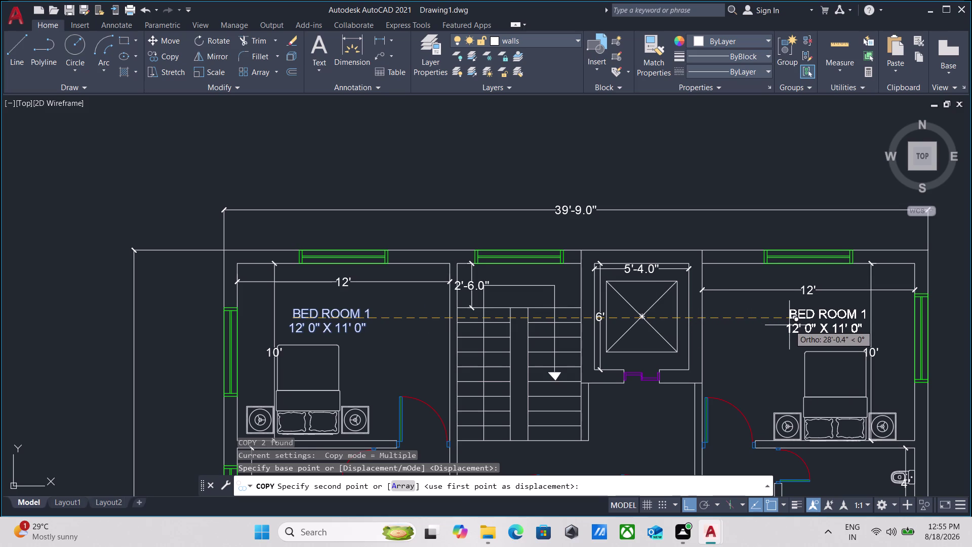
click(789, 325)
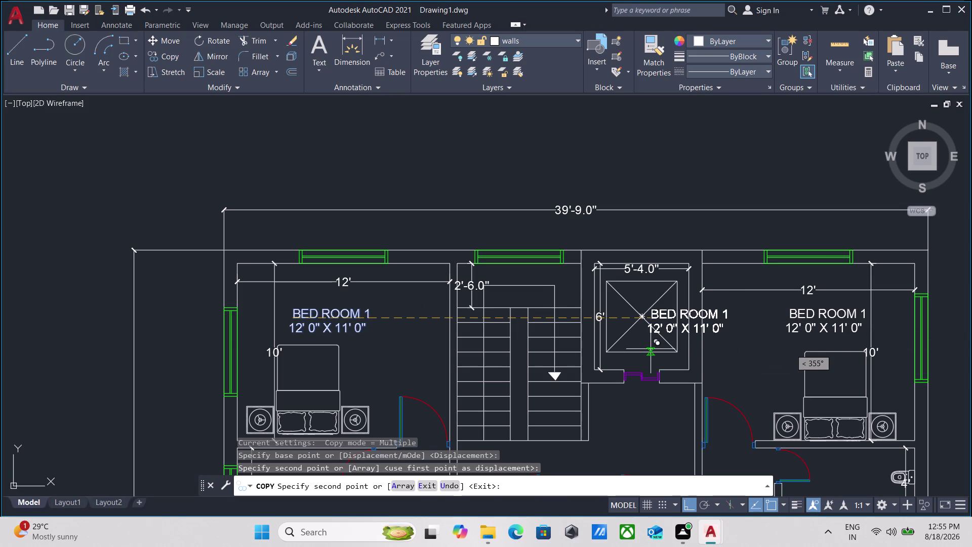
key(F8)
scroll(up, 3)
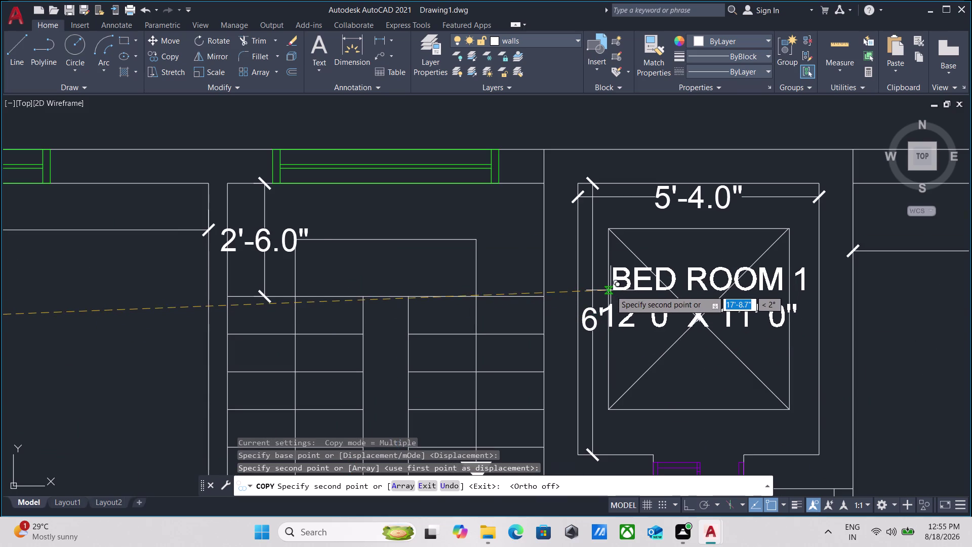
click(611, 292)
click(320, 234)
Place label copies in the left toilet and the left and right kitchen areas.
scroll(down, 3)
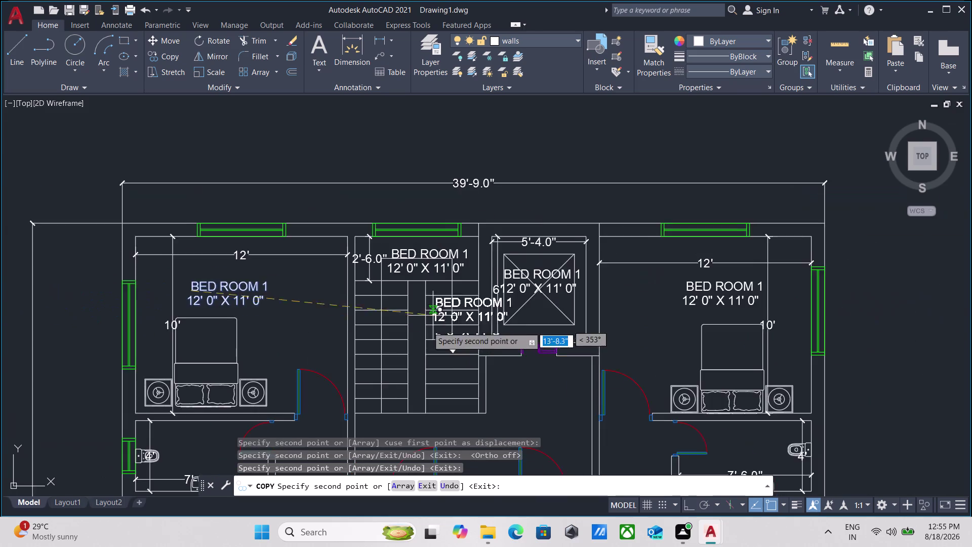
middle_drag(423, 330, 436, 131)
scroll(down, 3)
scroll(up, 3)
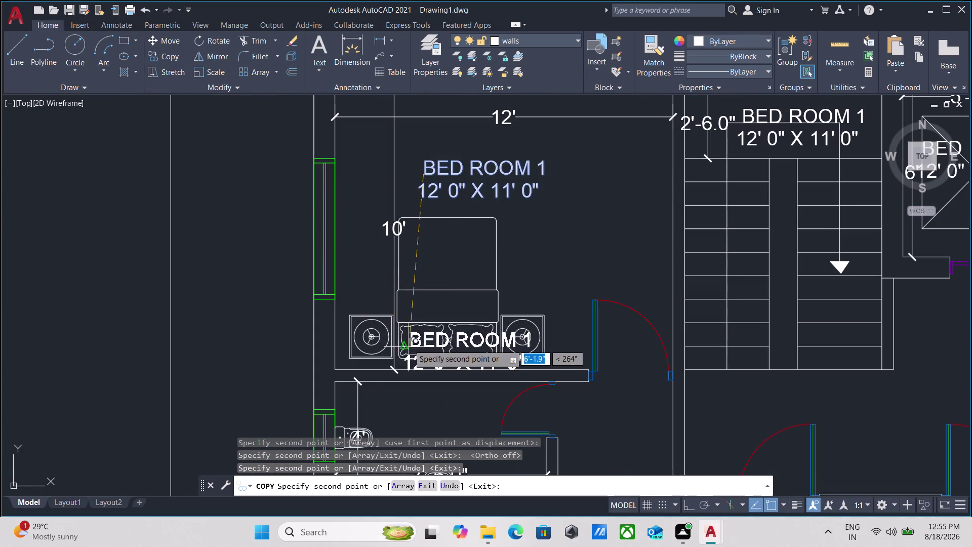
scroll(down, 3)
middle_drag(409, 290, 396, 154)
click(405, 240)
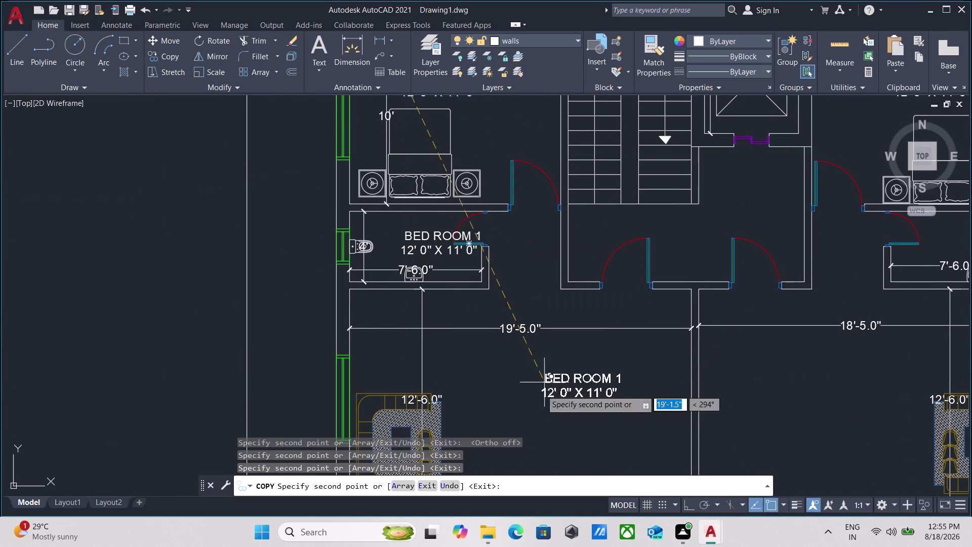
middle_drag(541, 390, 433, 109)
scroll(down, 3)
middle_drag(451, 168, 439, 232)
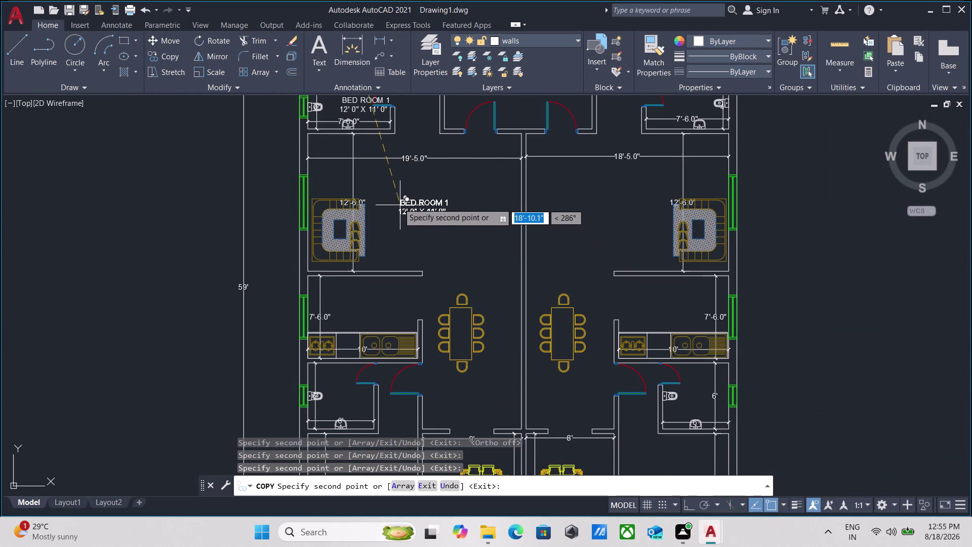
drag(421, 199, 428, 198)
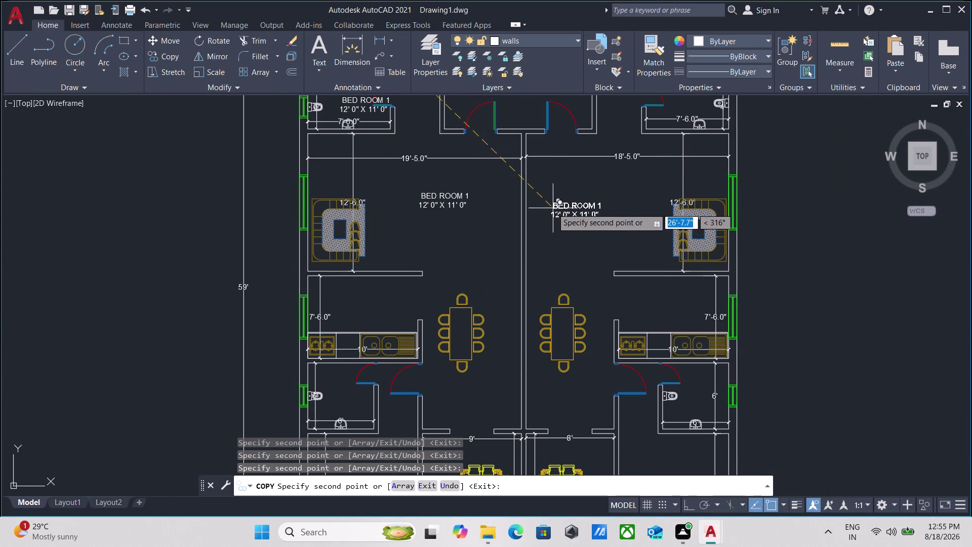
click(552, 209)
Place label copies in the lower-left bedroom, lower-right bedroom, right toilet and another room.
drag(342, 304, 344, 304)
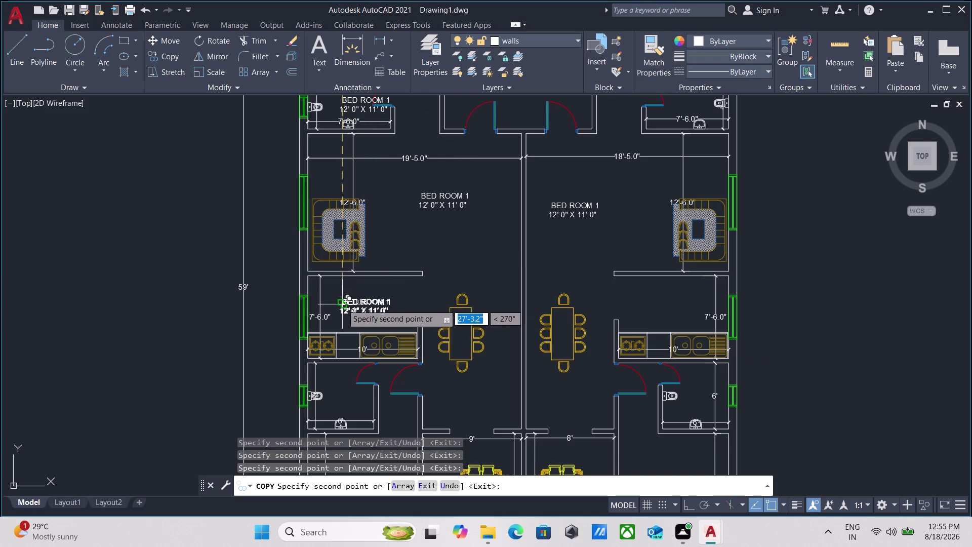
drag(344, 304, 346, 302)
click(644, 298)
scroll(down, 3)
middle_drag(649, 338, 631, 211)
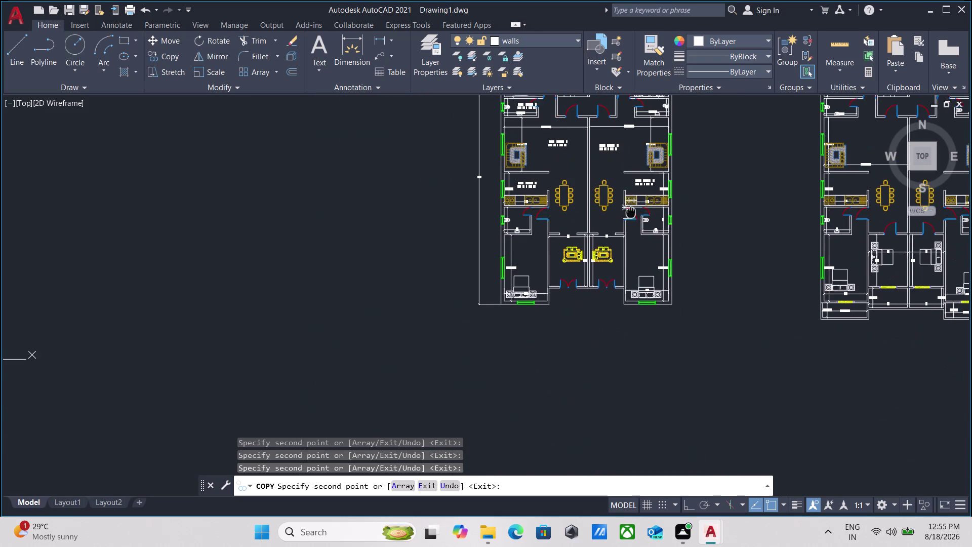
scroll(up, 3)
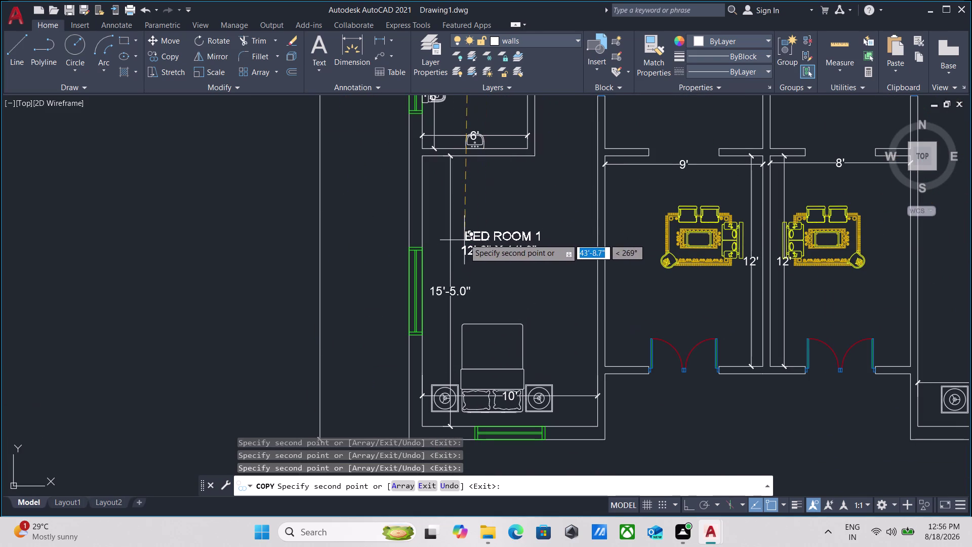
click(465, 238)
scroll(down, 3)
middle_drag(536, 213, 427, 285)
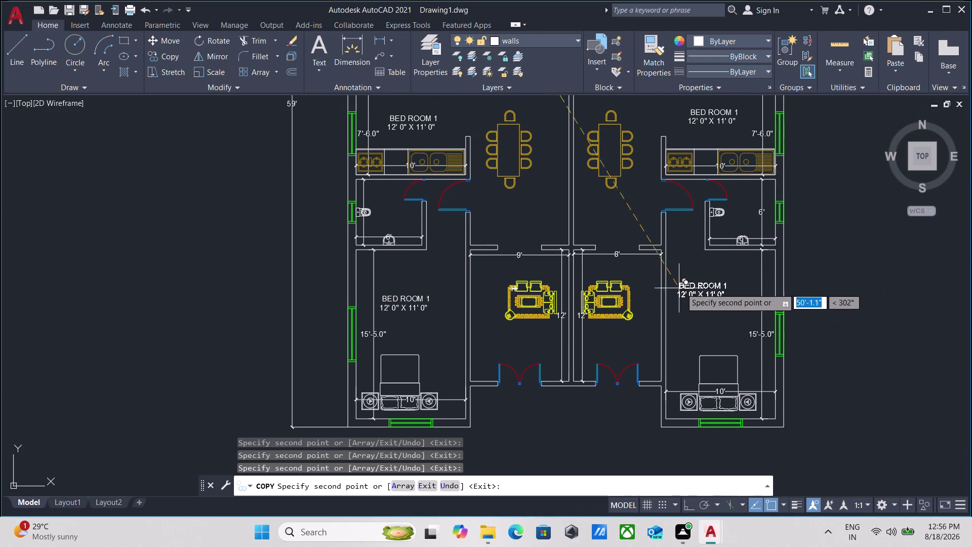
click(719, 305)
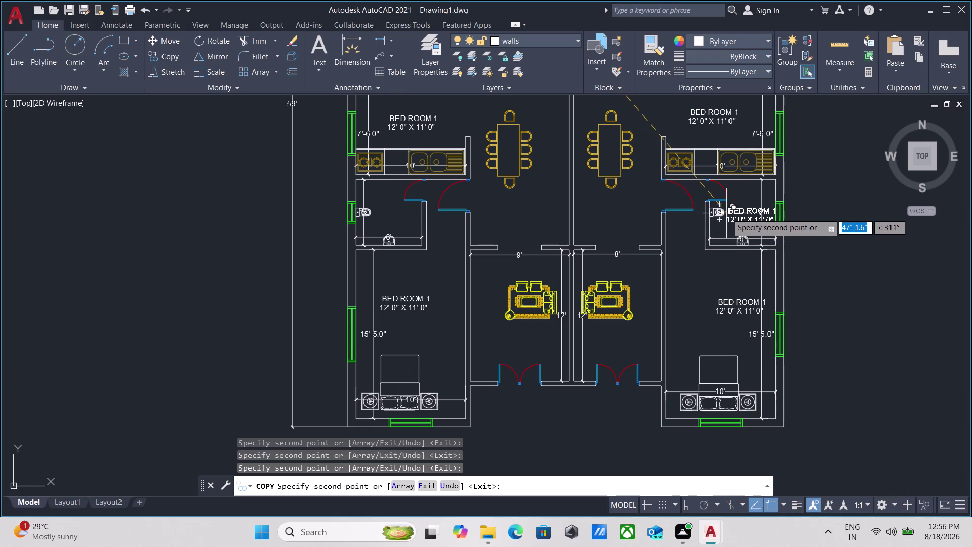
click(711, 223)
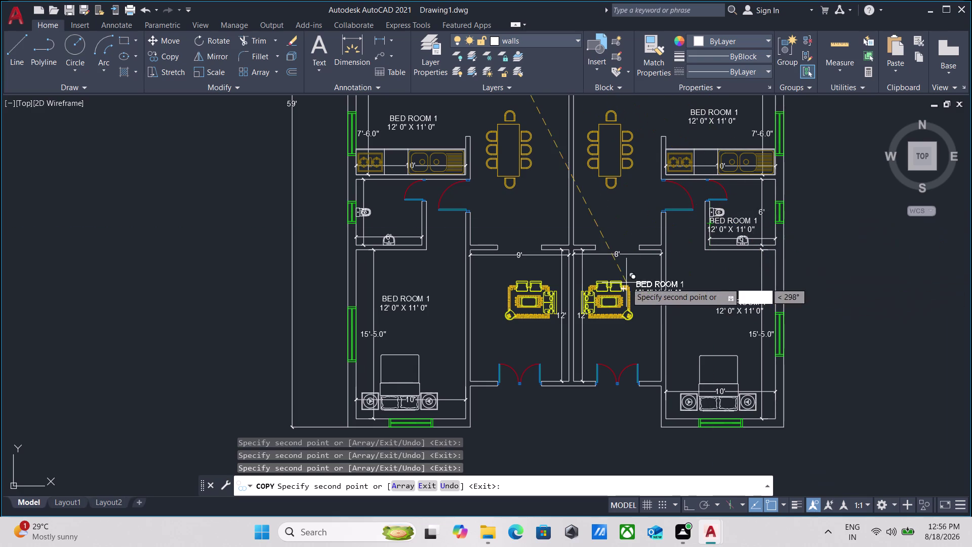
Place label copies in the left toilet and the left and right living rooms.
scroll(up, 3)
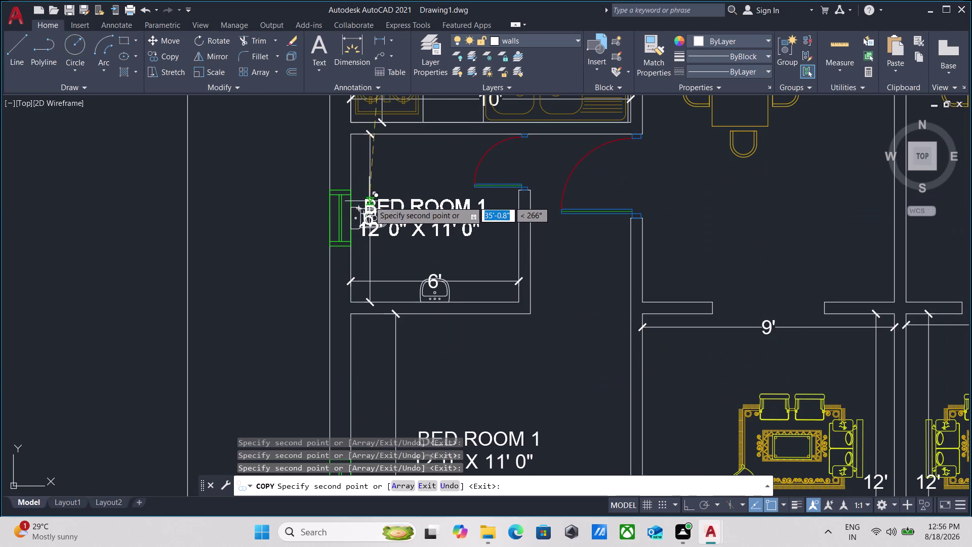
click(372, 174)
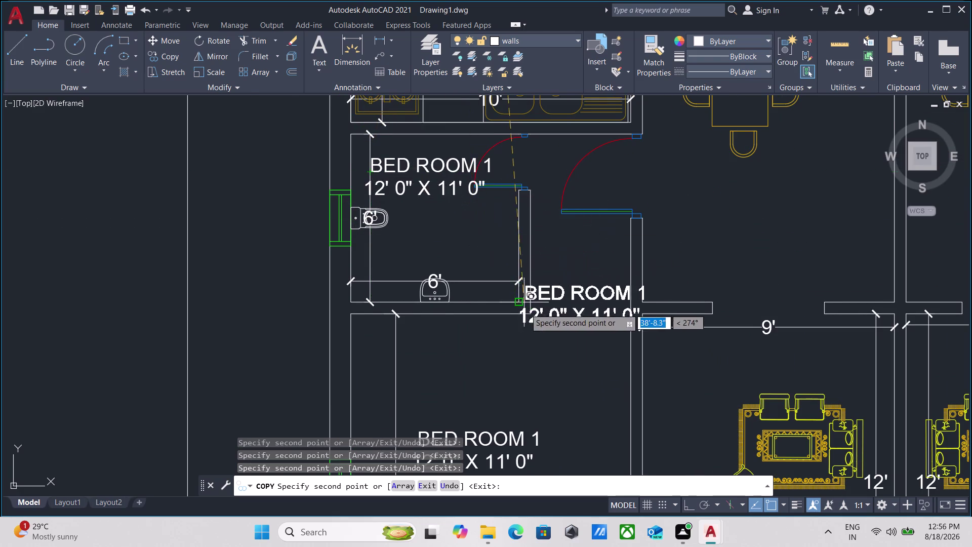
scroll(down, 3)
middle_drag(605, 253, 556, 326)
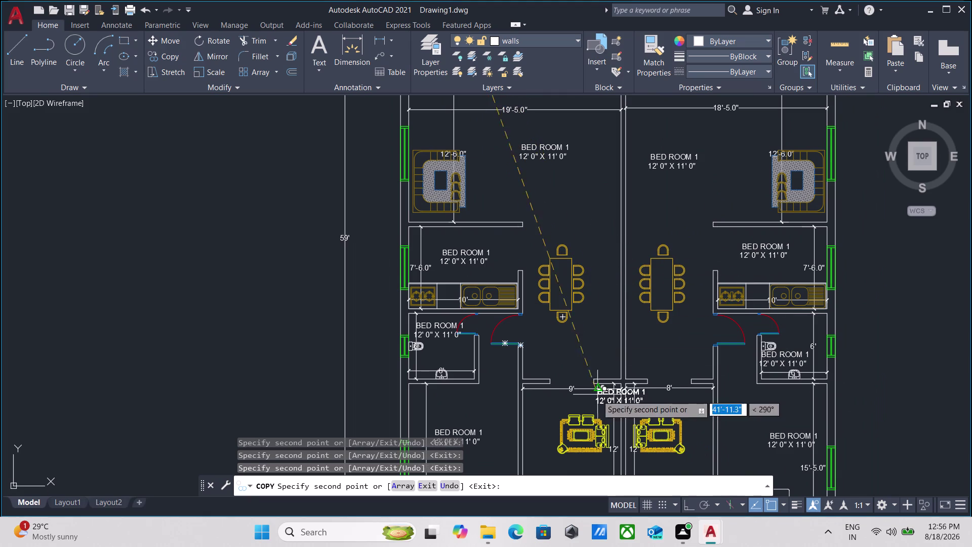
middle_drag(586, 403, 543, 217)
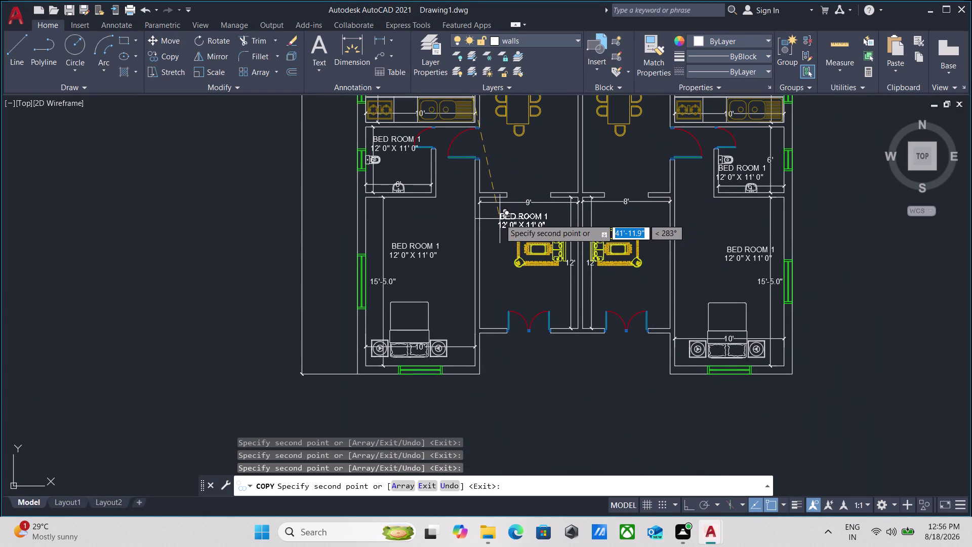
click(500, 219)
click(614, 220)
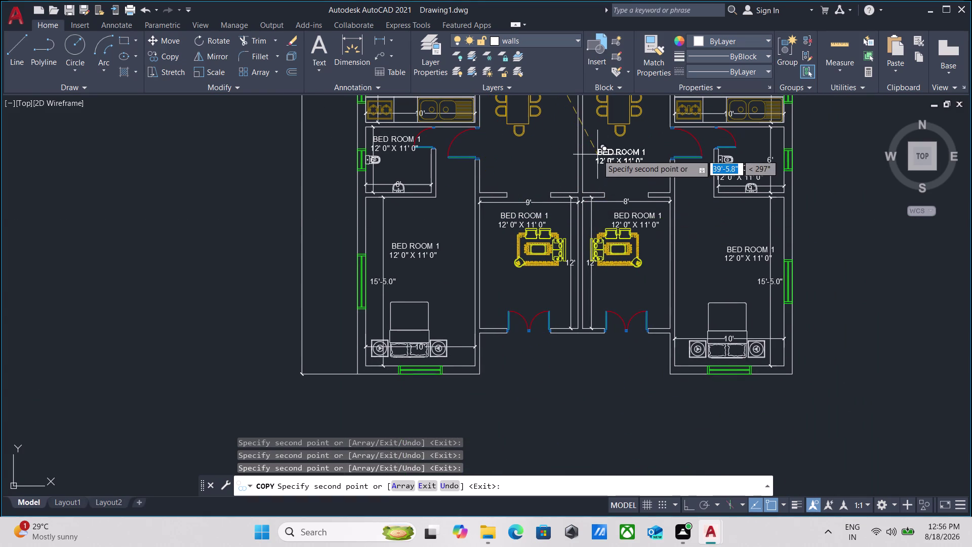
End the copy command and pan the view to the stair and lift shaft.
middle_drag(597, 155, 584, 272)
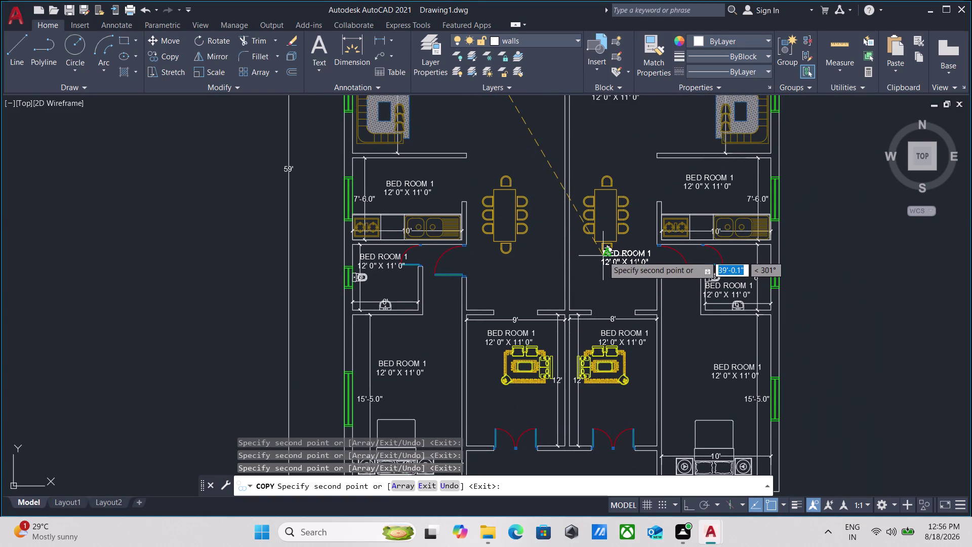
scroll(down, 3)
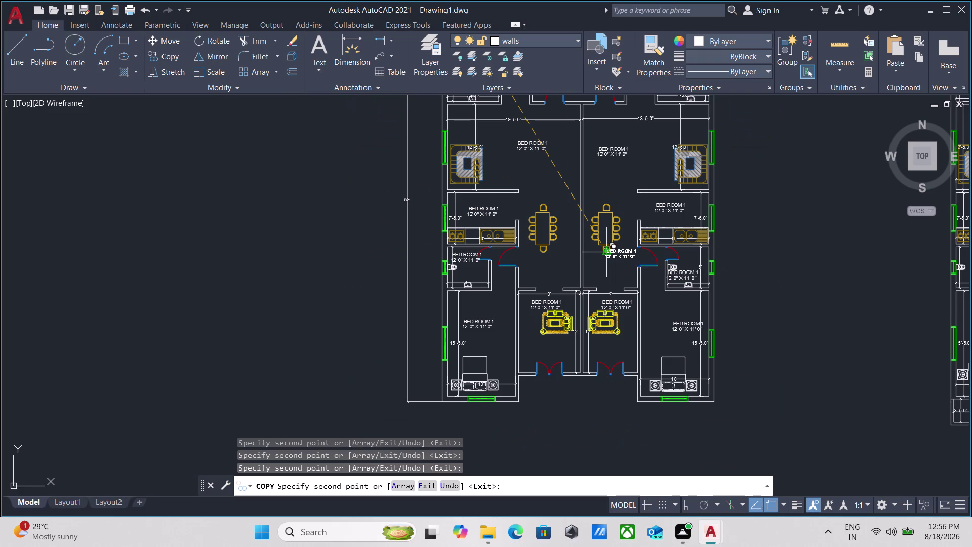
middle_drag(542, 194, 522, 323)
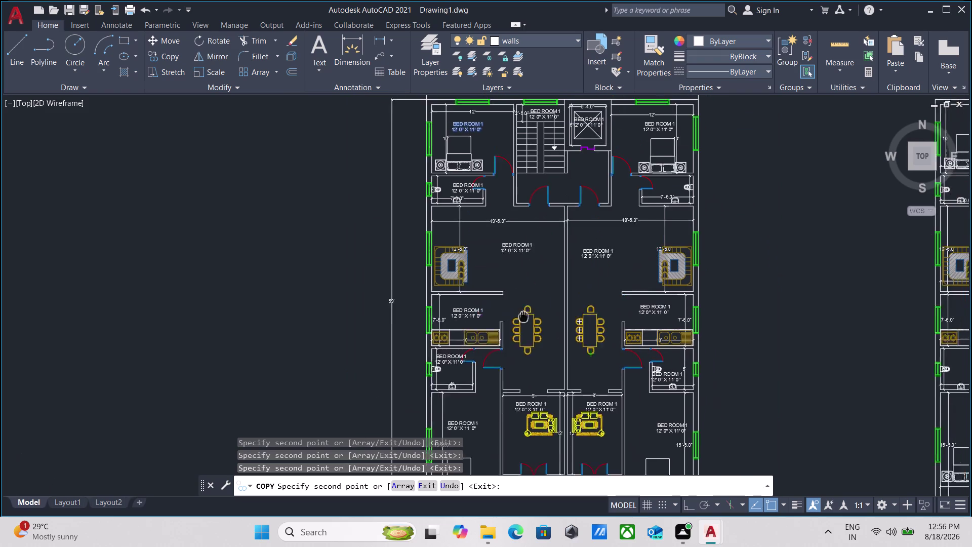
middle_drag(522, 323, 519, 332)
scroll(up, 3)
scroll(up, 3)
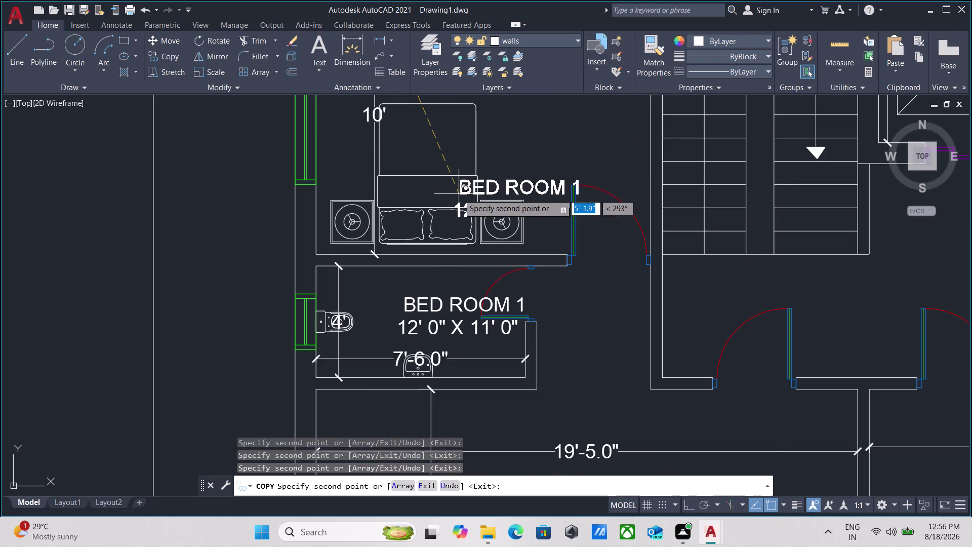
scroll(down, 3)
scroll(down, 3)
scroll(up, 3)
key(Escape)
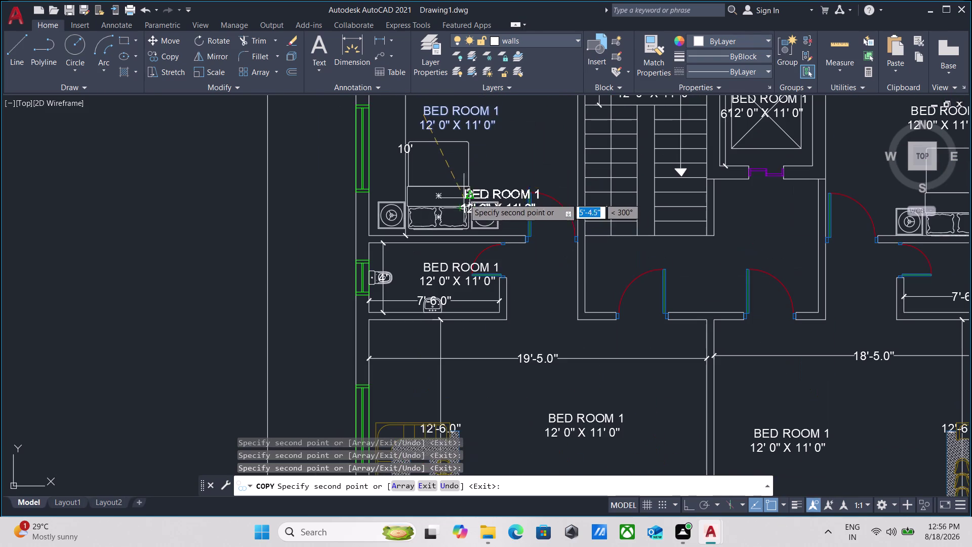
scroll(down, 3)
middle_drag(578, 192, 500, 298)
scroll(up, 3)
middle_drag(548, 230, 541, 231)
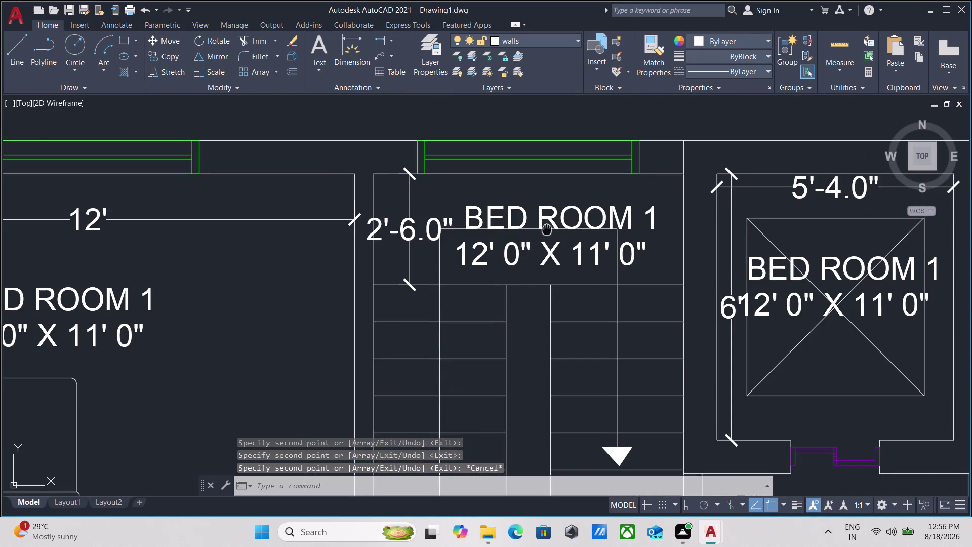
Open the BED ROOM 1 label copy in the lift shaft for editing.
middle_drag(542, 231, 486, 247)
scroll(up, 3)
scroll(down, 3)
middle_drag(543, 252, 404, 275)
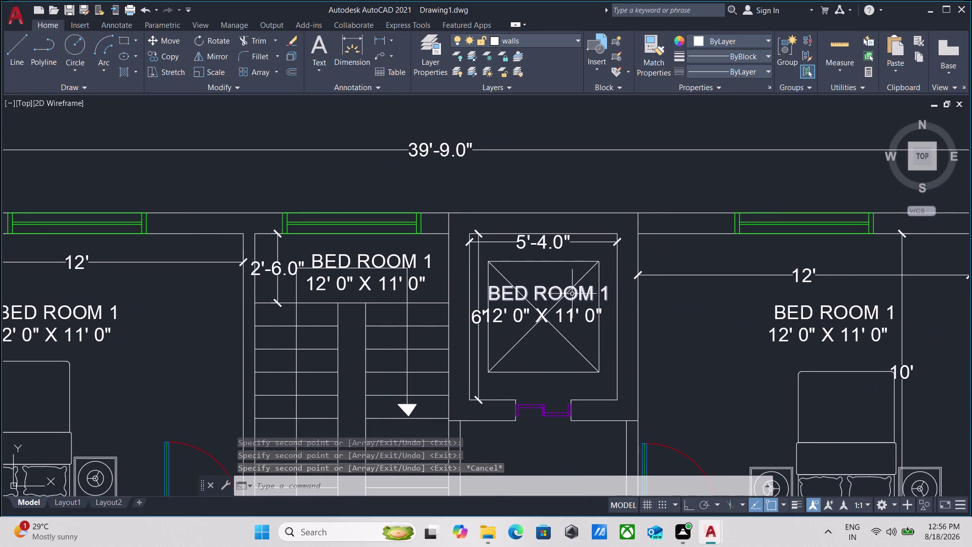
double_click(569, 295)
scroll(up, 3)
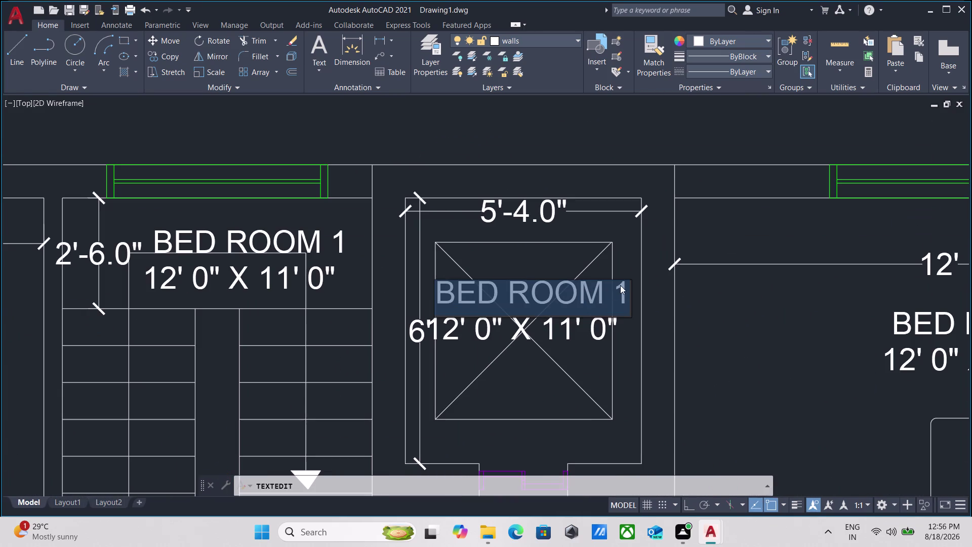
click(626, 290)
Replace the label text with LIFT.
key(BackSpace)
key(BackSpace)
key(BackSpace)
key(BackSpace)
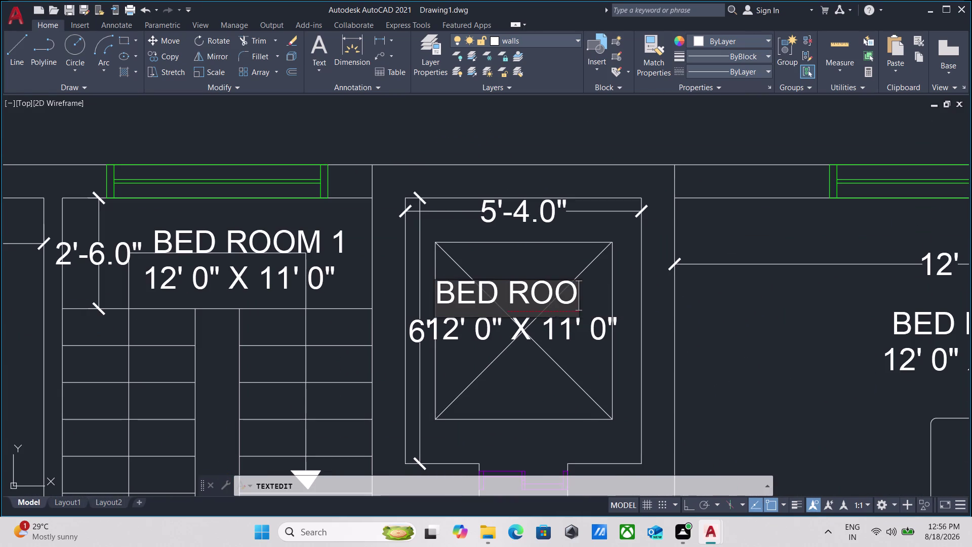
key(BackSpace)
key(BackSpace)
key(BackSpace)
key(BackSpace)
key(BackSpace)
key(BackSpace)
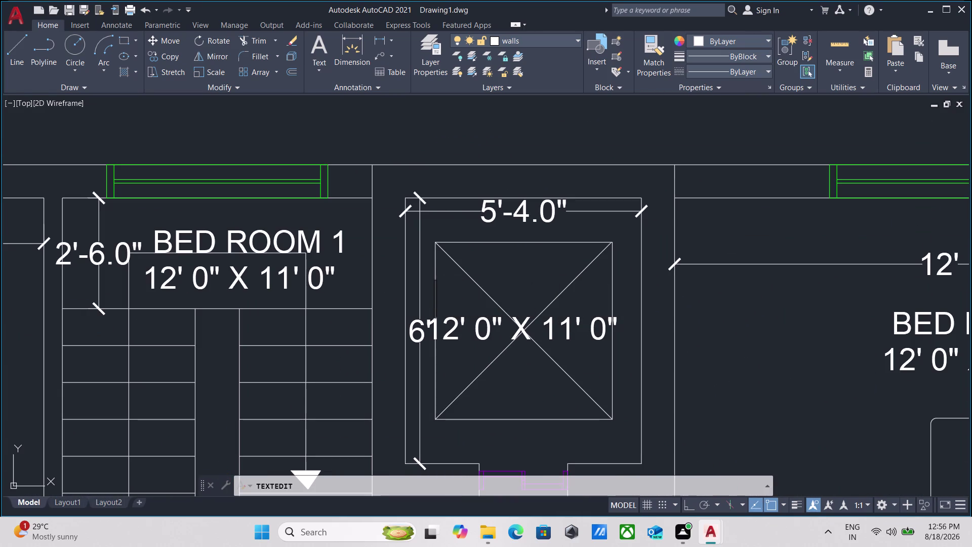
text(LIF)
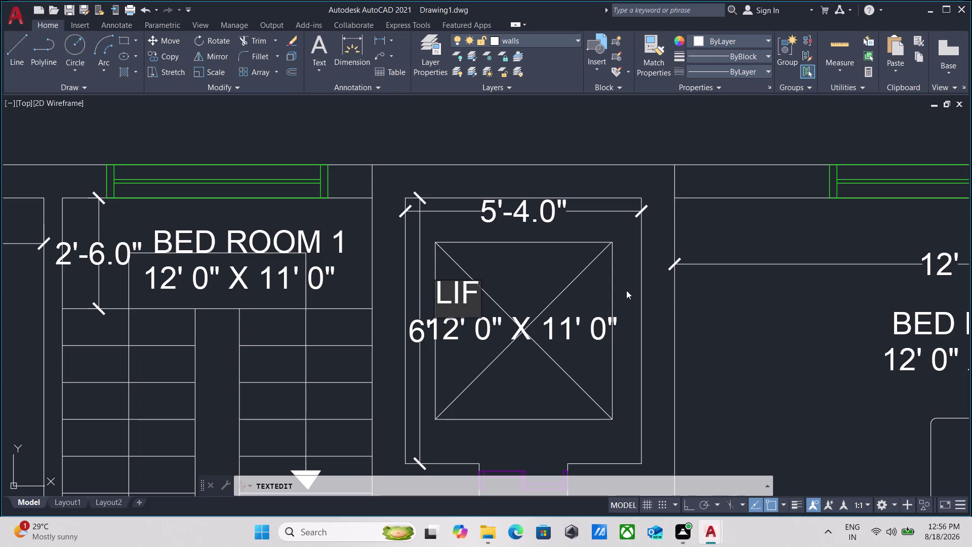
key(t)
click(558, 328)
Open the lift's size line beneath LIFT for editing.
double_click(529, 328)
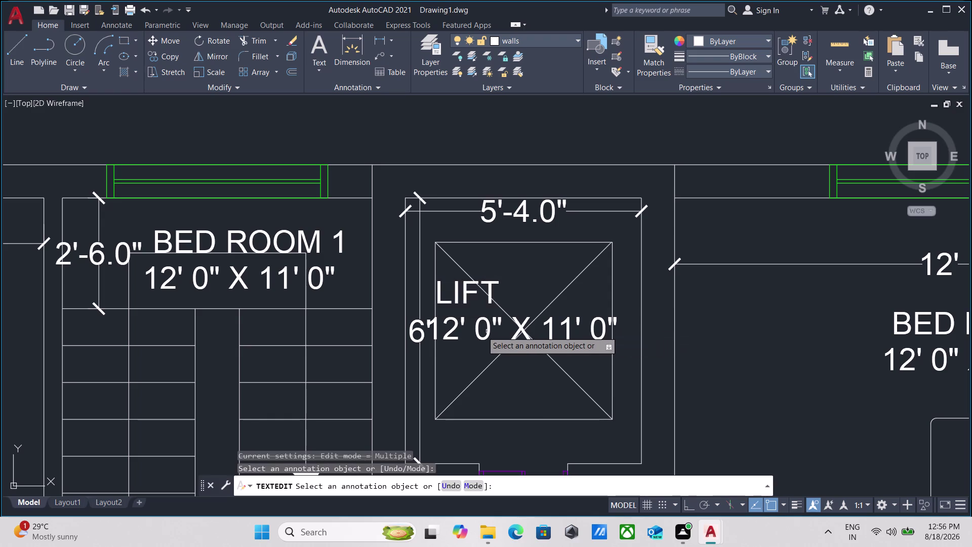
double_click(482, 330)
click(482, 331)
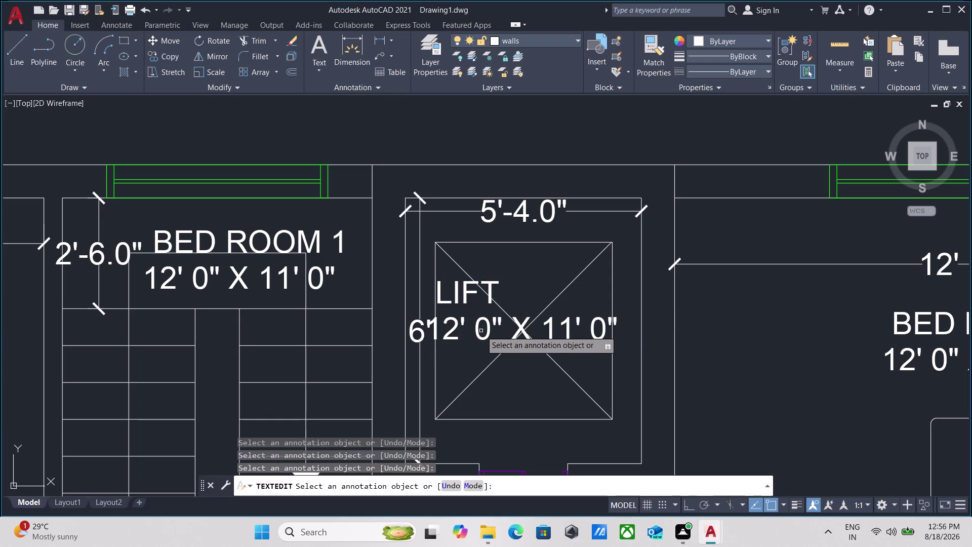
double_click(482, 329)
double_click(489, 334)
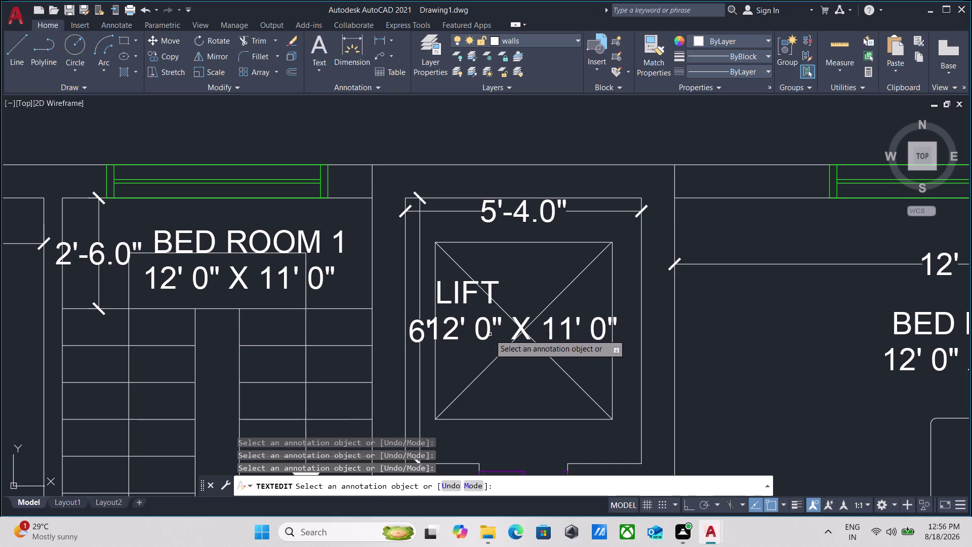
scroll(up, 3)
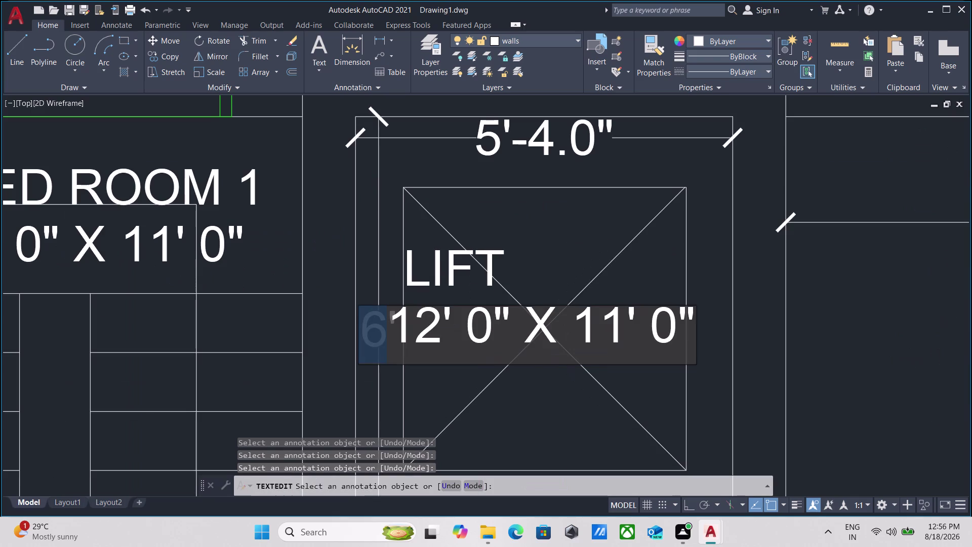
Change the size text's width value from 12' 0" to 5' 4".
key(BackSpace)
key(BackSpace)
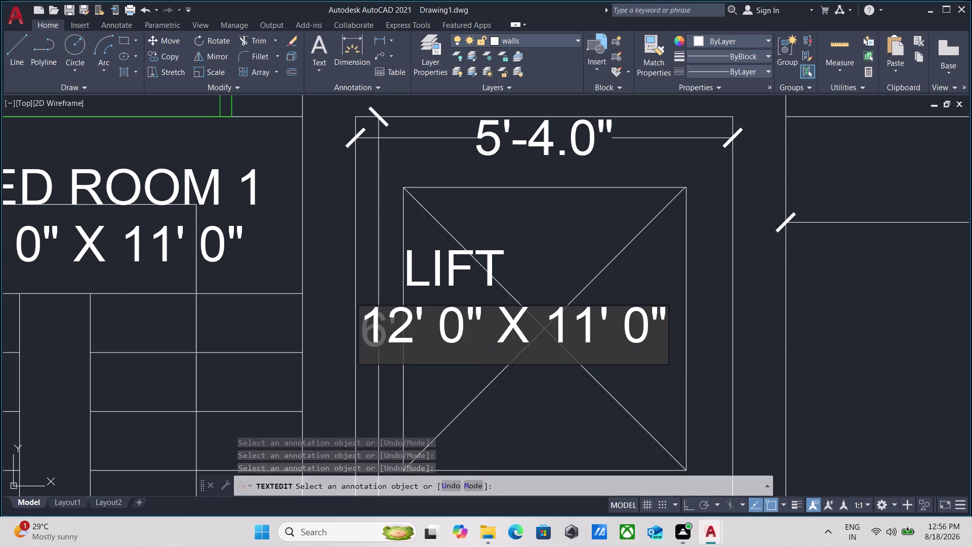
scroll(down, 3)
click(484, 333)
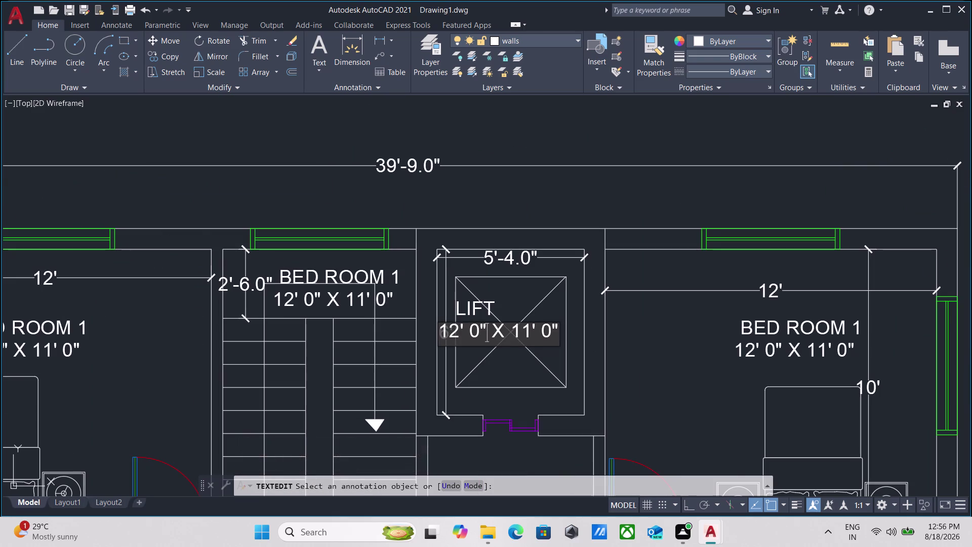
key(BackSpace)
key(BackSpace)
key(BackSpace)
key(BackSpace)
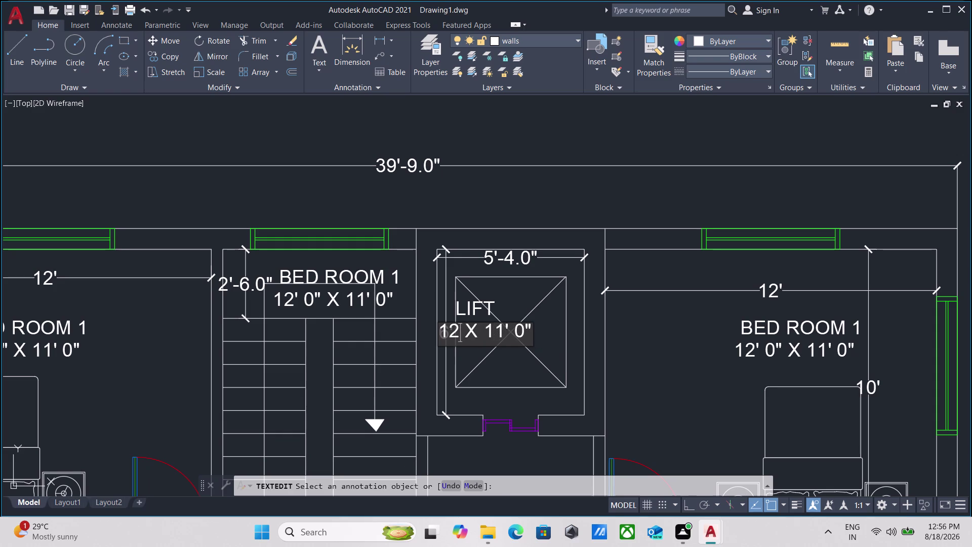
key(BackSpace)
key(BackSpace)
key(space)
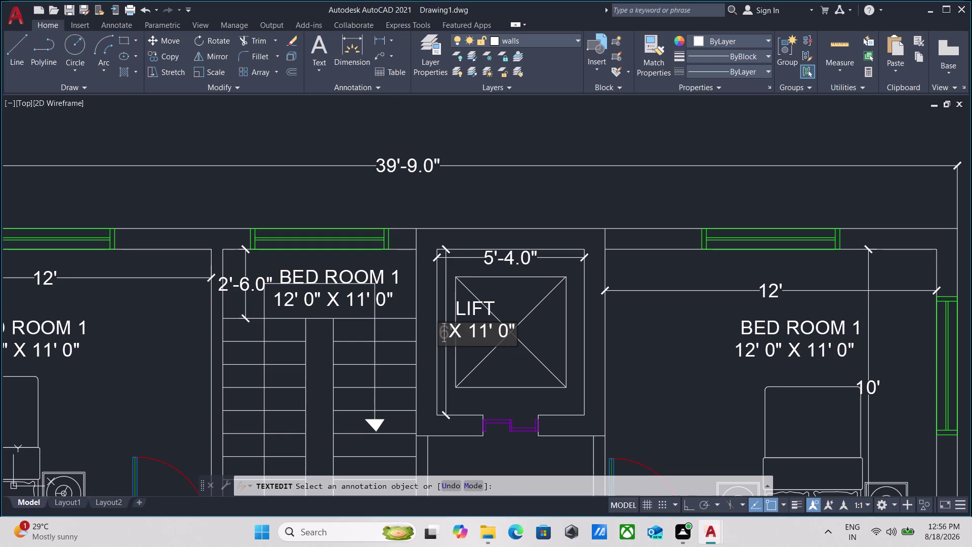
key(5)
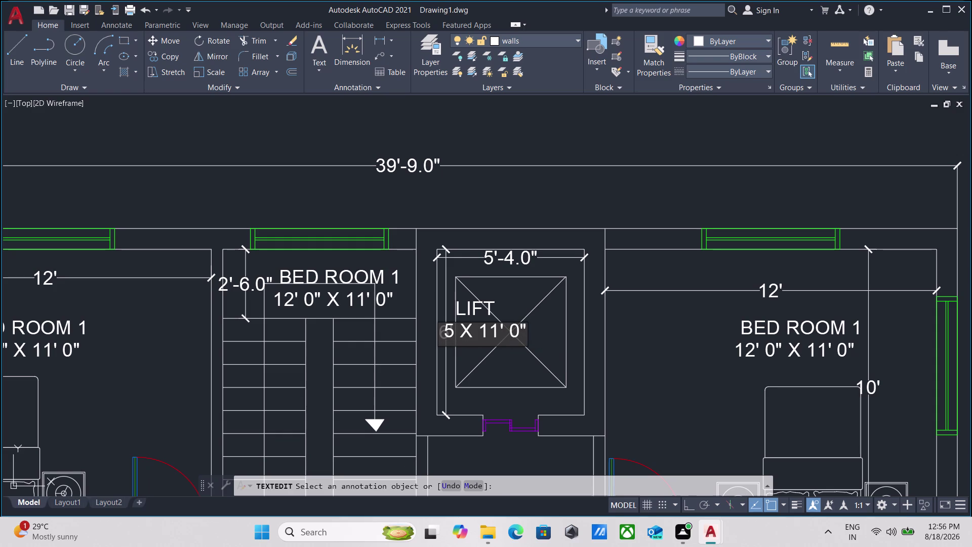
key(apostrophe)
key(space)
text(4)
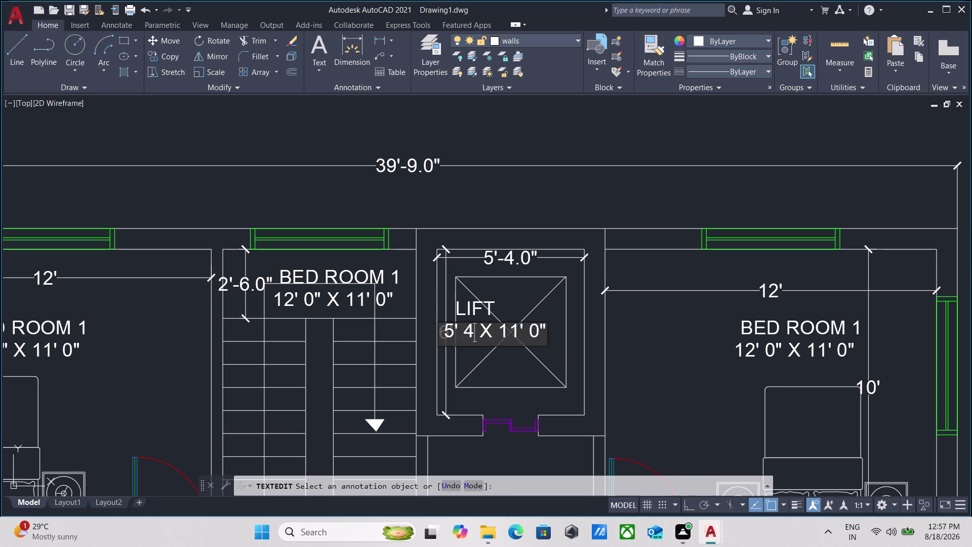
key(shift+quotedbl)
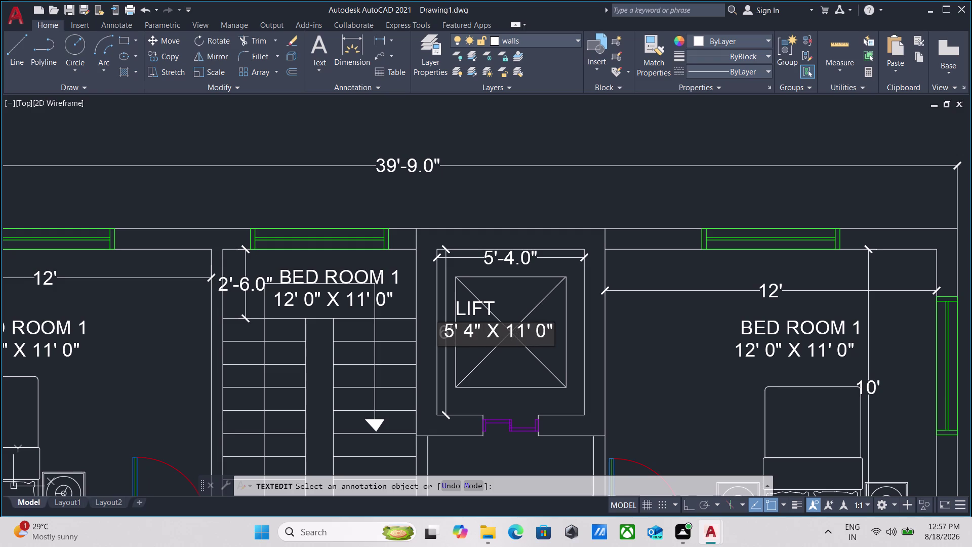
Change the length value from 11' to 6' and confirm the edit.
click(525, 329)
key(BackSpace)
key(BackSpace)
key(6)
key(Return)
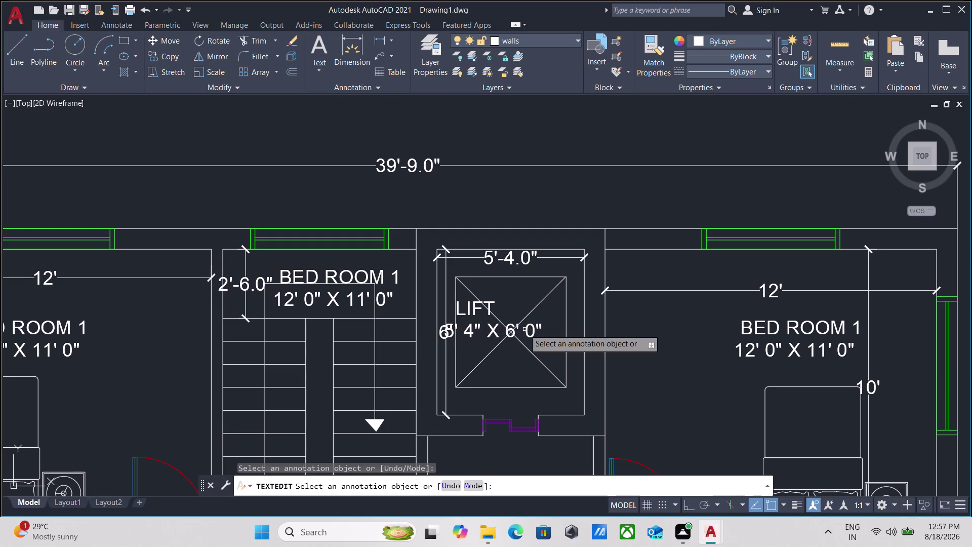
key(Return)
scroll(up, 3)
Move the 5' 4" X 6' 0" size text right inside the lift shaft.
click(721, 313)
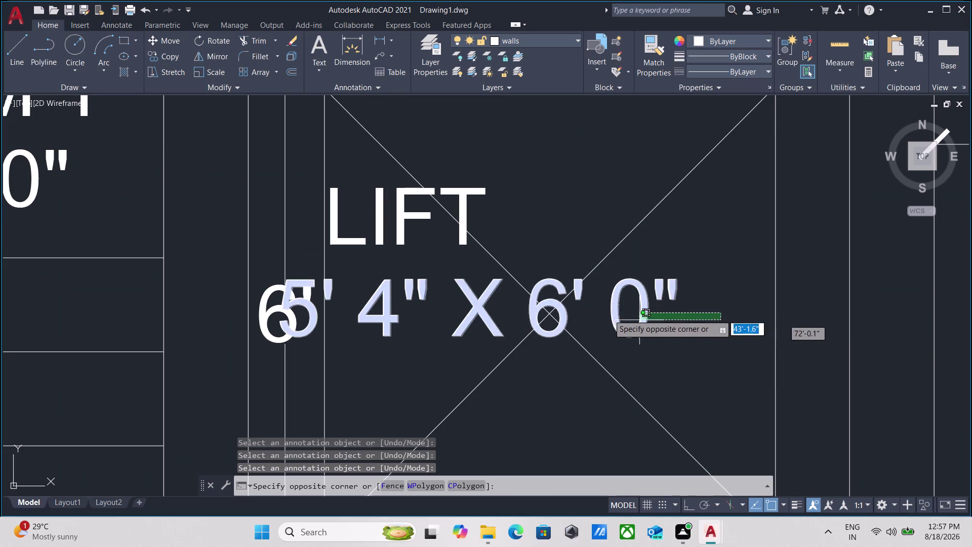
click(604, 313)
click(253, 334)
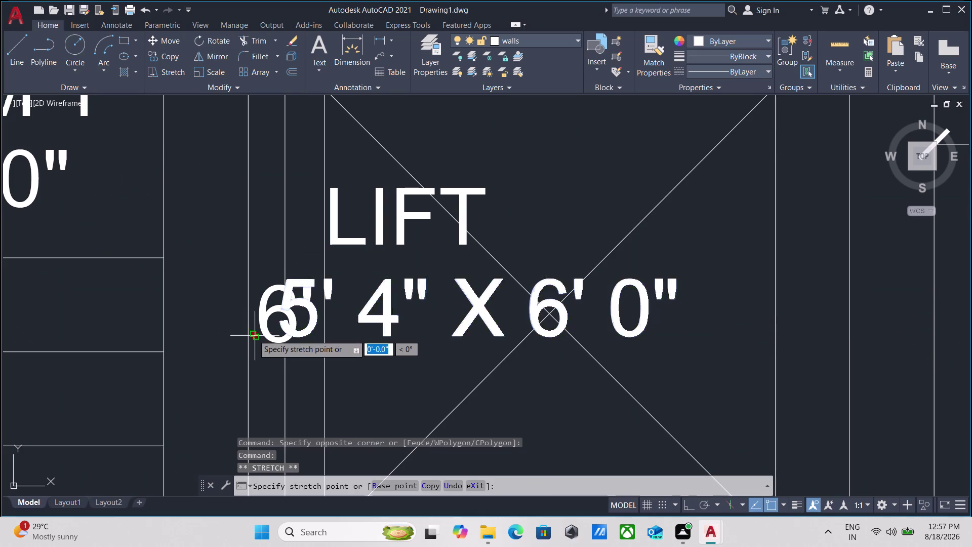
click(324, 336)
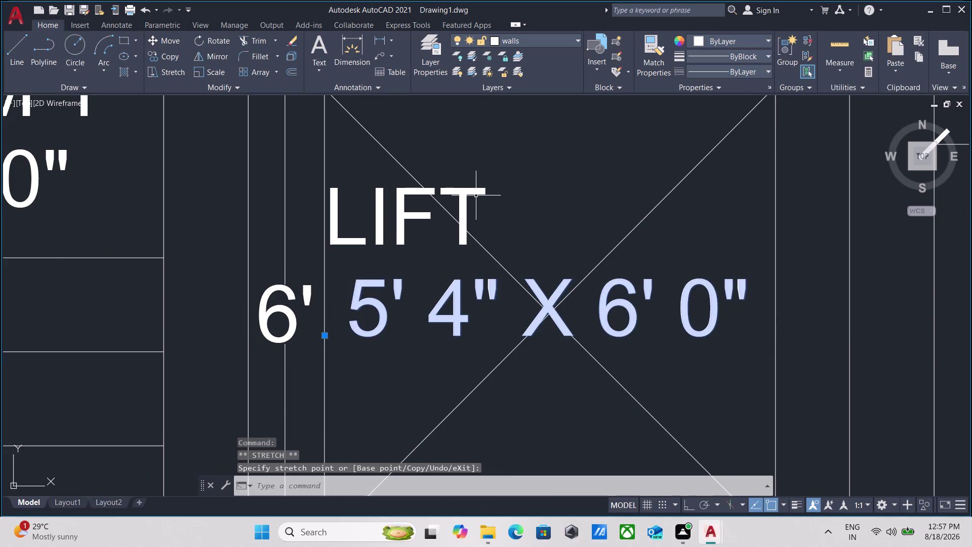
key(Escape)
Reposition the LIFT label centered above the size text.
drag(493, 178, 482, 189)
click(446, 213)
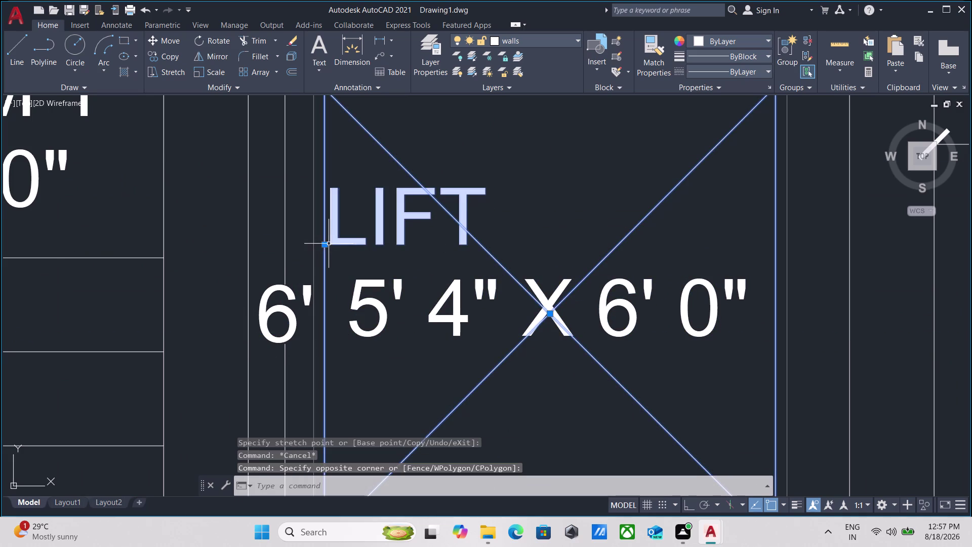
key(Escape)
drag(417, 250, 418, 244)
click(396, 226)
click(322, 246)
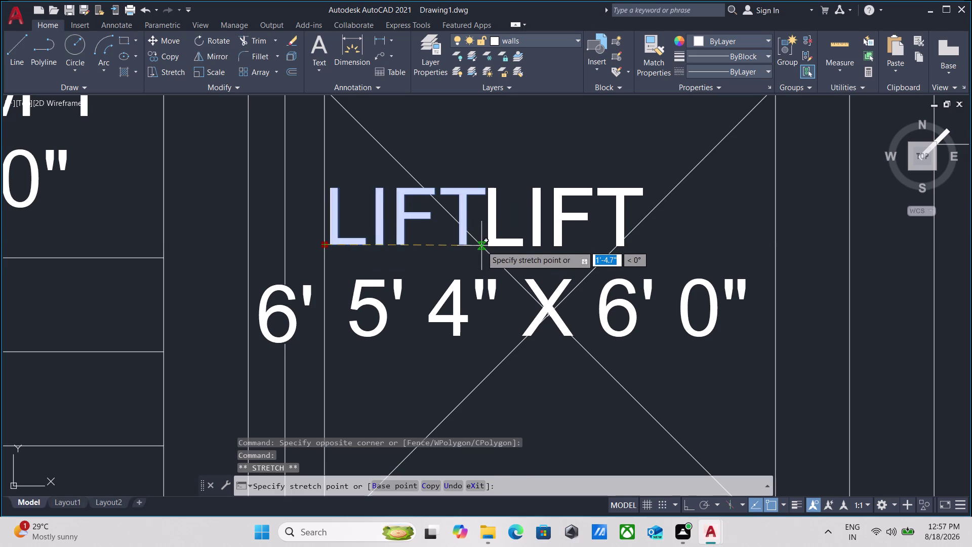
click(481, 246)
scroll(down, 3)
key(Escape)
scroll(down, 3)
middle_drag(578, 259, 470, 273)
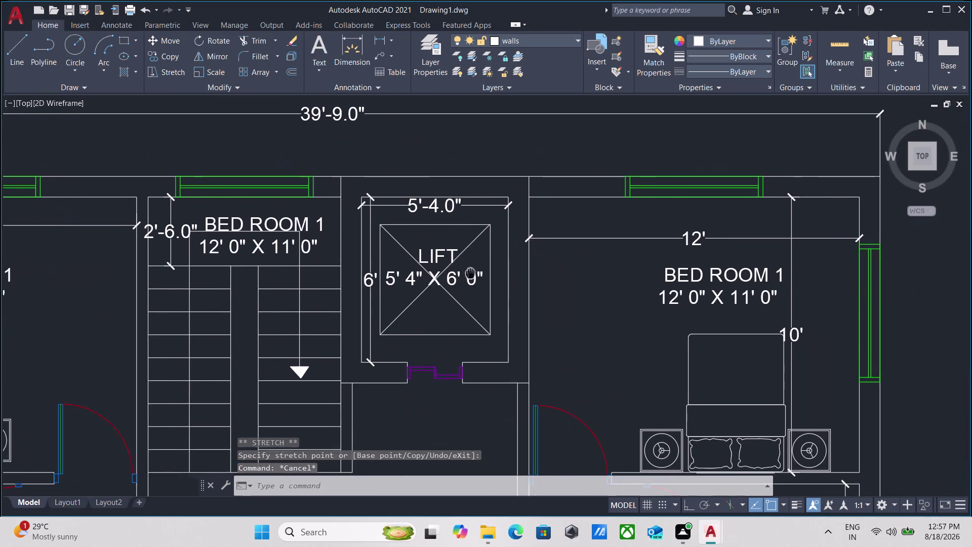
Change the right unit's upper bedroom label from BED ROOM 1 to BED ROOM 2.
scroll(down, 3)
scroll(down, 3)
scroll(up, 3)
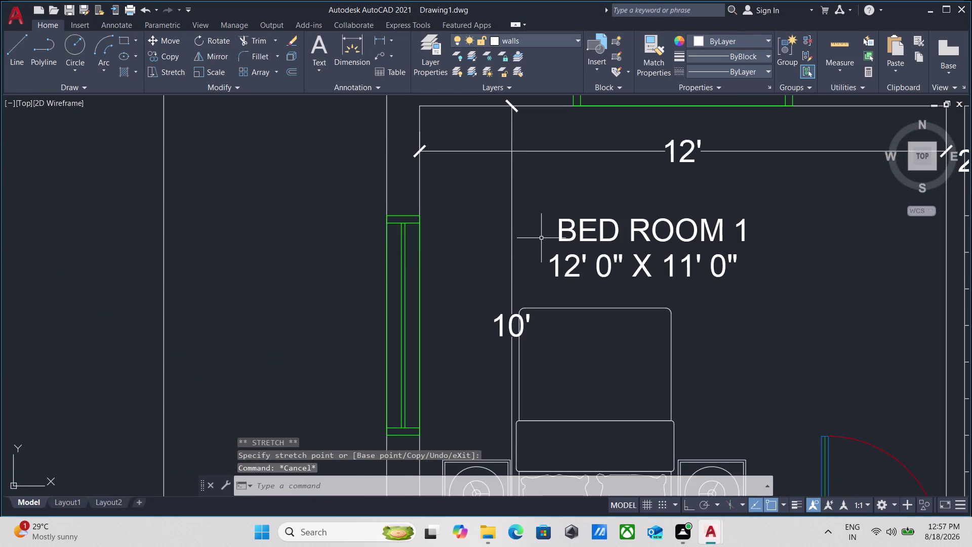
scroll(down, 3)
middle_drag(542, 238, 422, 272)
scroll(up, 3)
scroll(down, 3)
middle_drag(586, 266, 361, 268)
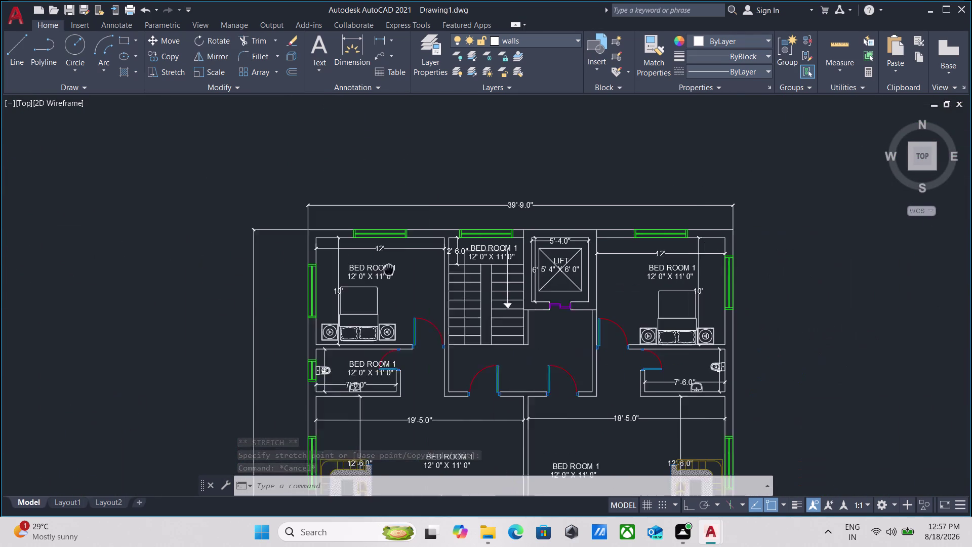
middle_drag(361, 268, 322, 258)
scroll(up, 3)
middle_drag(626, 261, 526, 239)
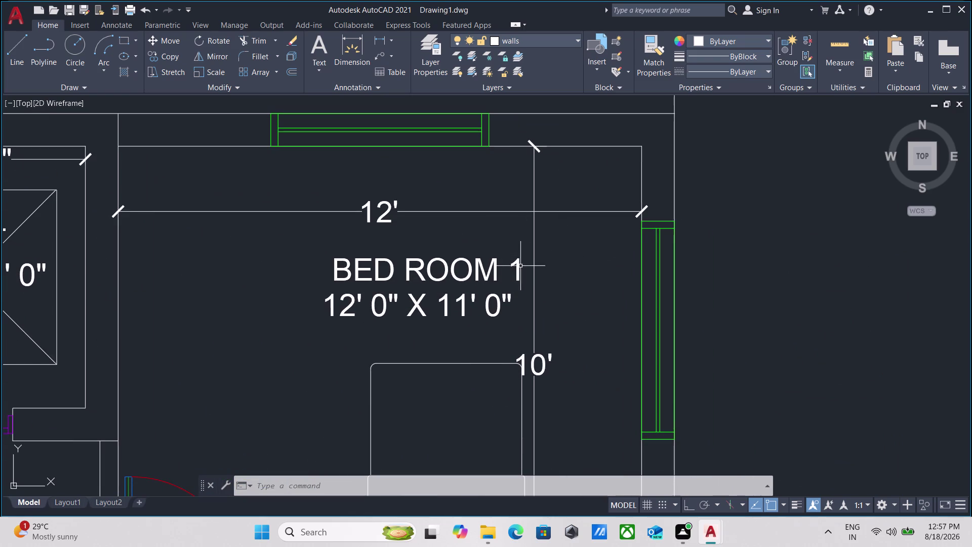
double_click(519, 266)
click(520, 266)
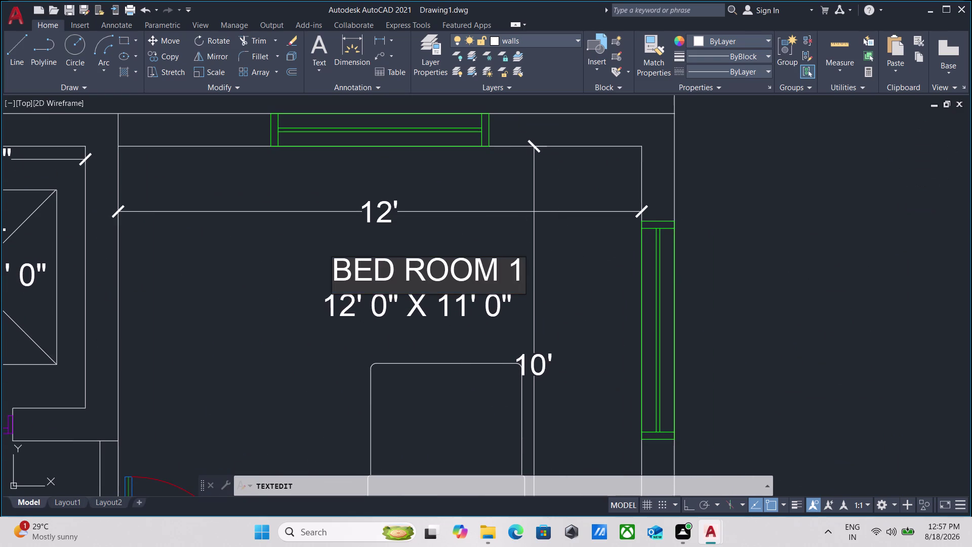
key(BackSpace)
key(space)
text(2)
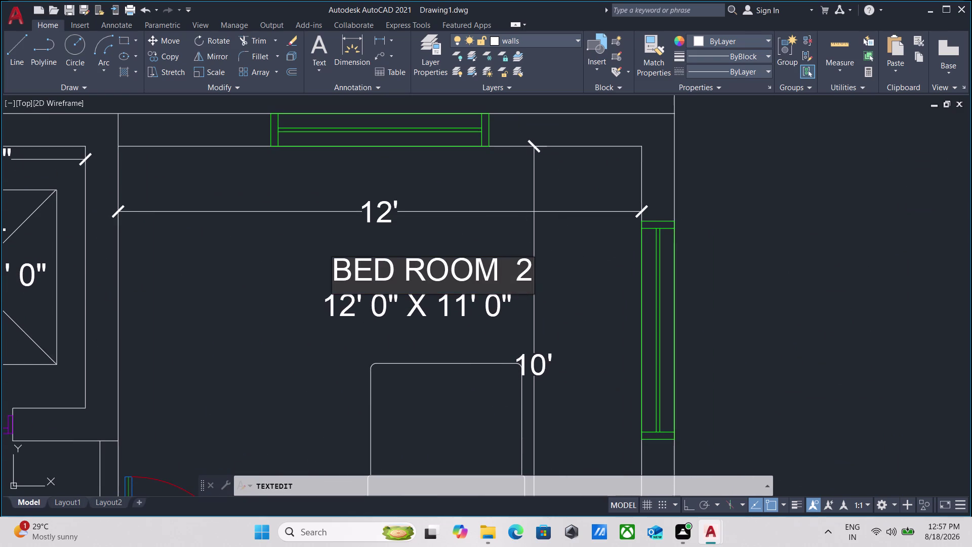
key(Return)
Pan and zoom to the central room's BED ROOM 1 label.
scroll(down, 3)
scroll(down, 3)
middle_drag(518, 285, 521, 276)
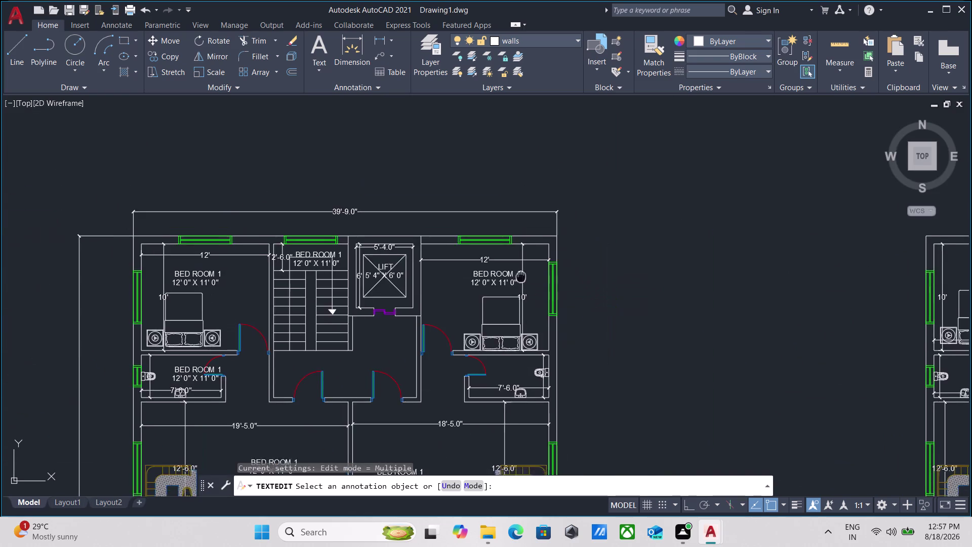
middle_drag(521, 276, 576, 133)
scroll(up, 3)
middle_drag(333, 312, 414, 234)
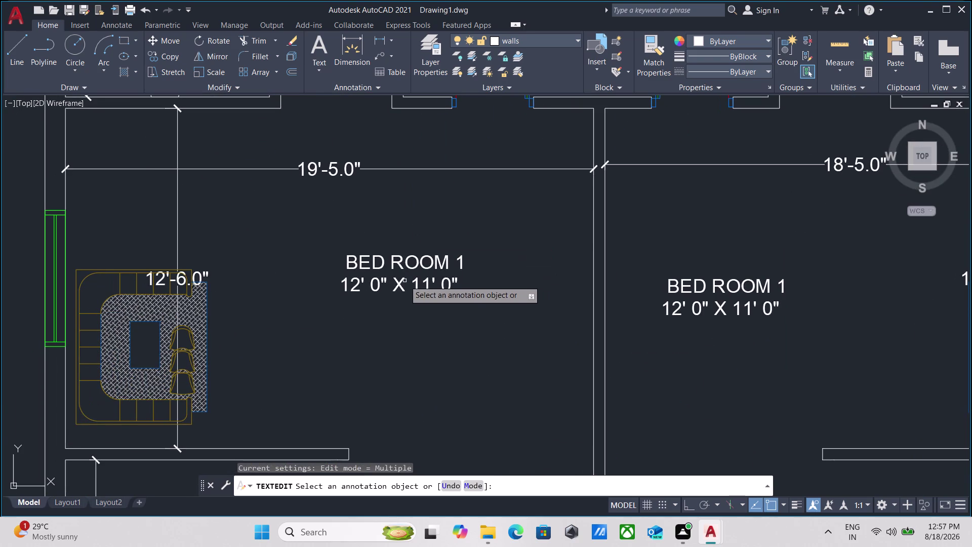
scroll(down, 3)
scroll(down, 3)
middle_drag(407, 261, 407, 260)
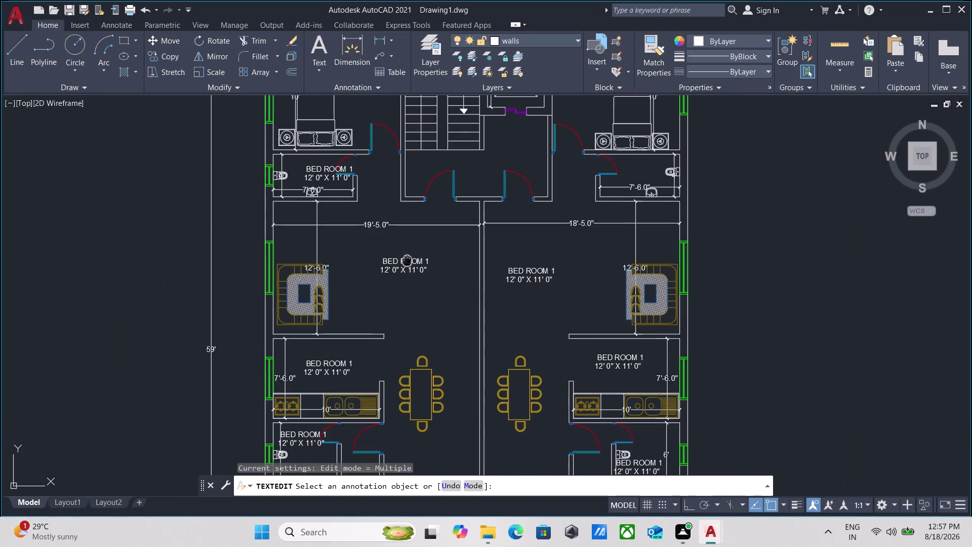
middle_drag(407, 260, 408, 248)
scroll(up, 3)
scroll(down, 3)
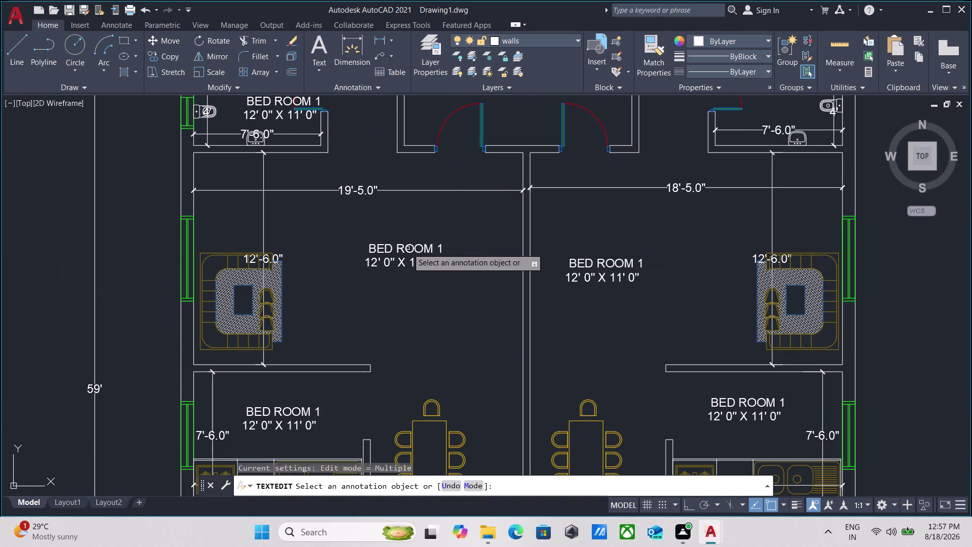
scroll(up, 3)
key(Escape)
Clear the old BED ROOM 1 text from the central room label.
triple_click(405, 249)
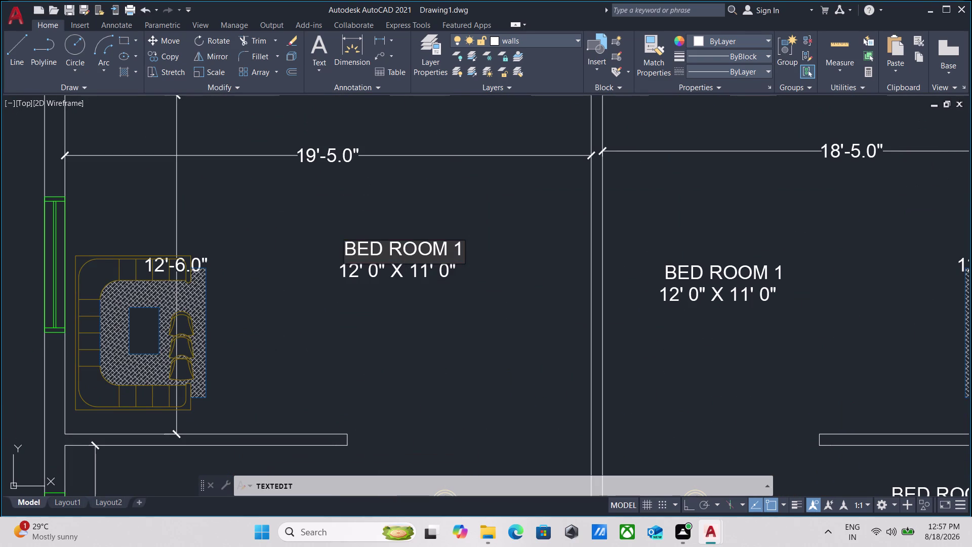
click(462, 250)
key(BackSpace)
key(BackSpace)
key(BackSpace)
key(BackSpace)
key(BackSpace)
key(BackSpace)
key(BackSpace)
key(BackSpace)
key(BackSpace)
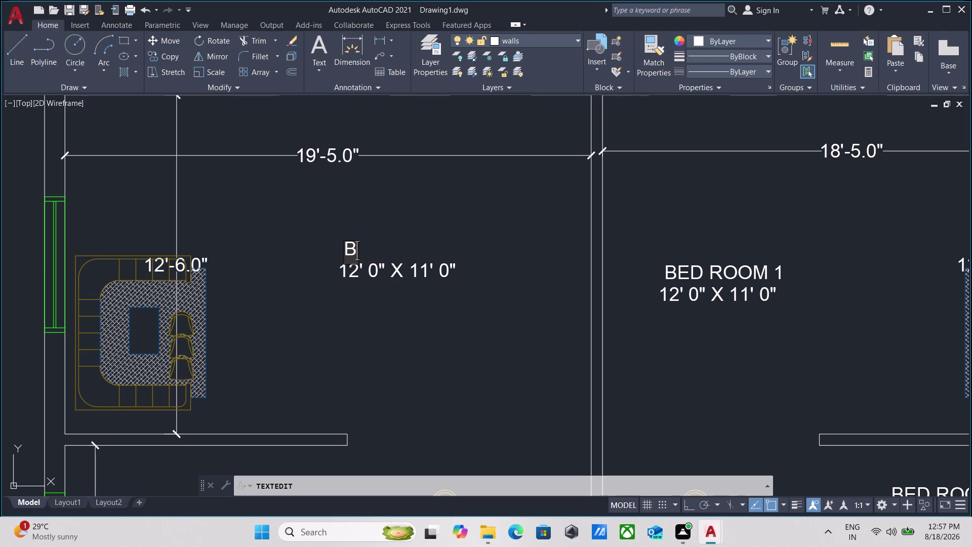
key(BackSpace)
Type DINING AND DRAWING ROOM as the new label and exit editing.
text(D)
text(INING)
key(space)
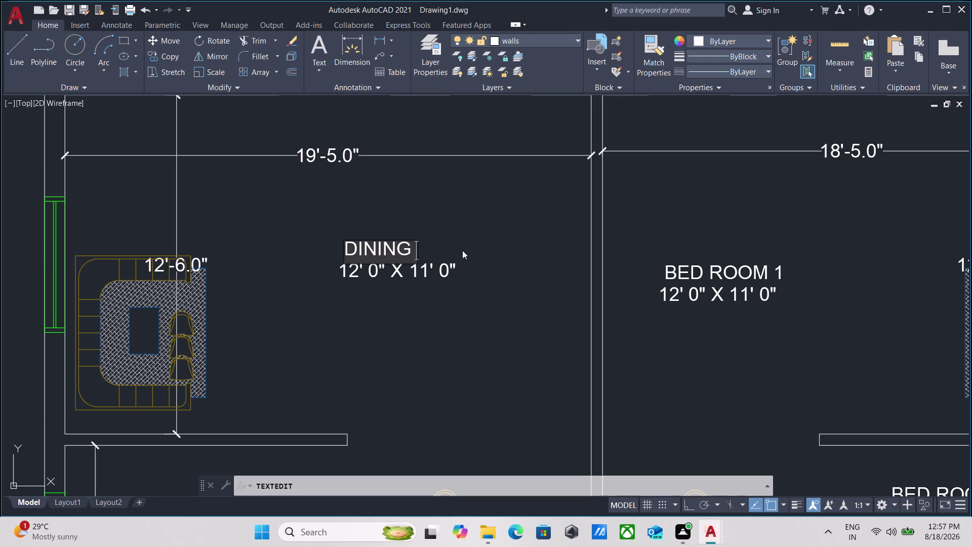
text(AND)
key(space)
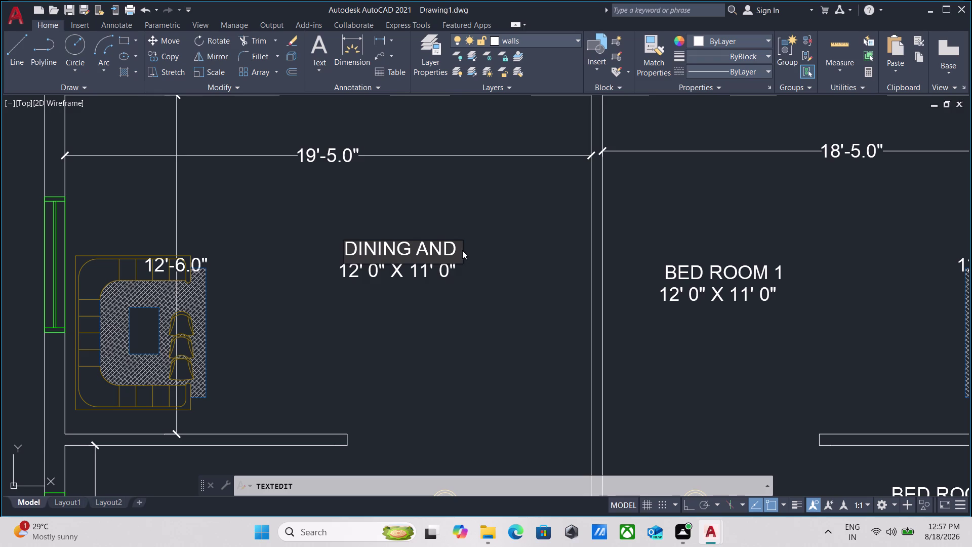
key(d)
key(r)
text(AW)
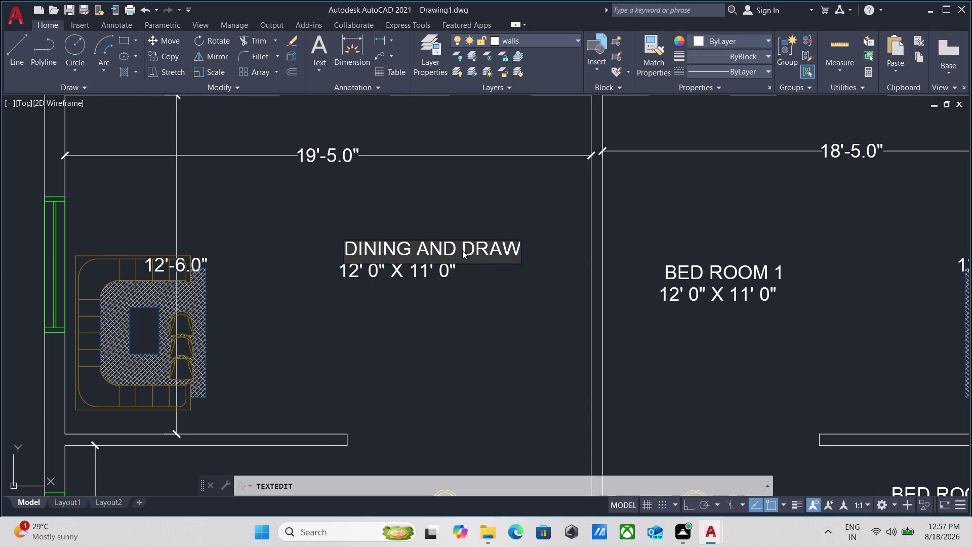
text(ING)
key(space)
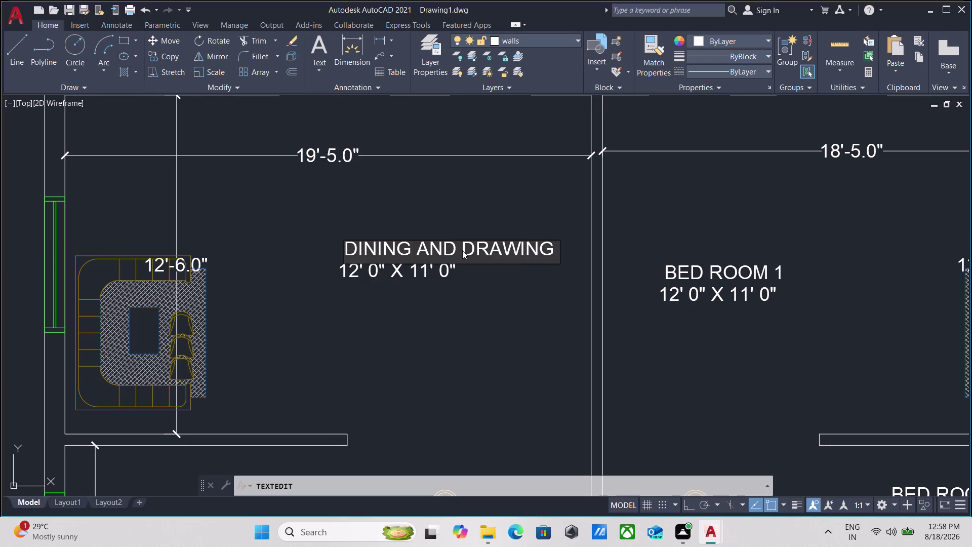
text(ROO)
key(m)
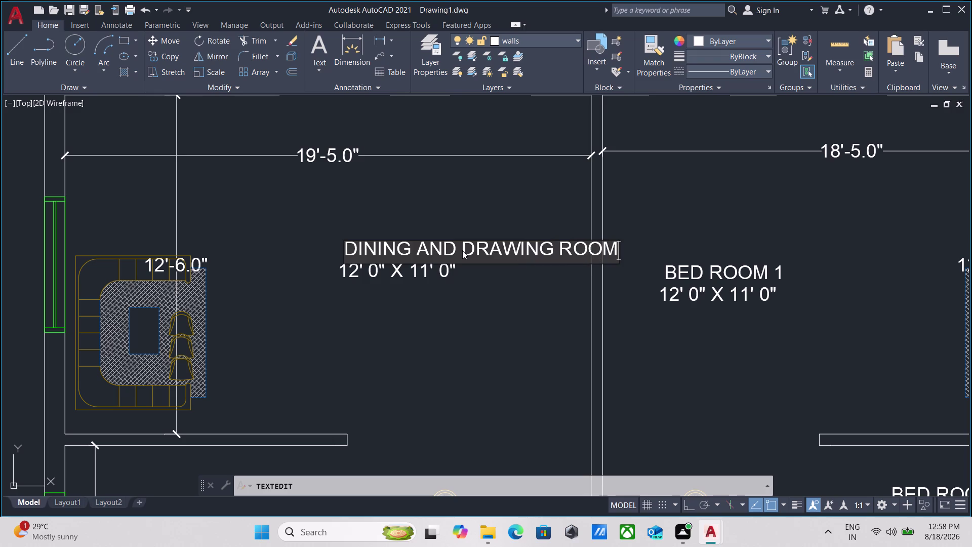
key(Return)
key(Return)
scroll(up, 3)
drag(564, 289, 558, 274)
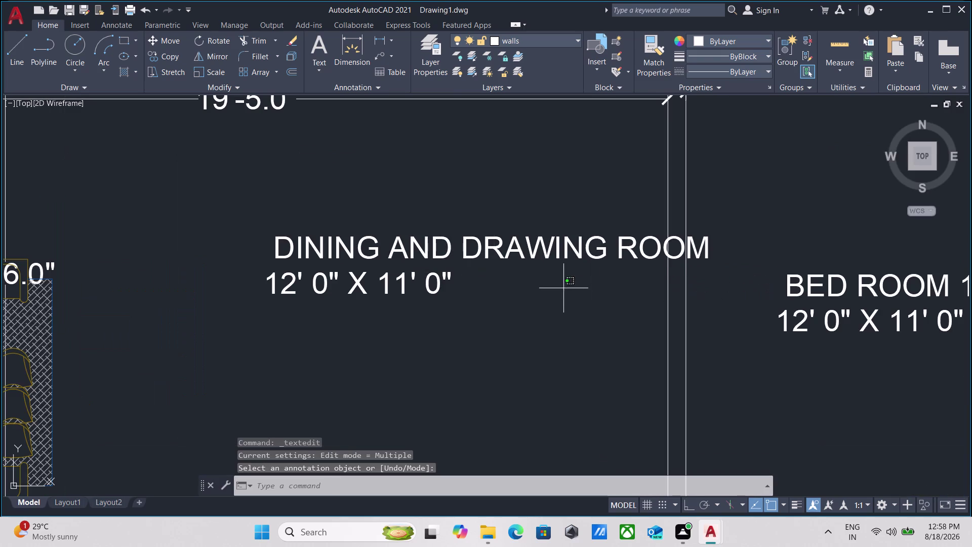
Move the DINING AND DRAWING ROOM label left over its size text.
click(517, 232)
click(272, 259)
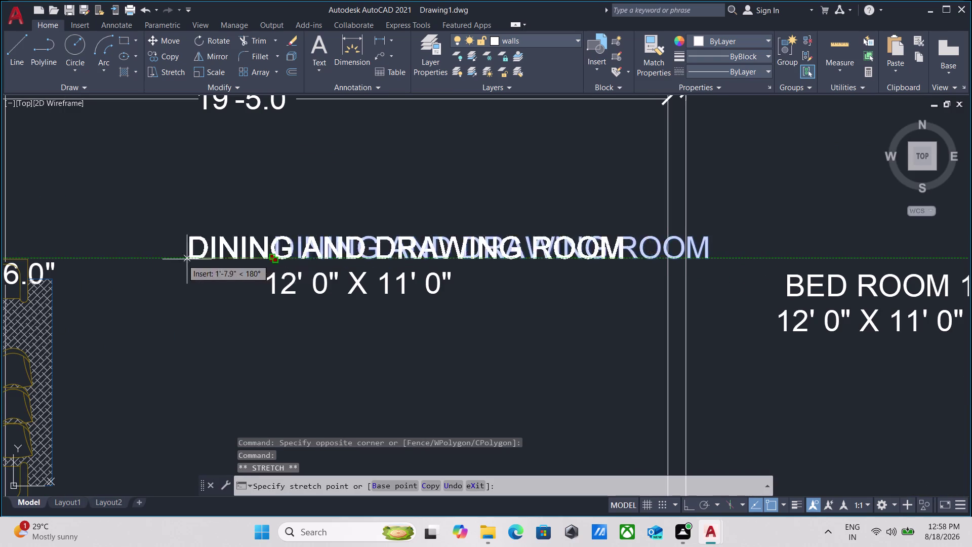
click(156, 256)
double_click(287, 286)
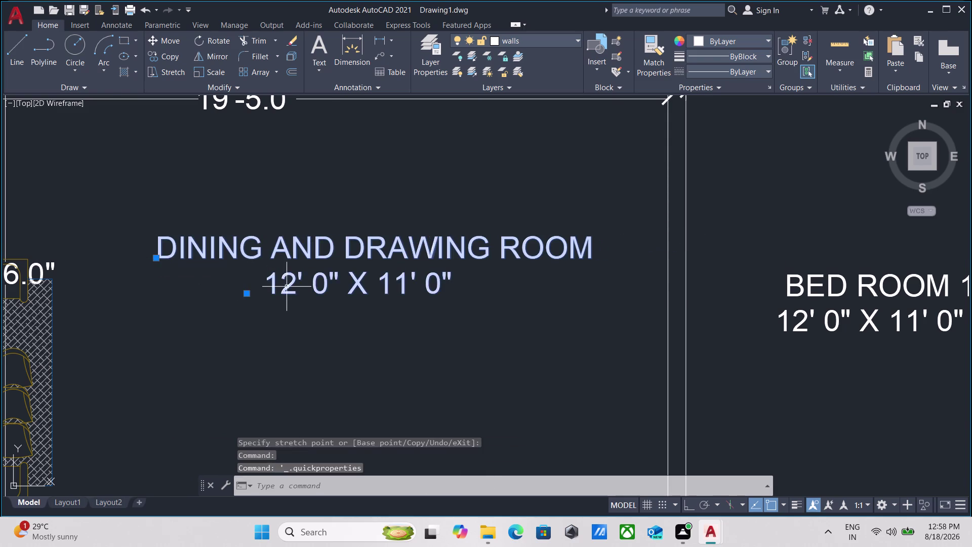
scroll(down, 3)
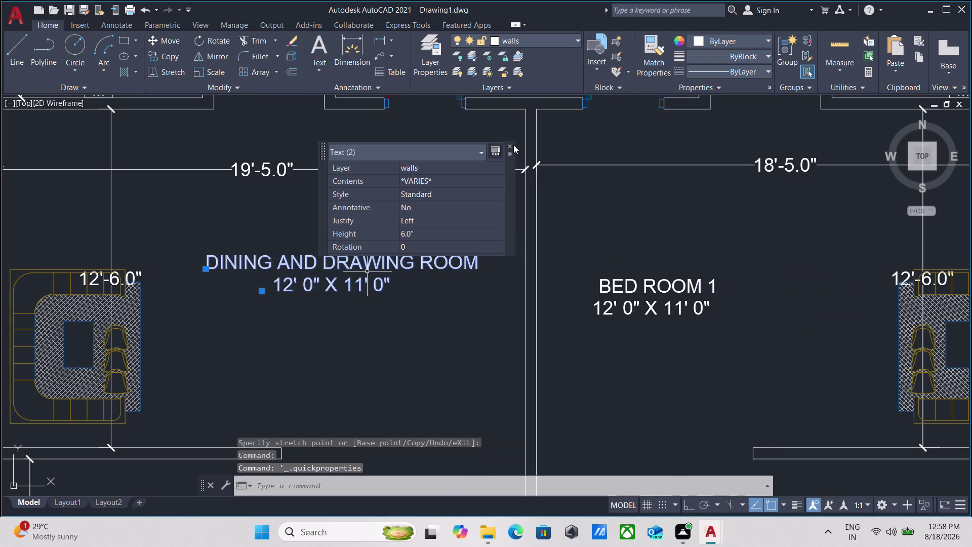
click(509, 146)
double_click(307, 287)
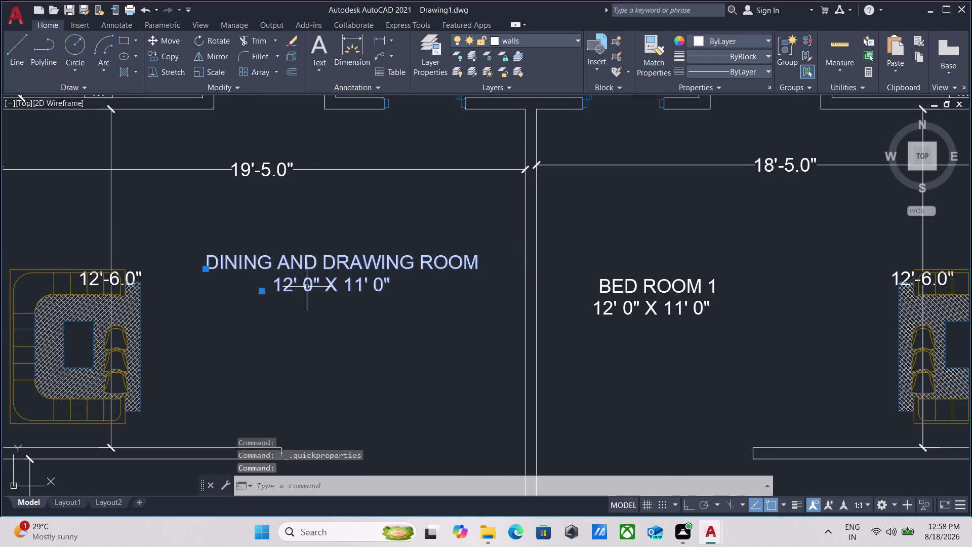
double_click(308, 286)
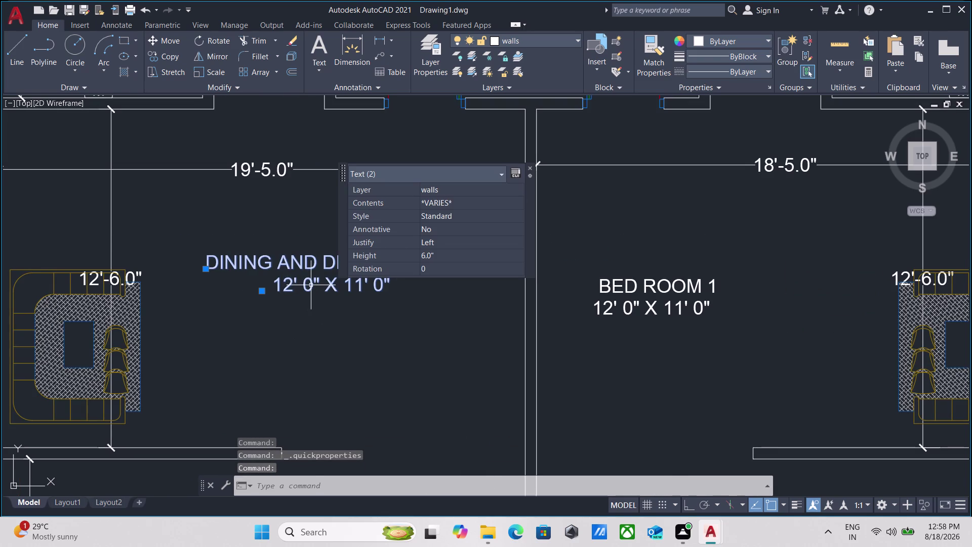
key(Escape)
Open the central room's size text for editing.
click(367, 288)
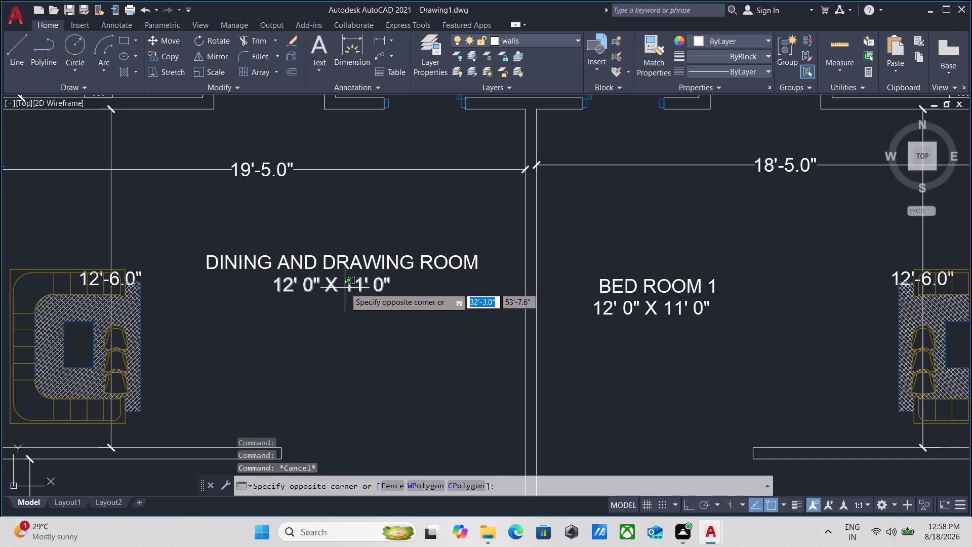
triple_click(344, 288)
double_click(341, 284)
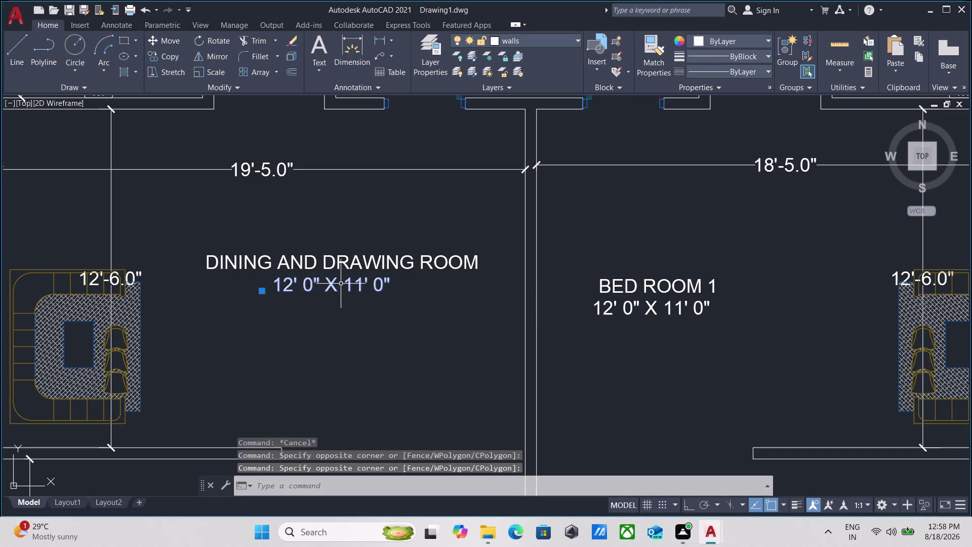
double_click(328, 285)
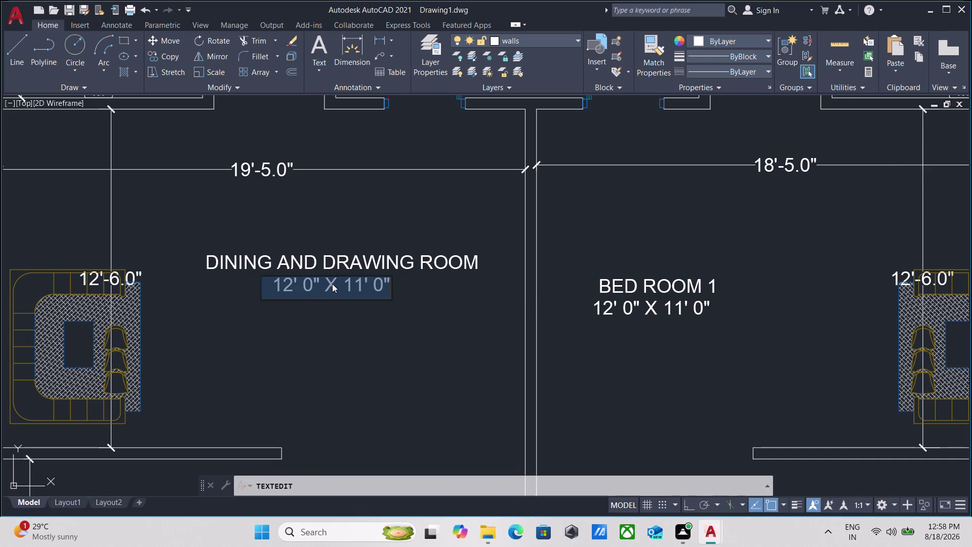
Replace the old size text with the width 19' 5".
key(BackSpace)
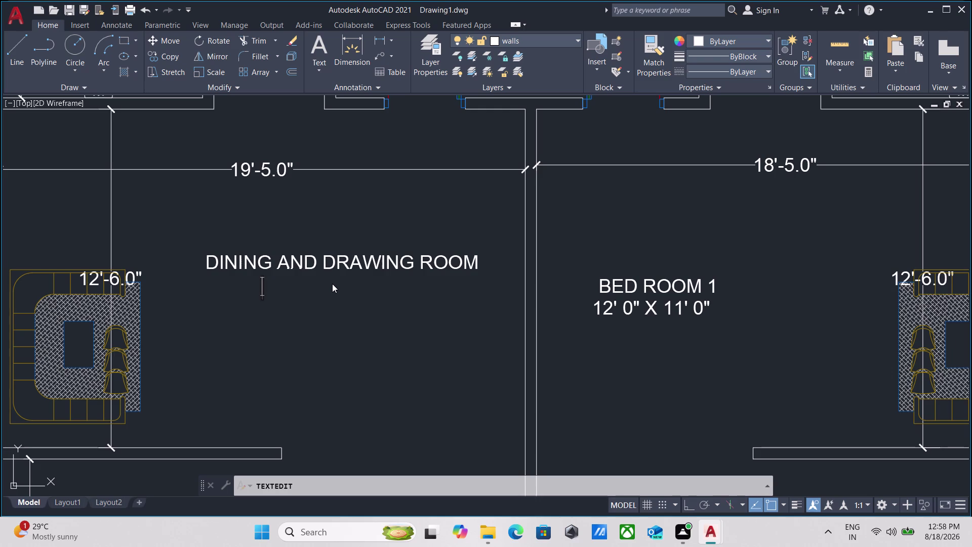
text(19)
key(apostrophe)
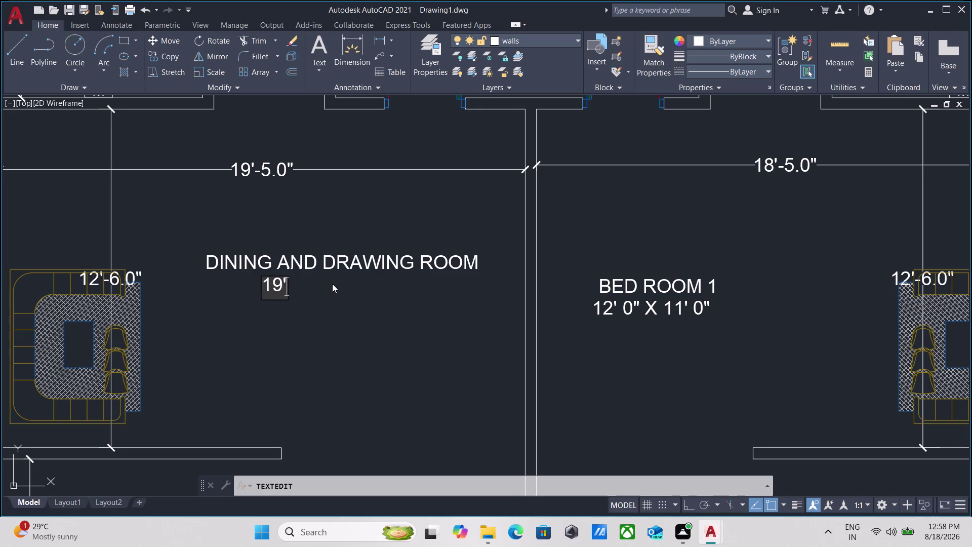
key(space)
text(5)
key(shift+quotedbl)
key(space)
Finish the size as X 12' 6", exit editing and zoom out.
text(X)
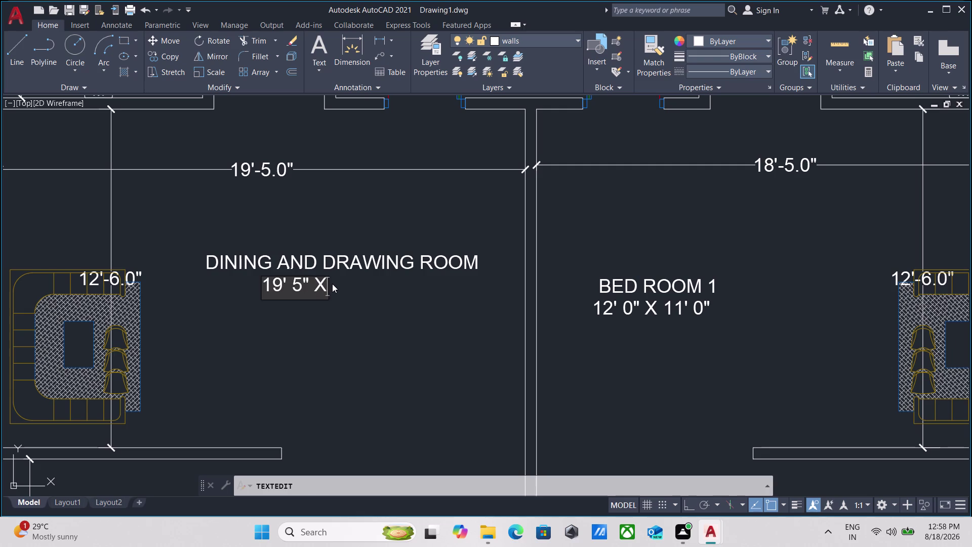
key(space)
text(12)
text(')
key(space)
key(6)
key(shift+quotedbl)
key(Return)
key(Return)
scroll(down, 3)
middle_drag(744, 267, 609, 294)
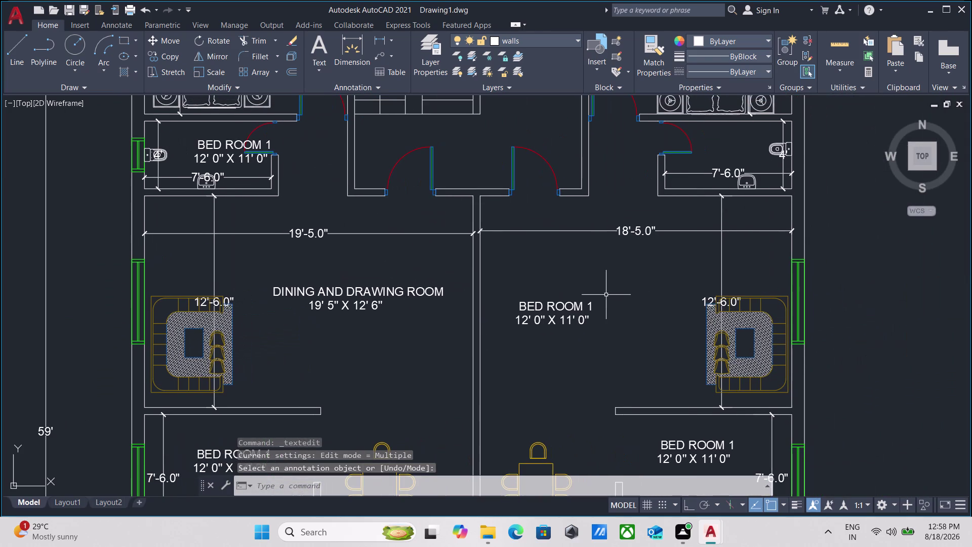
Delete the right unit's BED ROOM 1 label and size texts.
drag(605, 349, 561, 307)
click(521, 263)
right_click(520, 263)
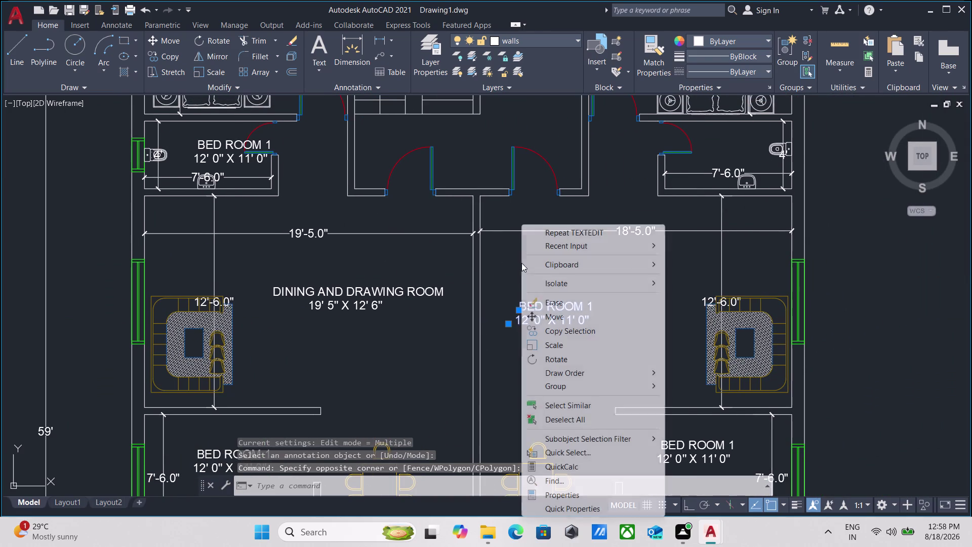
click(573, 298)
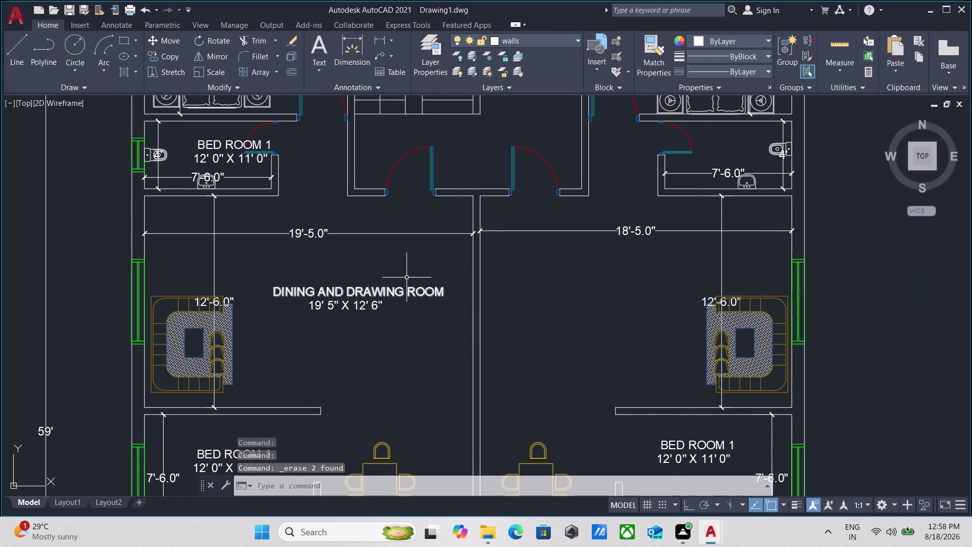
Copy the DINING AND DRAWING ROOM label and size into the right unit's room.
drag(407, 277, 397, 287)
click(361, 316)
key(c)
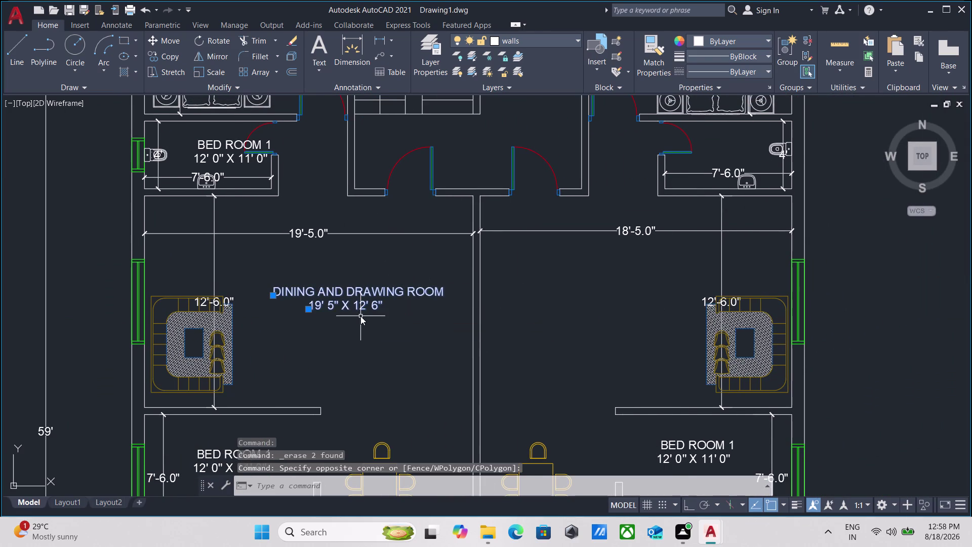
key(o)
key(Return)
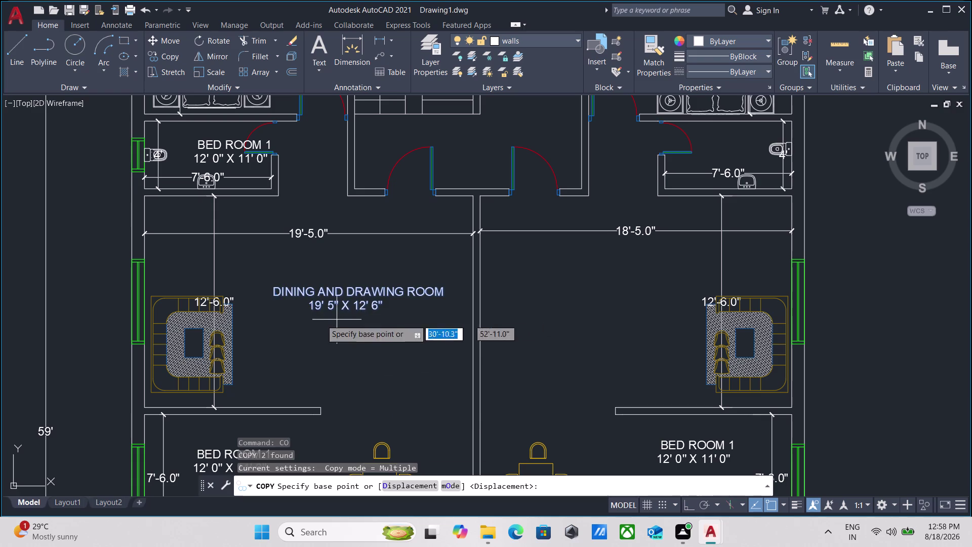
click(273, 295)
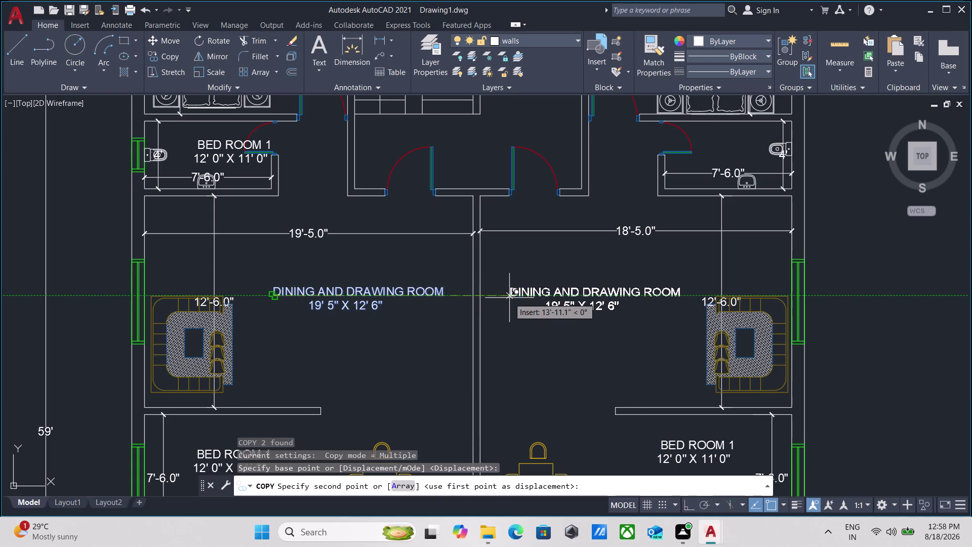
click(510, 298)
key(Escape)
Edit the copied size text from 19' 5" to 18' 5" X 12' 6".
scroll(up, 3)
scroll(down, 3)
middle_drag(640, 334, 554, 378)
scroll(down, 3)
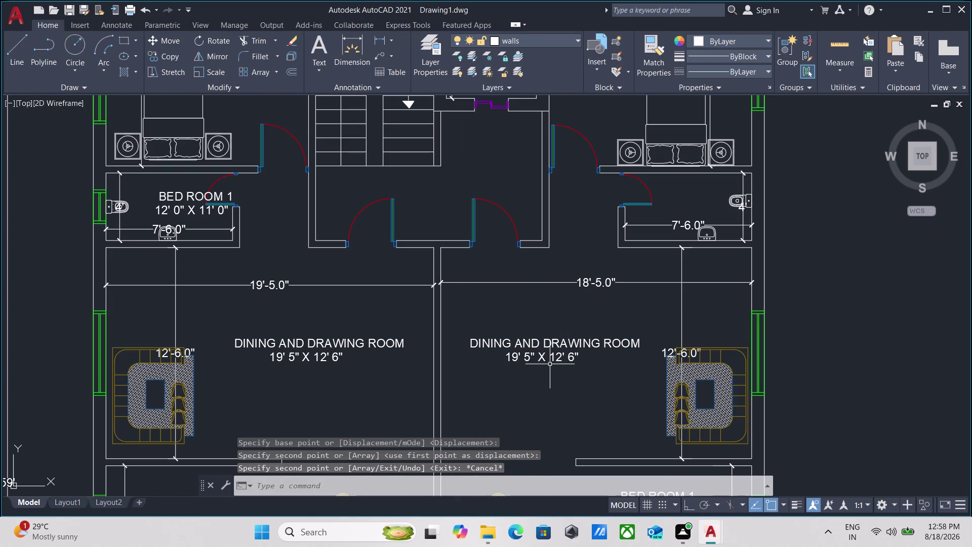
triple_click(517, 359)
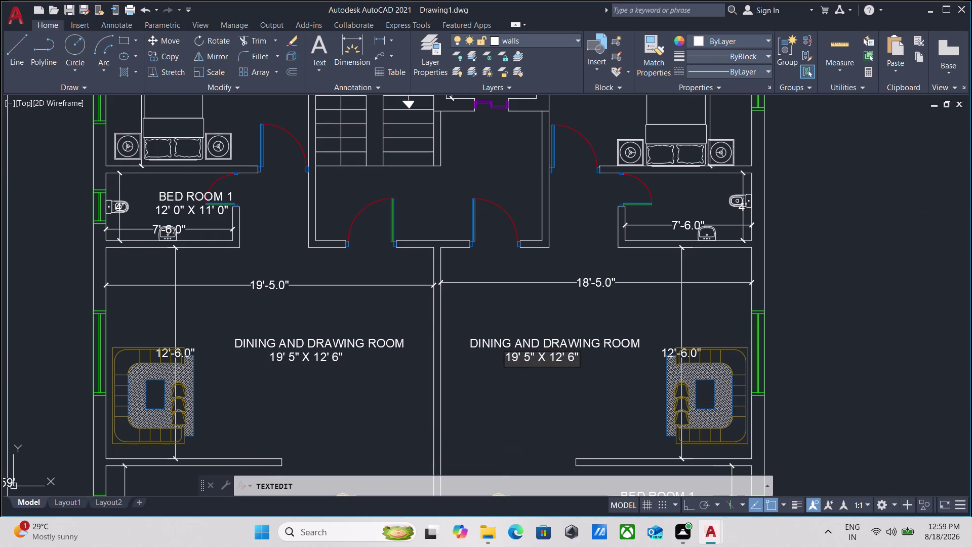
scroll(up, 3)
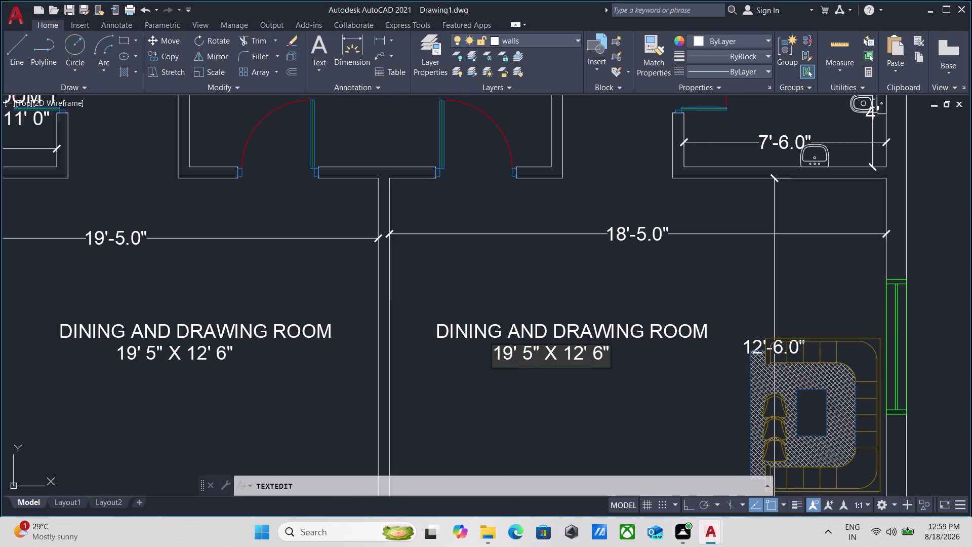
key(BackSpace)
key(8)
key(Return)
key(Return)
scroll(down, 3)
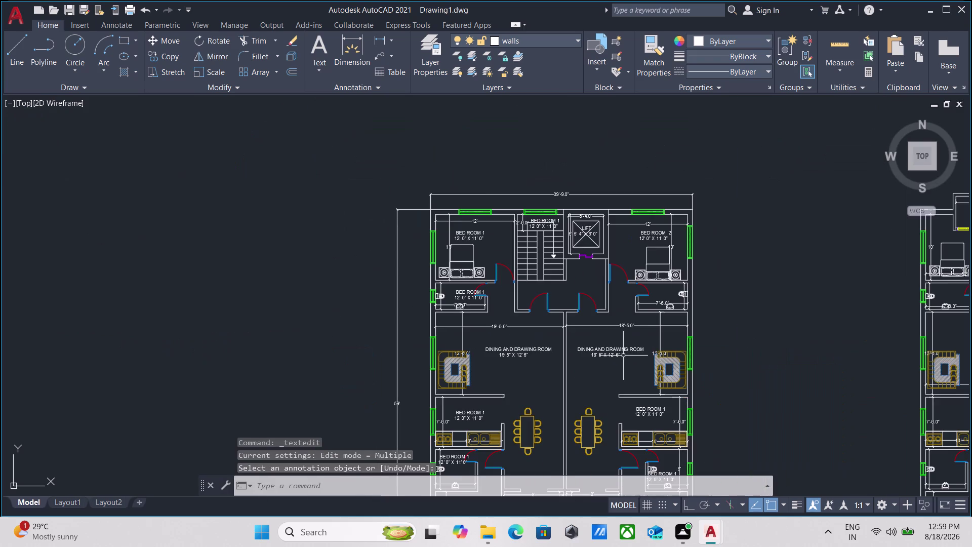
Rename the left unit's BED ROOM 1 label beside the counter to KITCHEN.
scroll(up, 3)
middle_drag(561, 395, 583, 295)
scroll(up, 3)
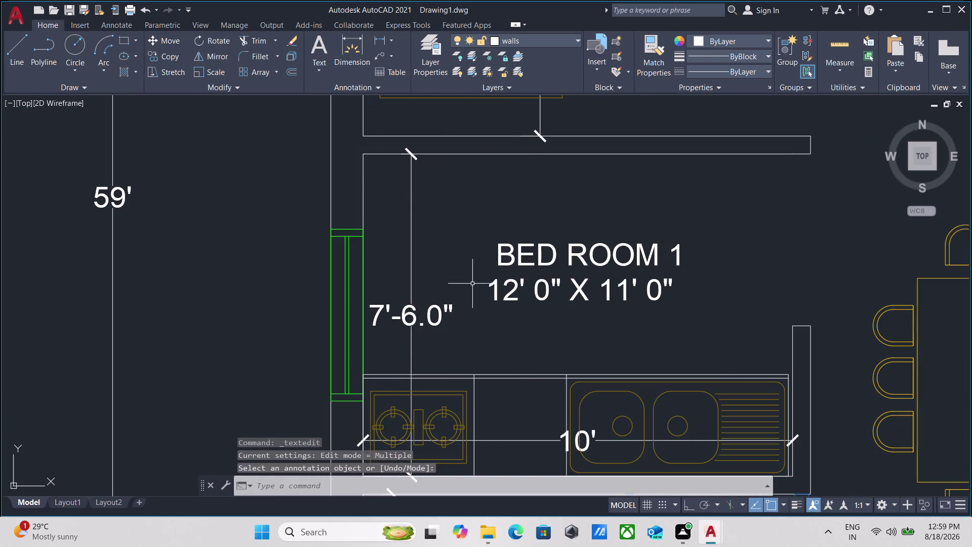
scroll(down, 3)
middle_drag(475, 283, 444, 308)
triple_click(483, 291)
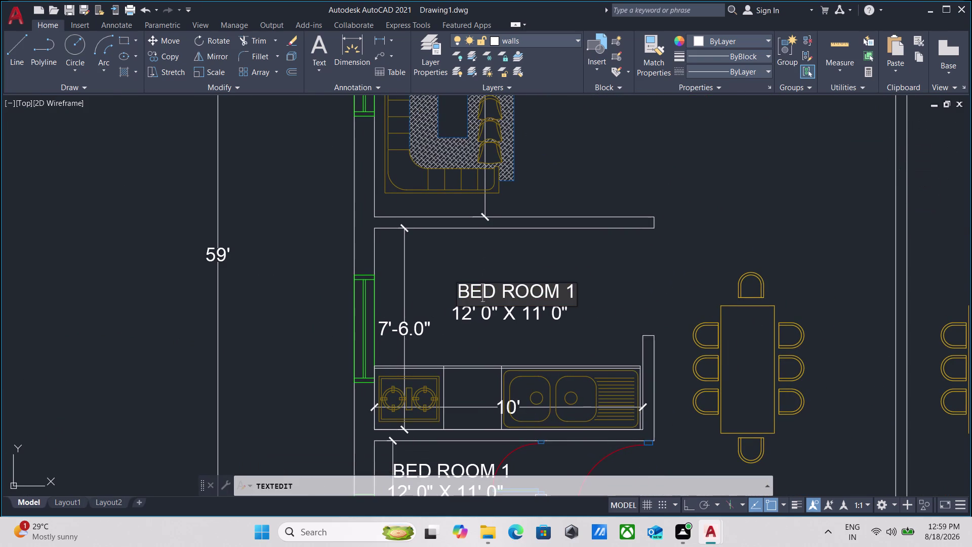
scroll(down, 3)
scroll(up, 3)
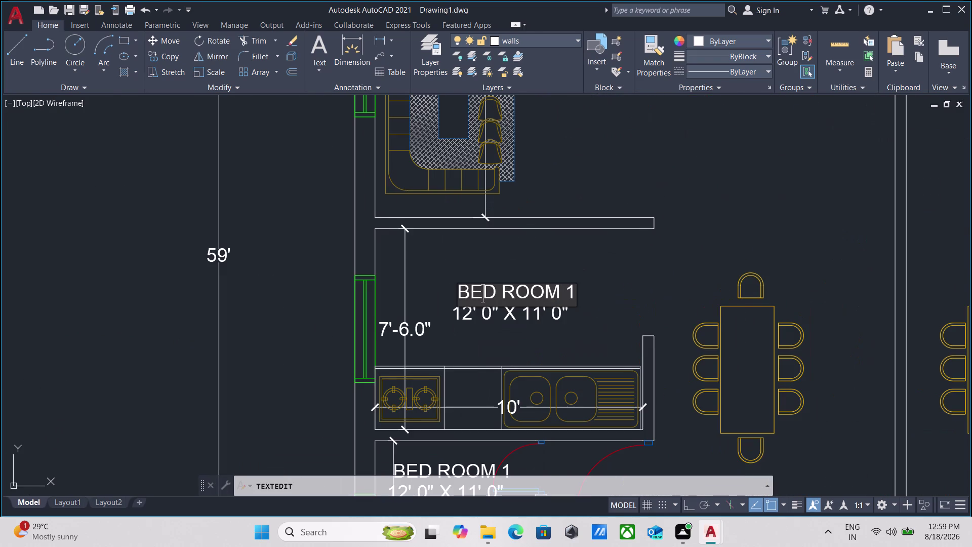
click(575, 289)
key(BackSpace)
key(BackSpace)
key(BackSpace)
key(BackSpace)
key(BackSpace)
key(BackSpace)
key(BackSpace)
key(BackSpace)
key(BackSpace)
key(BackSpace)
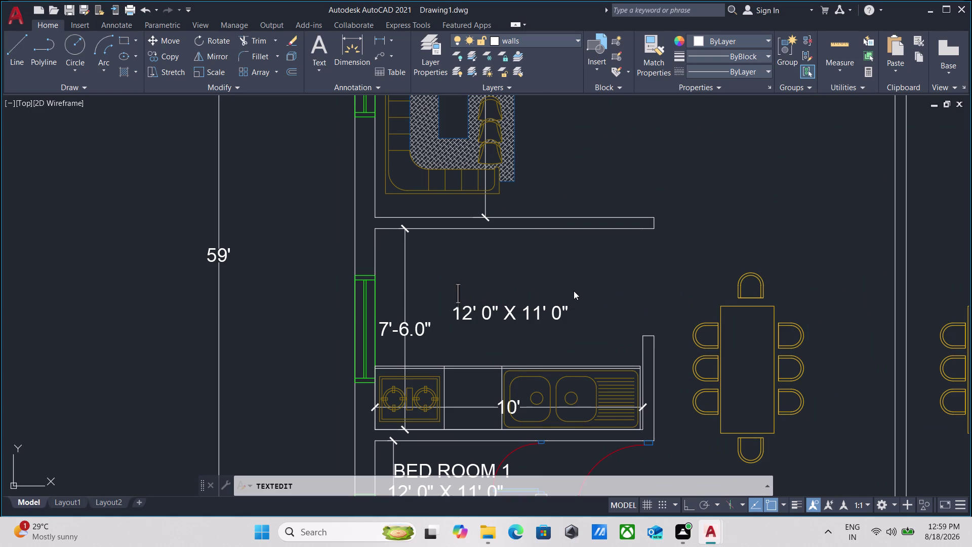
text(KIT)
text(CHEN)
key(space)
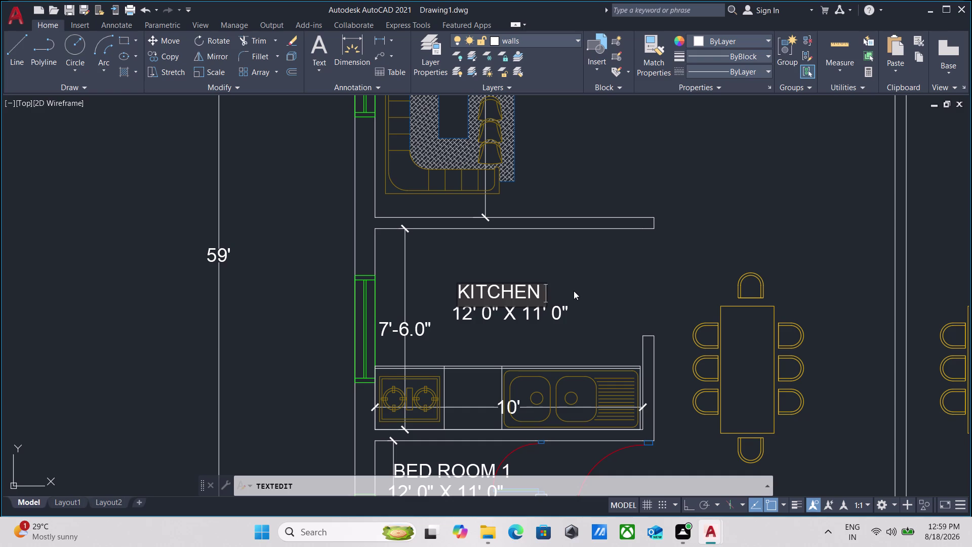
click(538, 312)
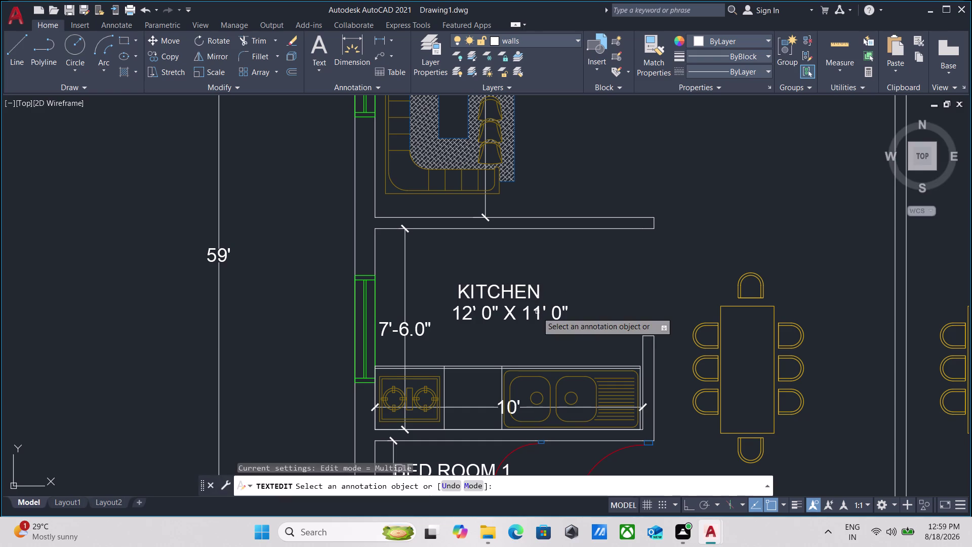
Change the kitchen's size line to 10' 0" X 7' 6".
double_click(537, 311)
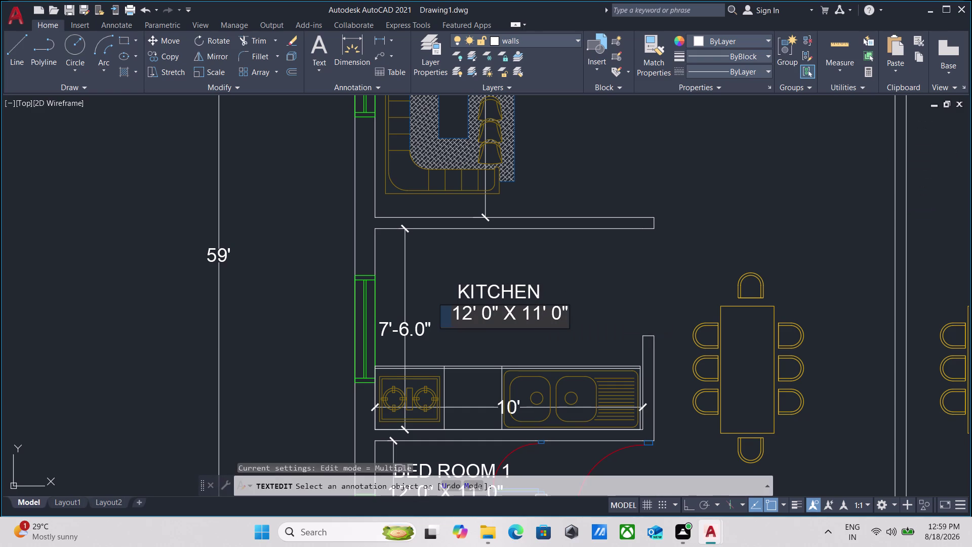
click(568, 311)
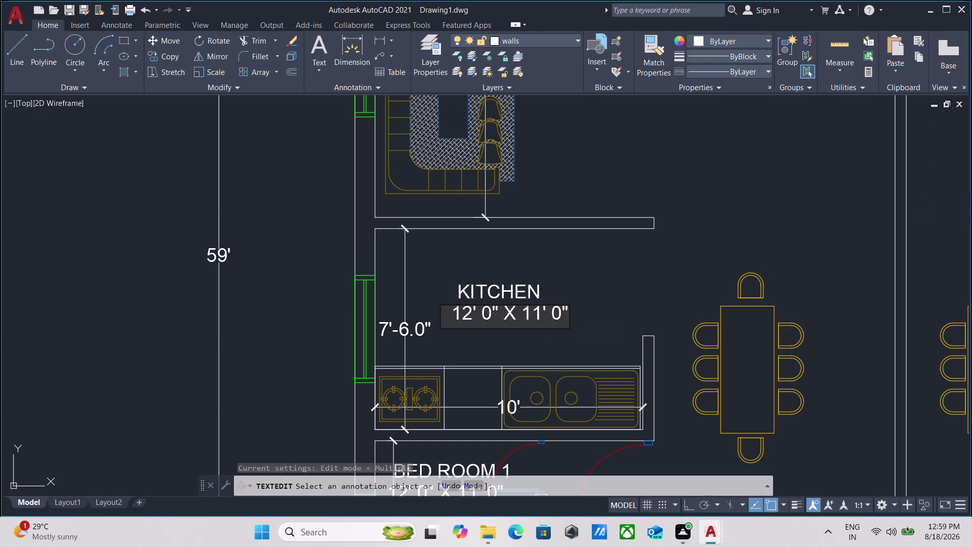
key(BackSpace)
key(BackSpace)
key(BackSpace)
key(BackSpace)
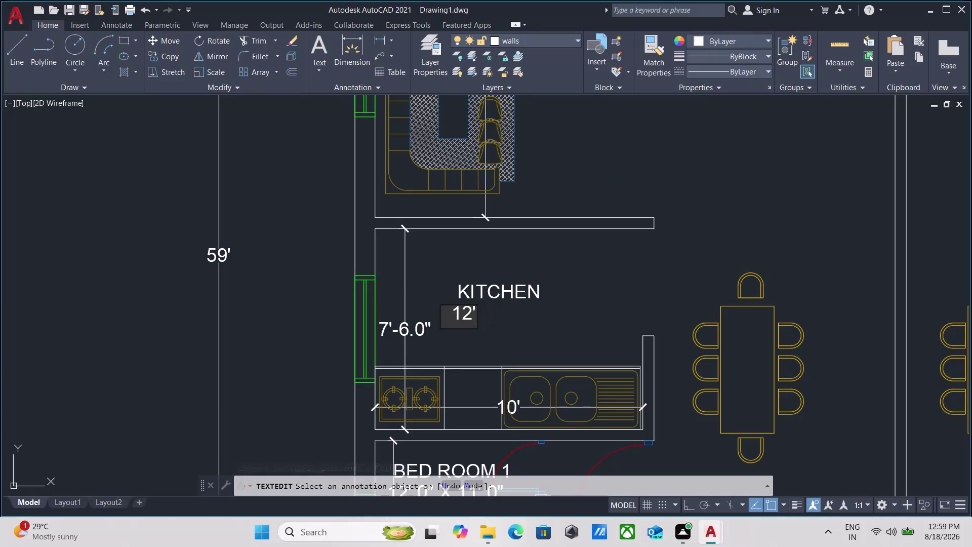
key(BackSpace)
key(BackSpace)
key(BackSpace)
text(7)
text(')
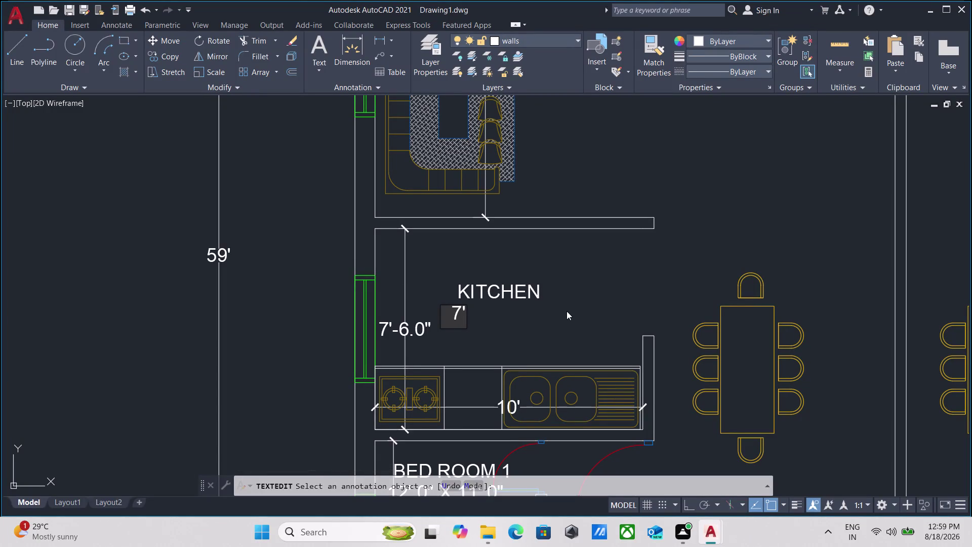
key(BackSpace)
key(BackSpace)
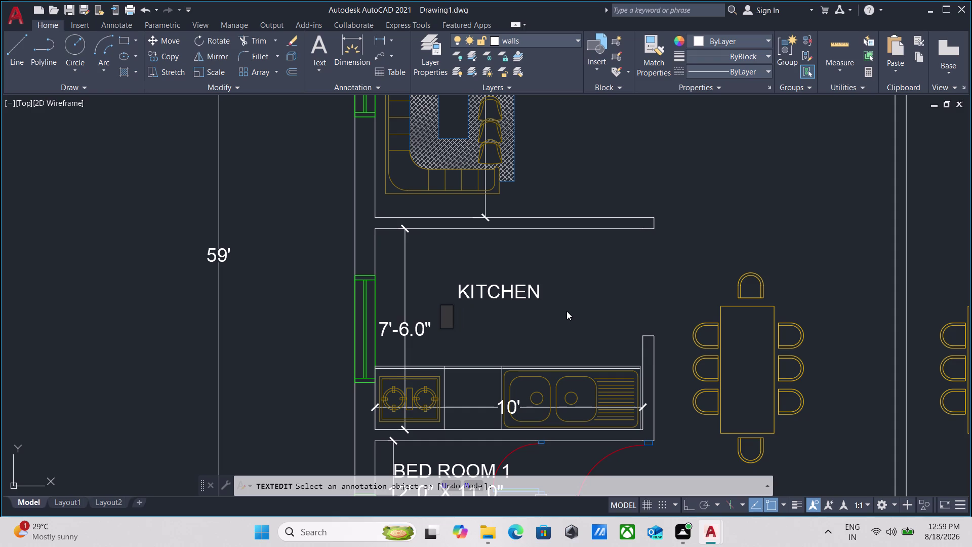
text(10)
text(')
key(space)
text(0")
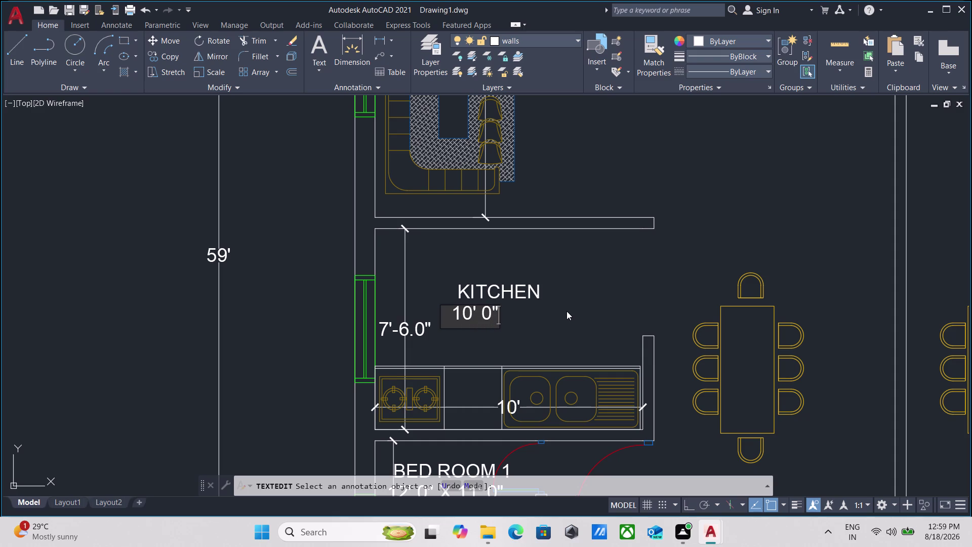
key(space)
text(X)
key(space)
text(7' 6)
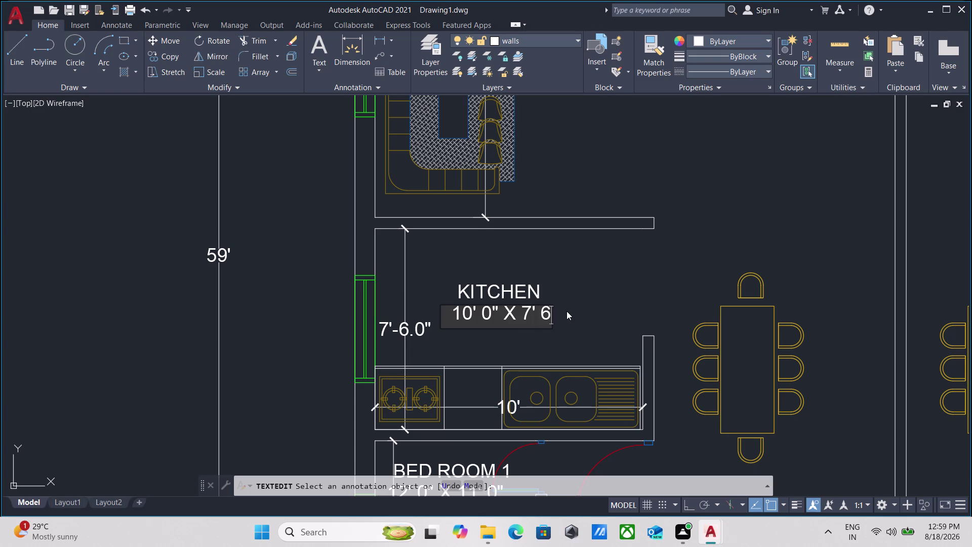
key(shift+quotedbl)
key(Return)
key(Return)
scroll(up, 3)
scroll(down, 3)
scroll(down, 3)
middle_drag(564, 314, 547, 315)
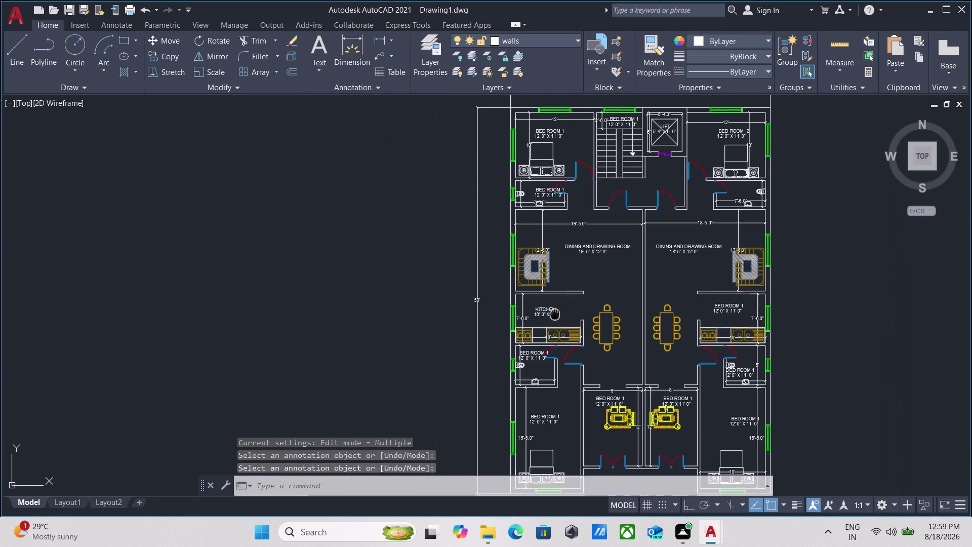
Remove the right unit's BED ROOM 1 label from the kitchen-side room.
middle_drag(547, 315, 476, 326)
scroll(up, 3)
click(687, 286)
click(640, 352)
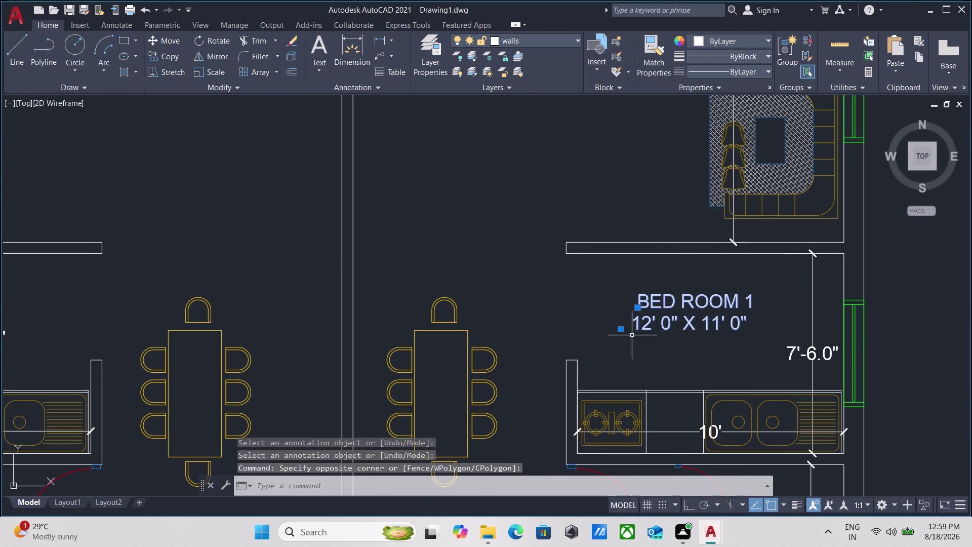
right_click(578, 300)
click(609, 87)
scroll(down, 3)
middle_drag(621, 296, 816, 296)
scroll(up, 3)
drag(409, 295, 399, 288)
click(304, 224)
key(c)
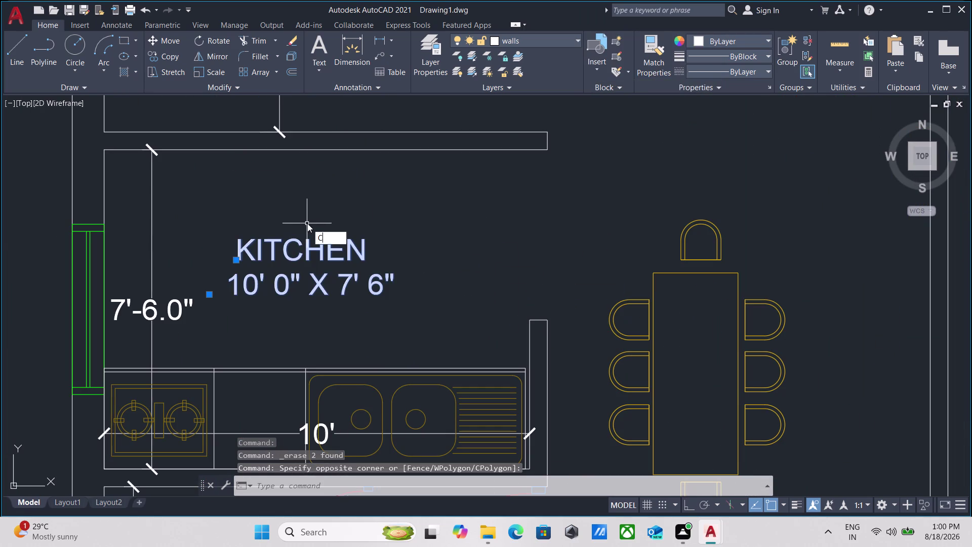
Copy the KITCHEN 10' 0" X 7' 6" label into the right unit's kitchen.
key(o)
key(Return)
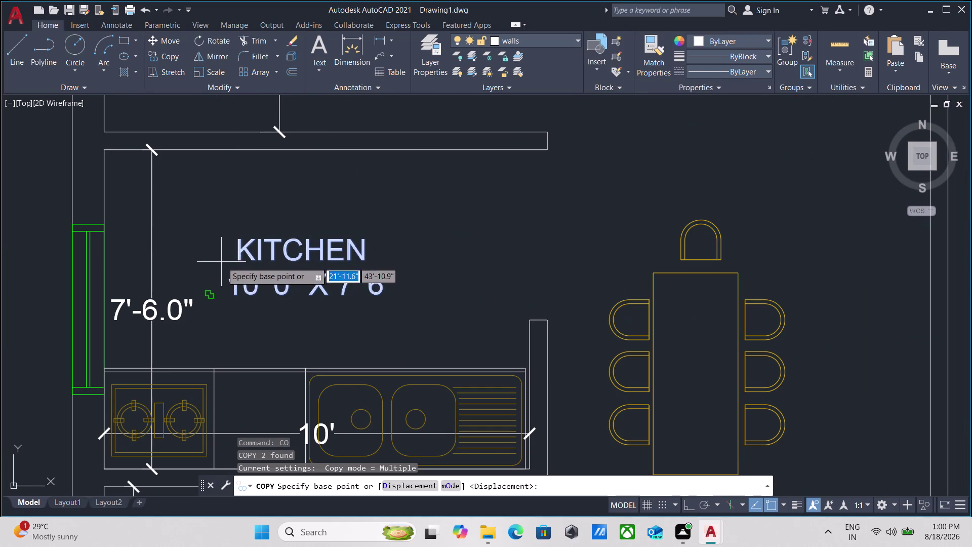
click(221, 257)
scroll(down, 3)
middle_drag(474, 256, 233, 213)
scroll(up, 3)
scroll(down, 3)
middle_drag(509, 215, 360, 245)
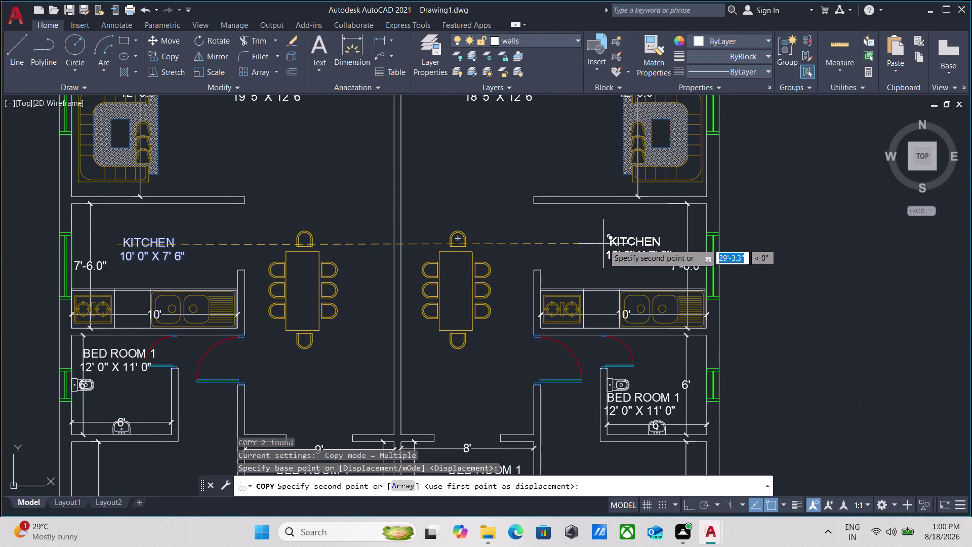
click(592, 243)
key(Escape)
scroll(down, 3)
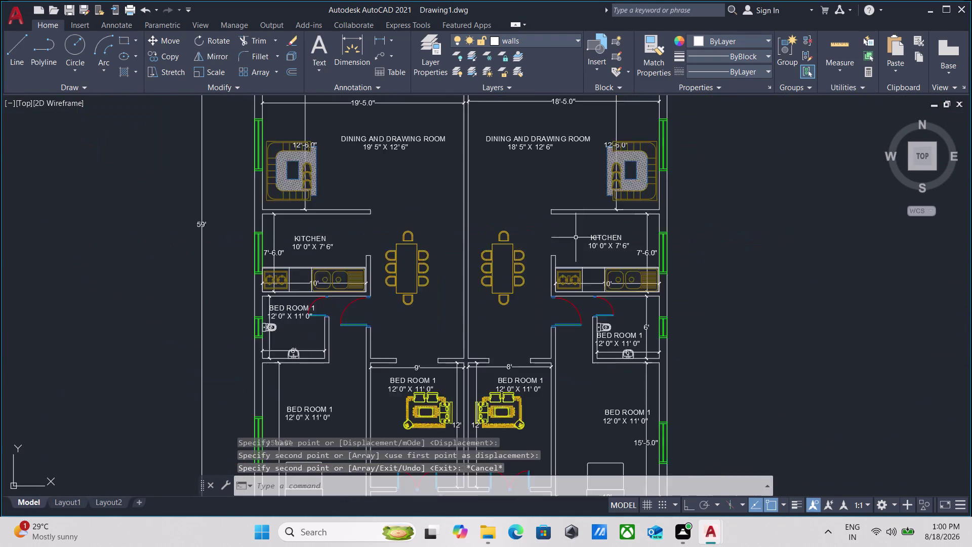
scroll(down, 3)
middle_drag(508, 289, 514, 246)
scroll(up, 3)
scroll(up, 3)
middle_drag(478, 200, 442, 295)
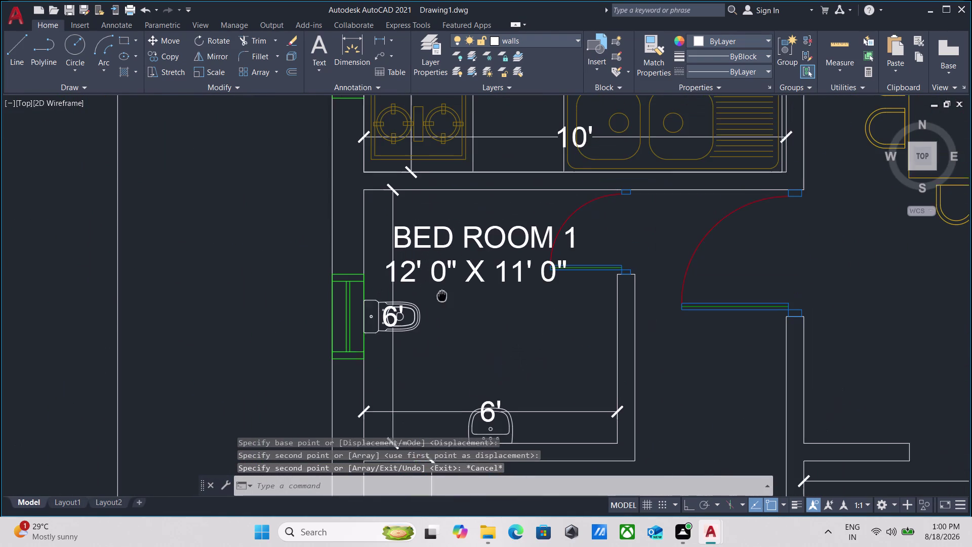
middle_drag(442, 294, 442, 297)
Edit the bath's BED ROOM 1 label, first retyping the name as ATTACHED.
double_click(426, 244)
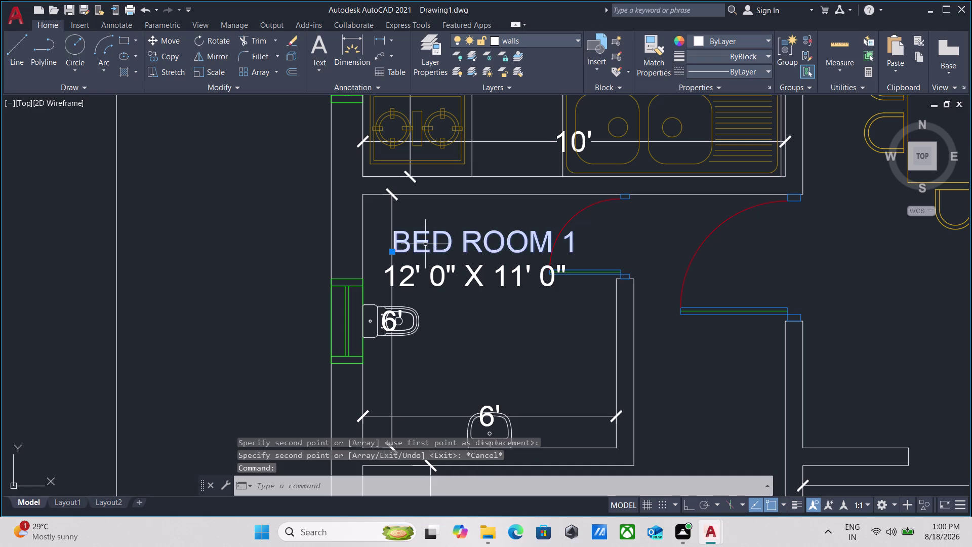
scroll(down, 3)
scroll(down, 3)
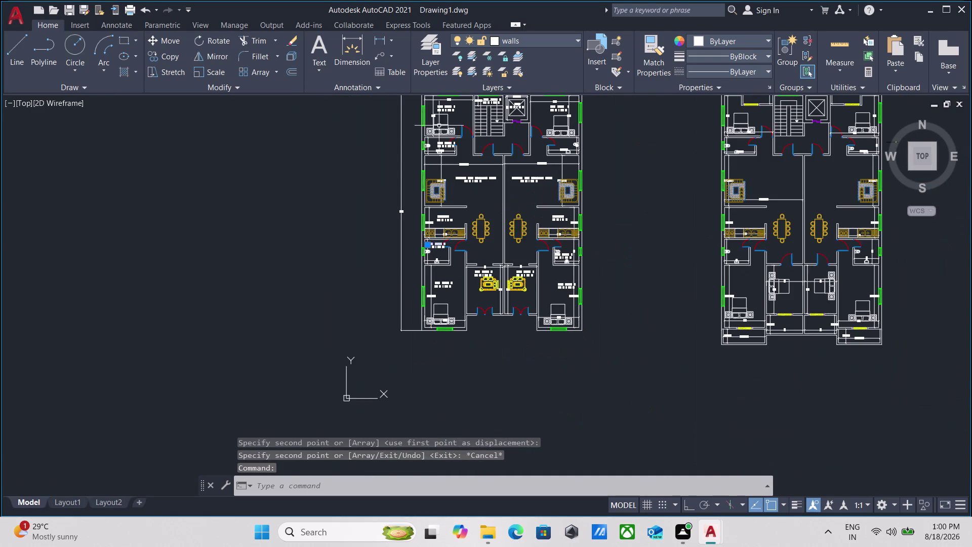
scroll(up, 3)
scroll(up, 3)
key(Escape)
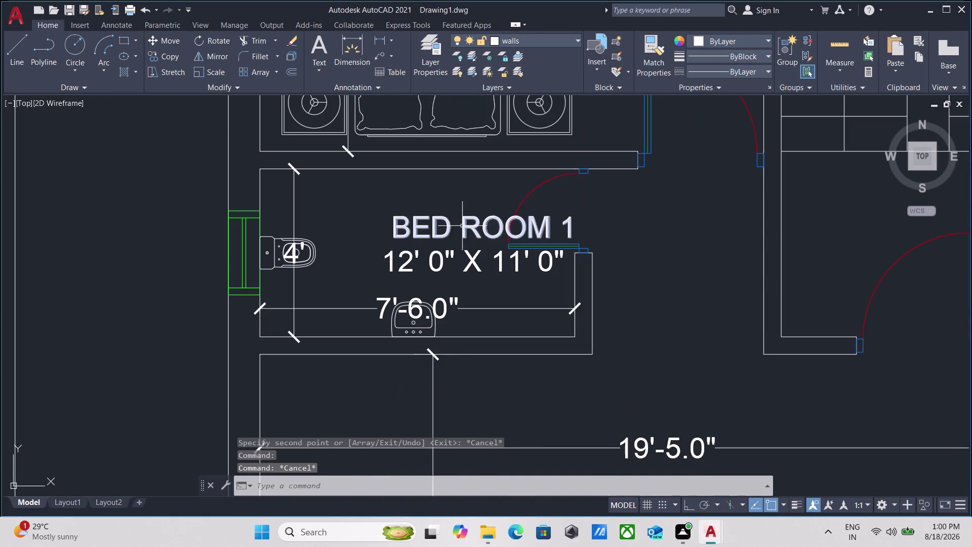
triple_click(449, 227)
click(571, 230)
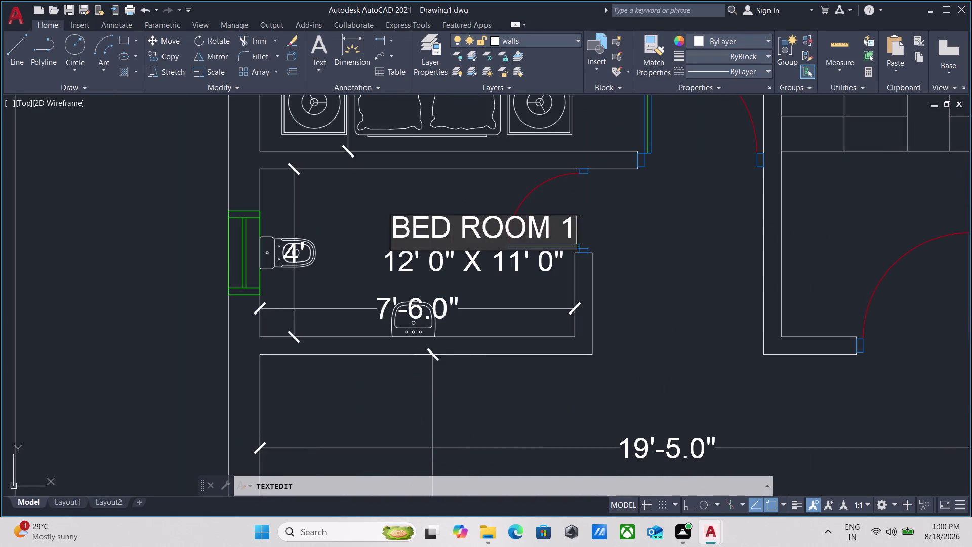
key(BackSpace)
key(BackSpace)
key(BackSpace)
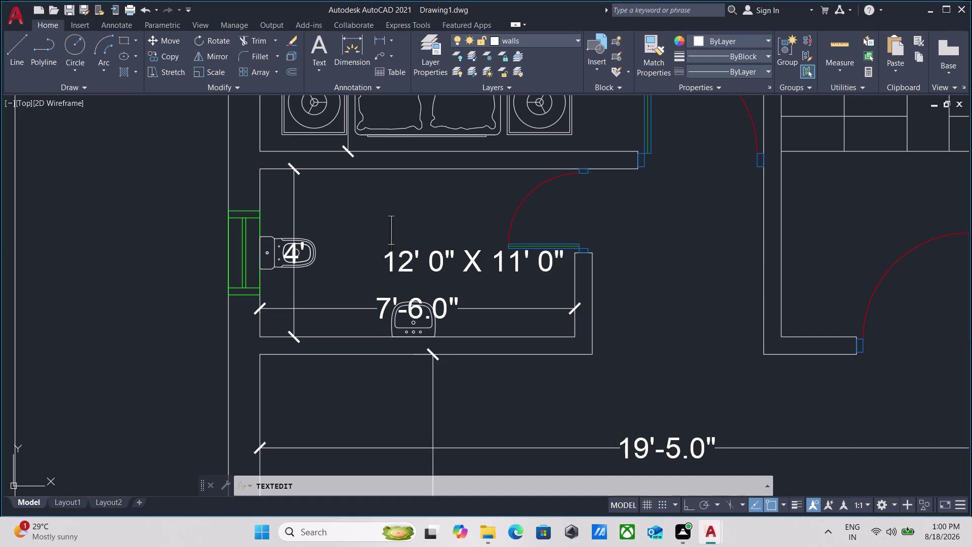
text(ATTA)
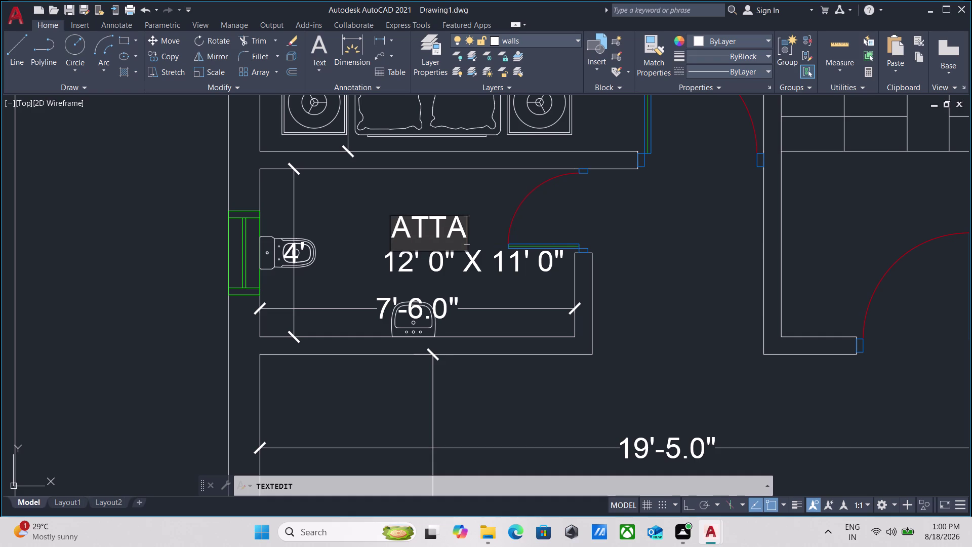
text(CHED)
key(space)
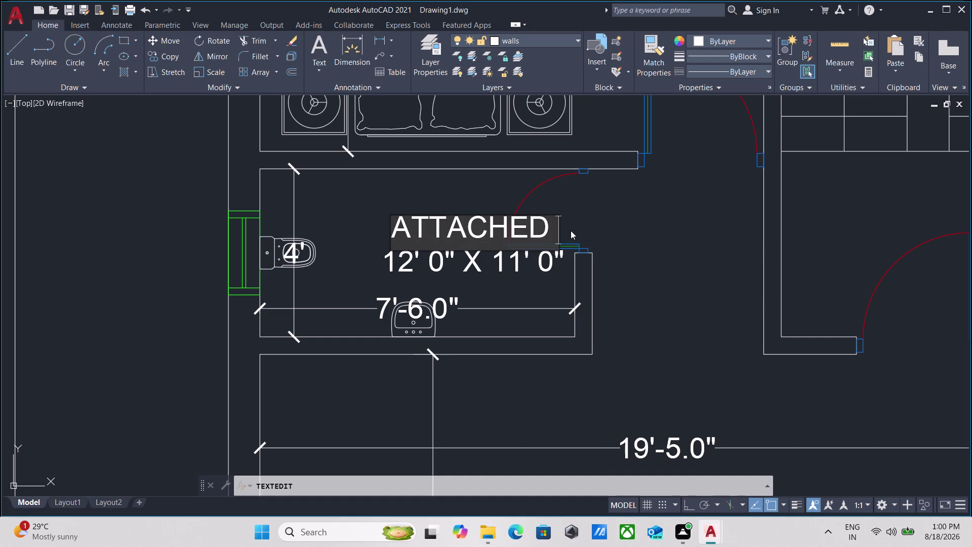
Replace ATTACHED with T&B and open the room's 12' 0" X 11' 0" size note.
key(BackSpace)
key(BackSpace)
key(BackSpace)
key(BackSpace)
key(BackSpace)
key(BackSpace)
key(BackSpace)
key(BackSpace)
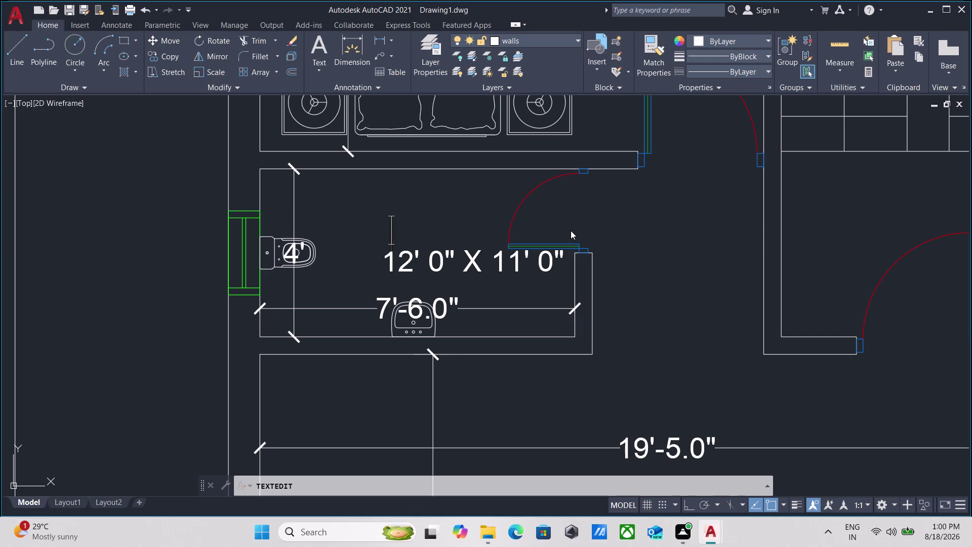
key(t)
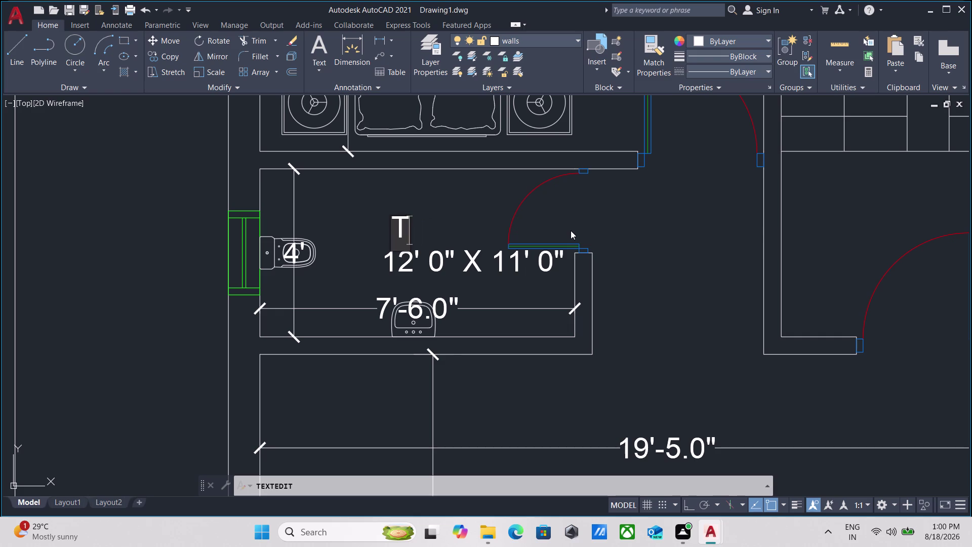
key(shift+ampersand)
key(b)
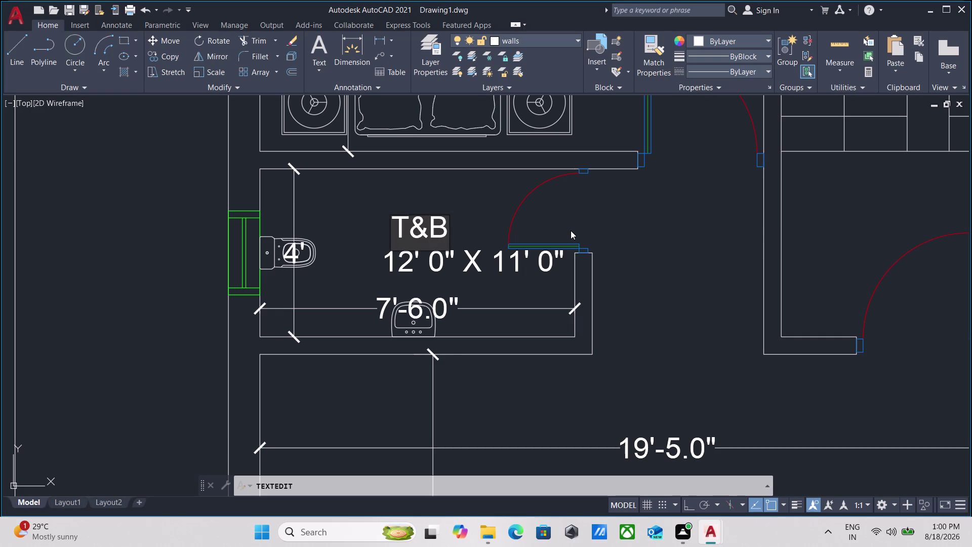
click(478, 264)
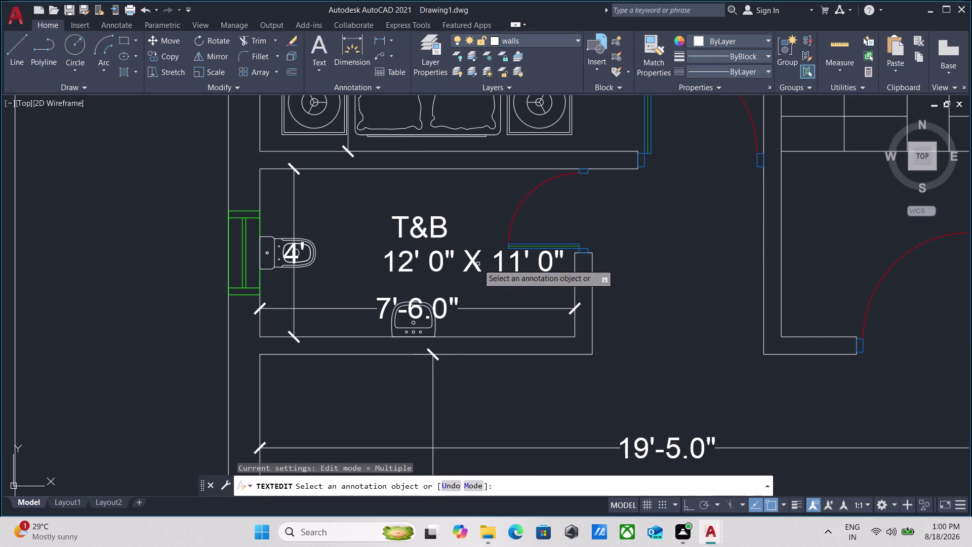
scroll(down, 3)
scroll(down, 3)
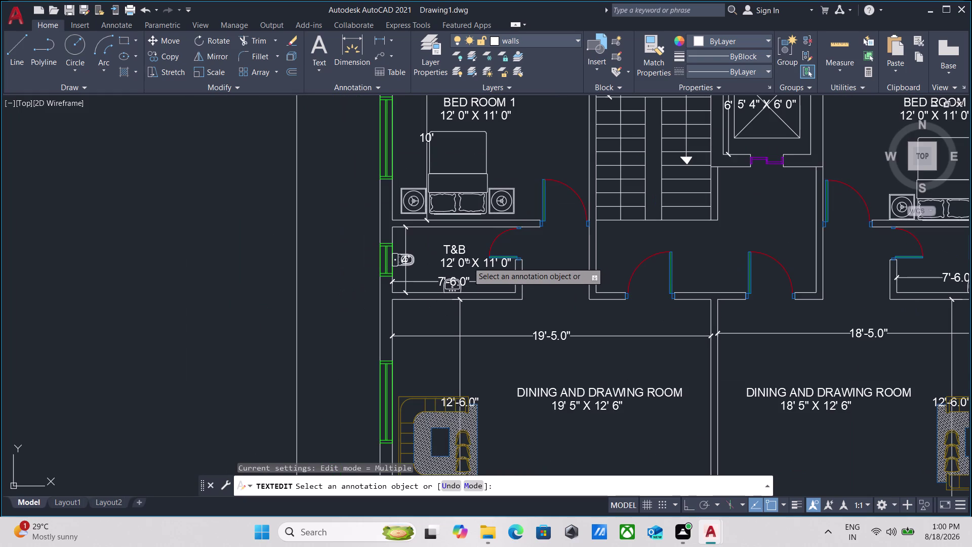
double_click(465, 266)
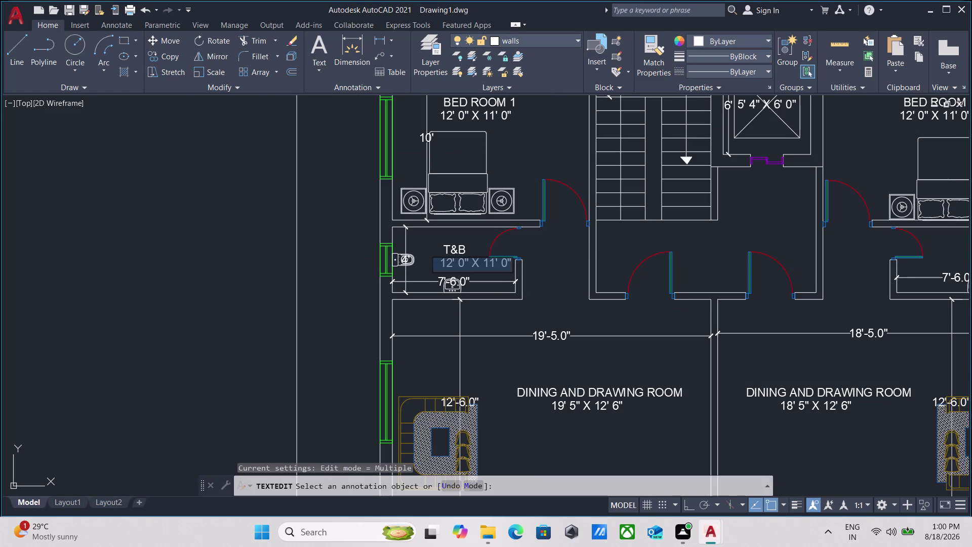
Change the T&B size note from 12' 0" X 11' 0" to 7' 6" X 4' 0".
scroll(up, 3)
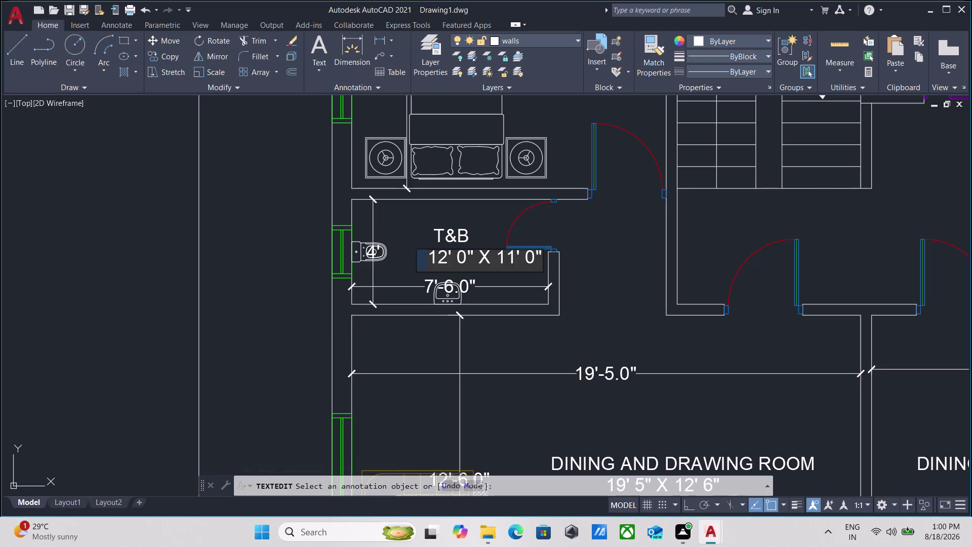
click(450, 255)
key(BackSpace)
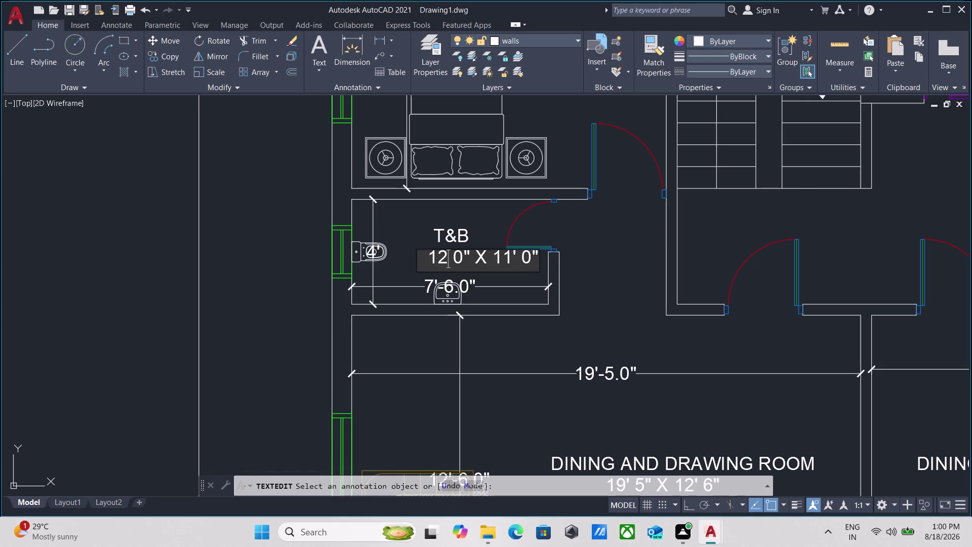
key(BackSpace)
key(BackSpace)
text(7)
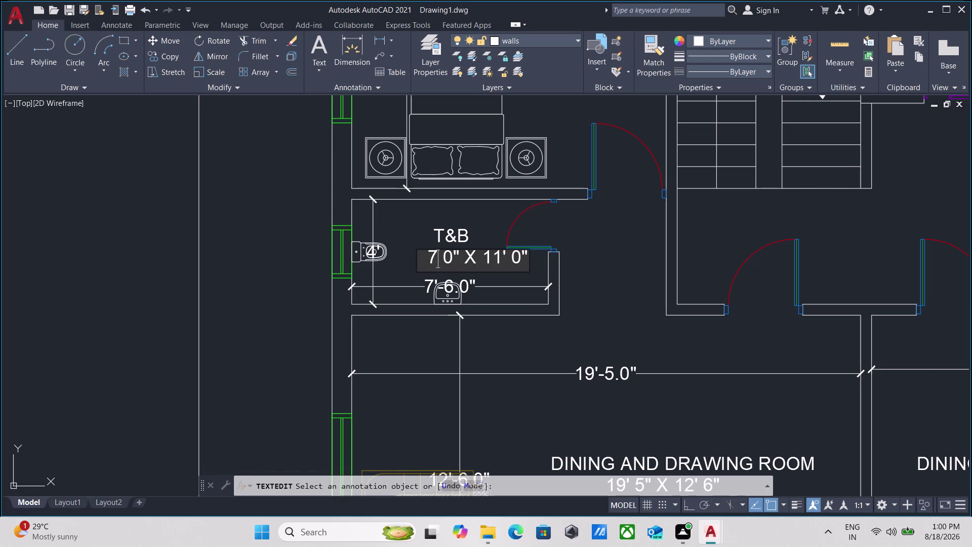
text(')
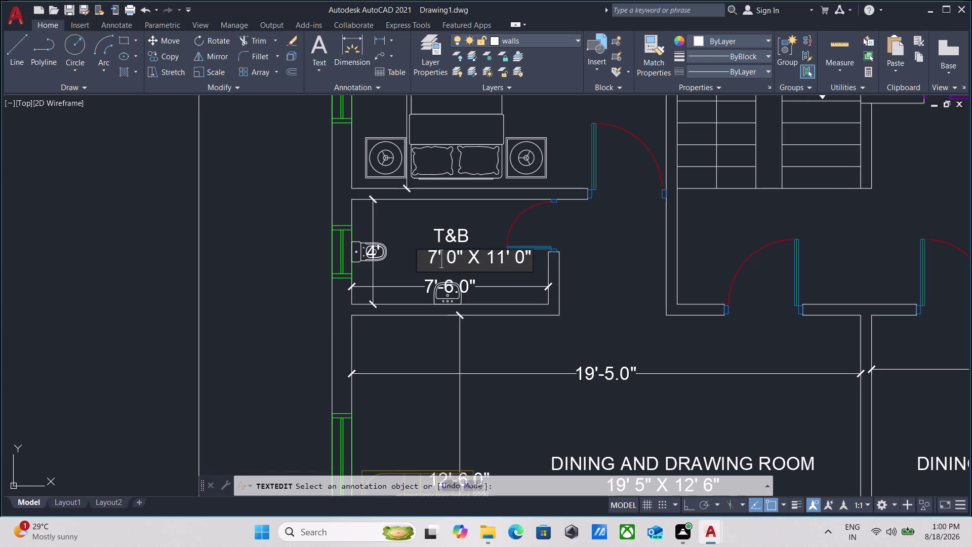
click(455, 253)
key(BackSpace)
key(6)
click(507, 257)
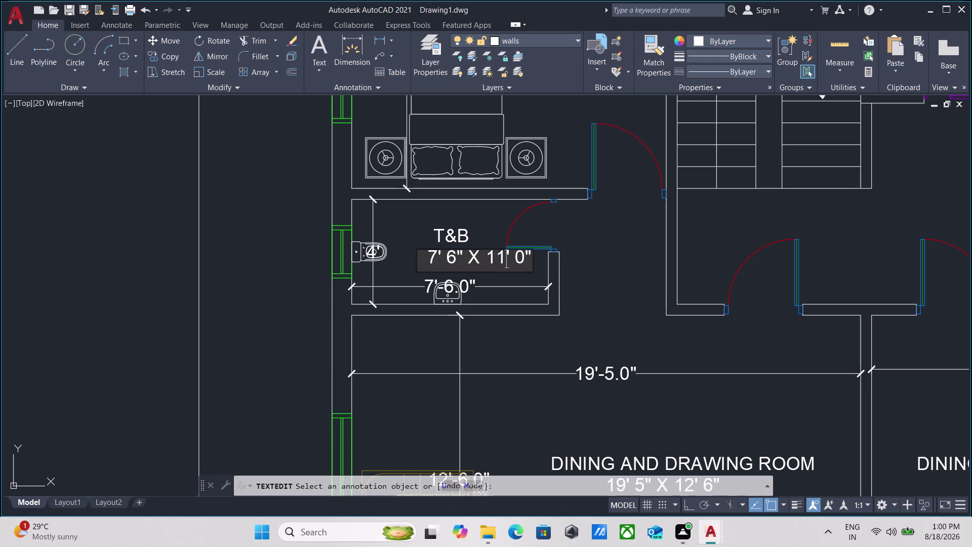
key(BackSpace)
key(BackSpace)
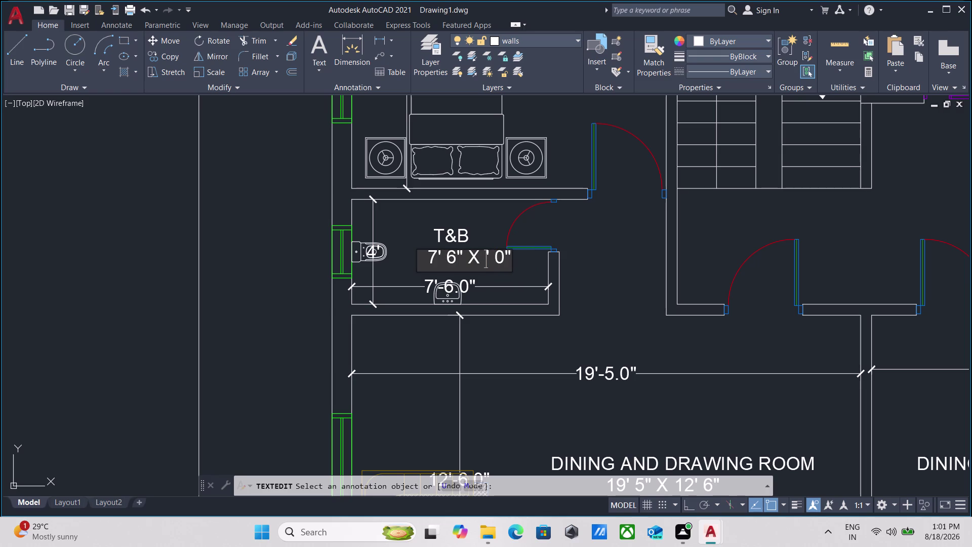
key(4)
key(Return)
End the text editing command and recentre the view on the T&B room.
scroll(down, 3)
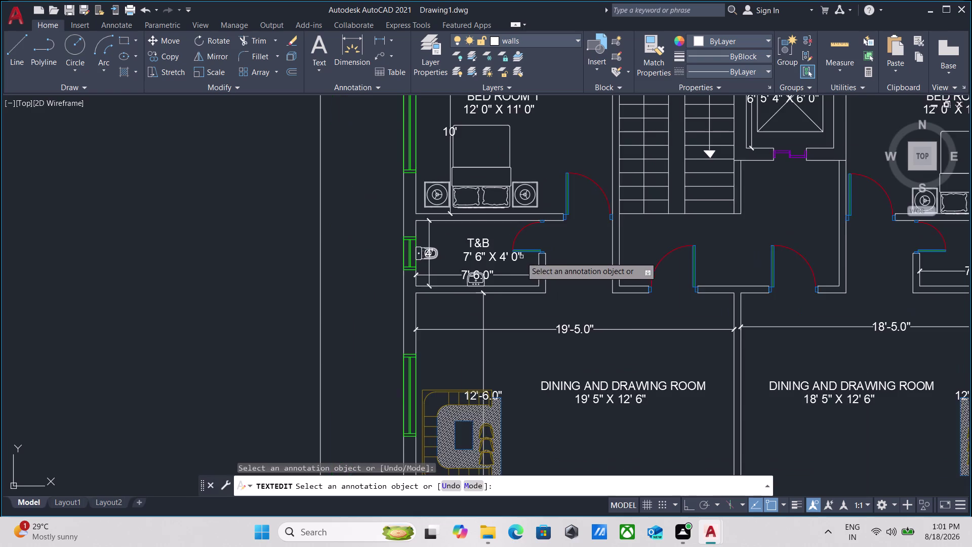
scroll(down, 3)
middle_drag(516, 260, 427, 276)
scroll(up, 3)
key(Escape)
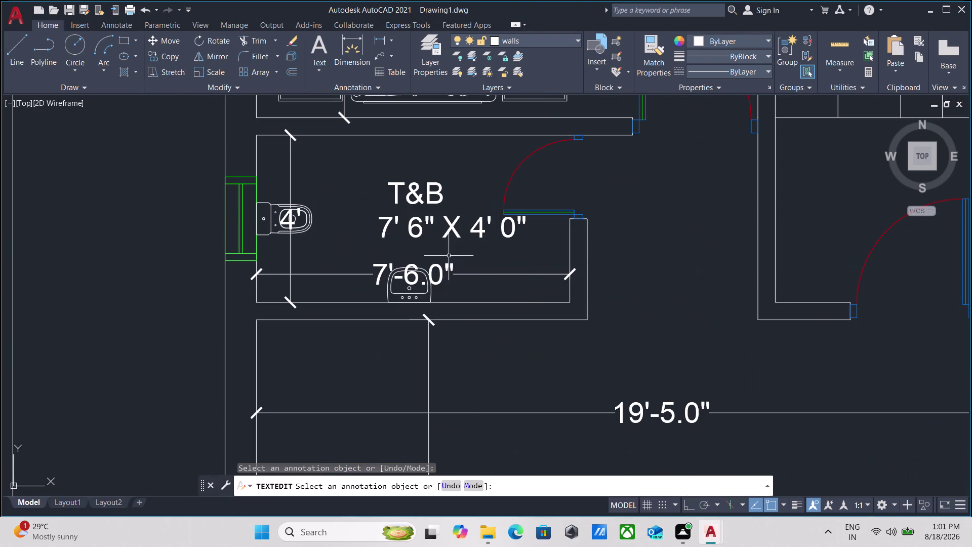
scroll(down, 3)
middle_click(452, 254)
scroll(up, 3)
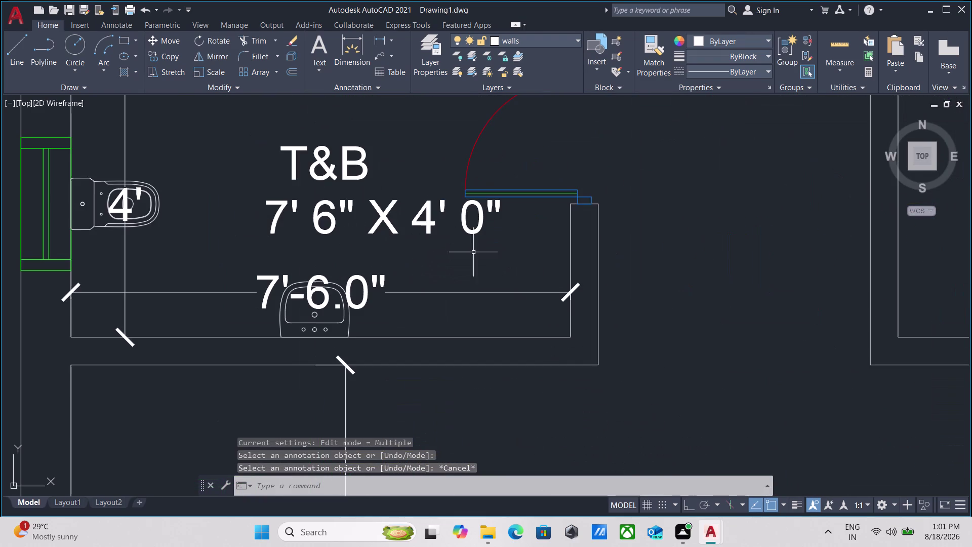
Copy the two-line T&B name and size label into the right unit's toilet.
drag(457, 251, 454, 246)
click(325, 129)
middle_drag(325, 134, 342, 163)
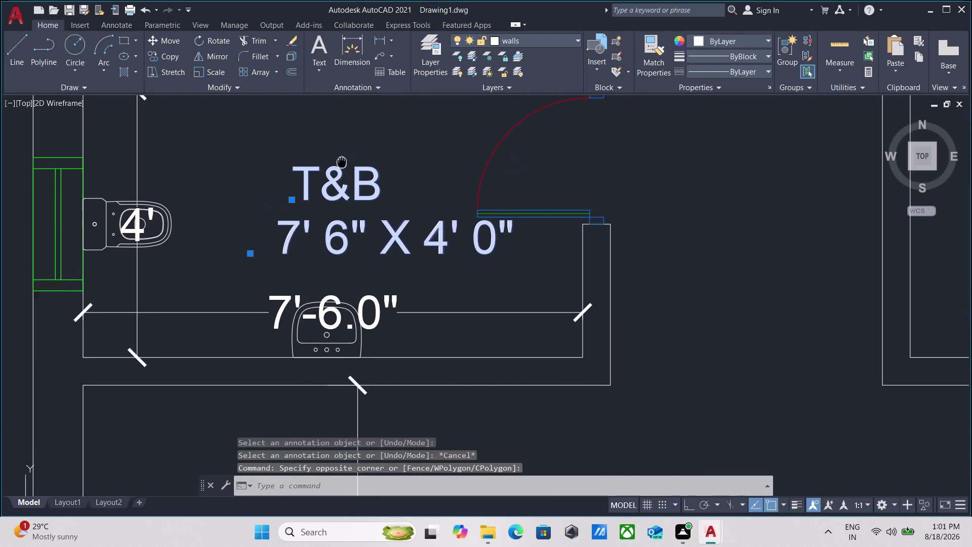
middle_drag(343, 163, 343, 164)
key(c)
key(o)
key(Return)
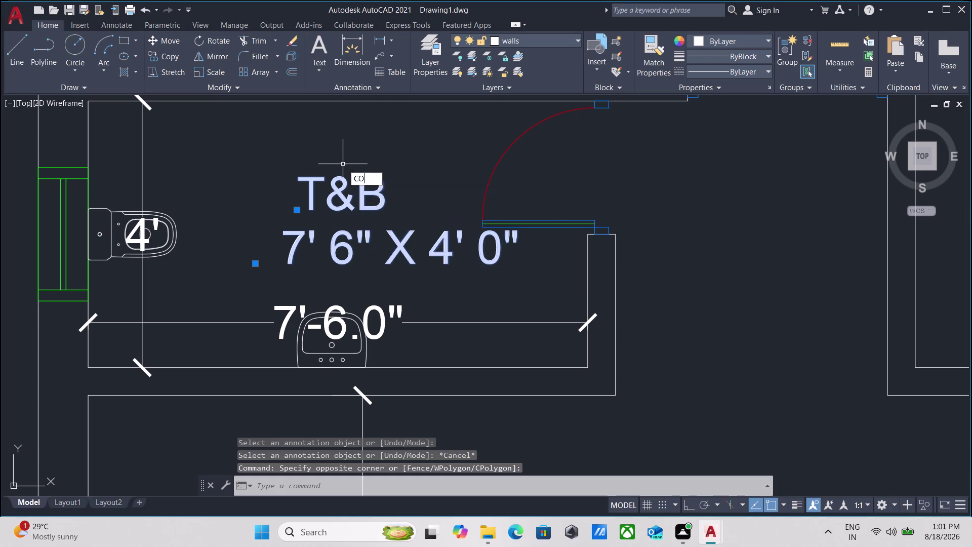
click(301, 209)
scroll(down, 3)
middle_drag(499, 210, 390, 234)
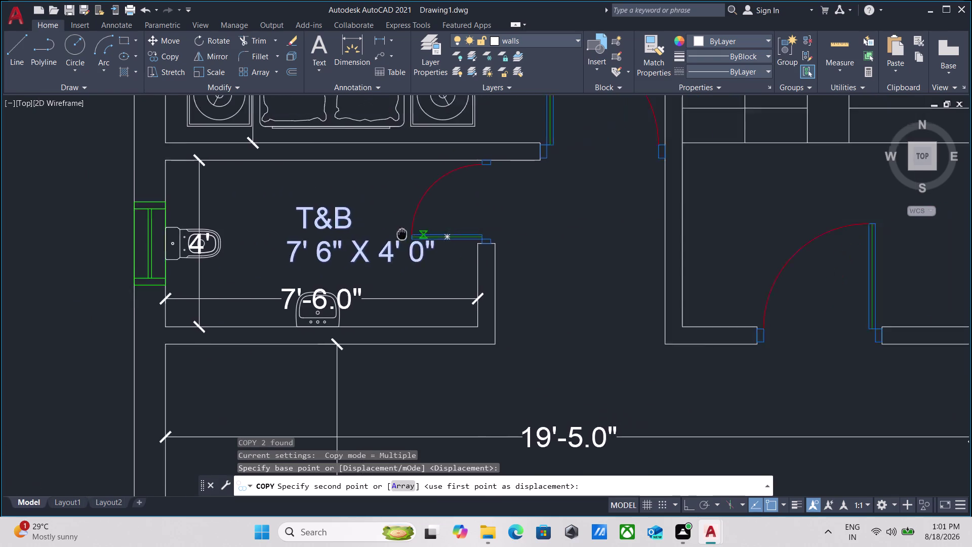
middle_drag(389, 234, 305, 239)
scroll(down, 3)
middle_drag(575, 216, 418, 247)
scroll(up, 3)
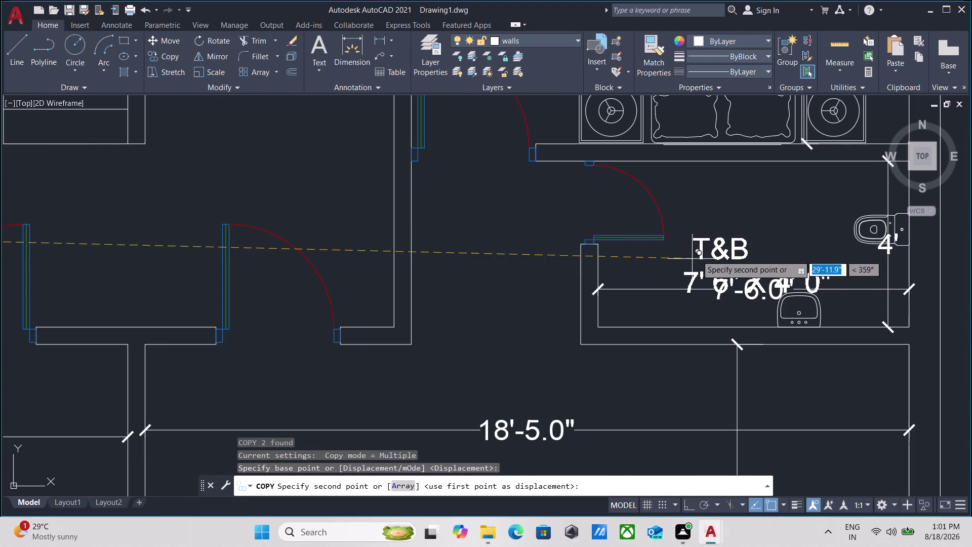
click(705, 221)
End copying and delete the misplaced bedroom labels inside the lower-left bathroom.
scroll(down, 3)
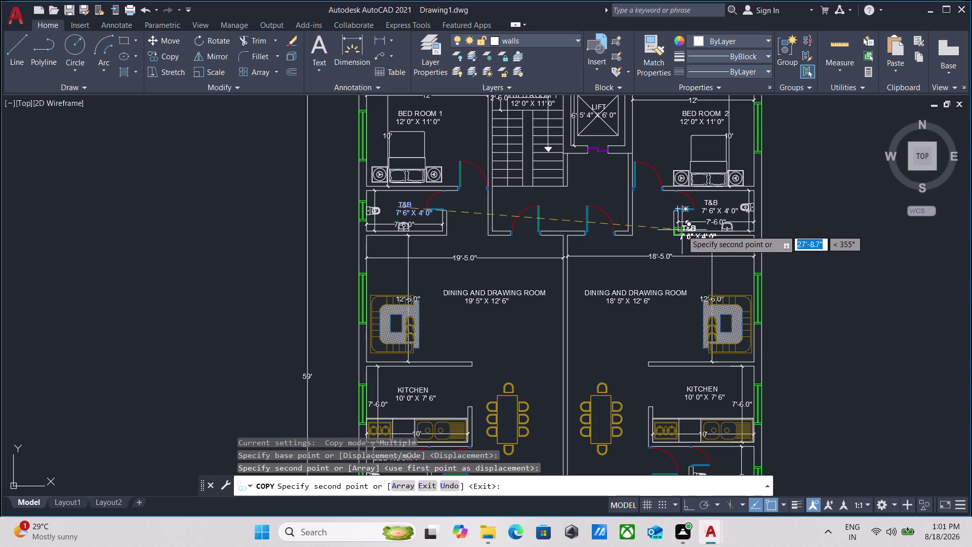
scroll(down, 3)
middle_drag(525, 304, 524, 167)
scroll(up, 3)
scroll(down, 3)
middle_drag(462, 270, 463, 290)
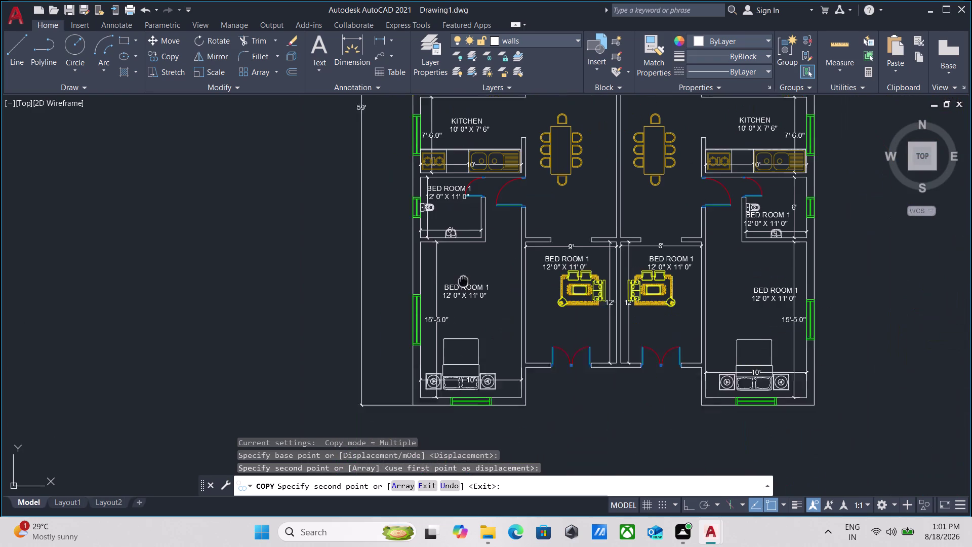
middle_drag(463, 289, 461, 314)
scroll(up, 3)
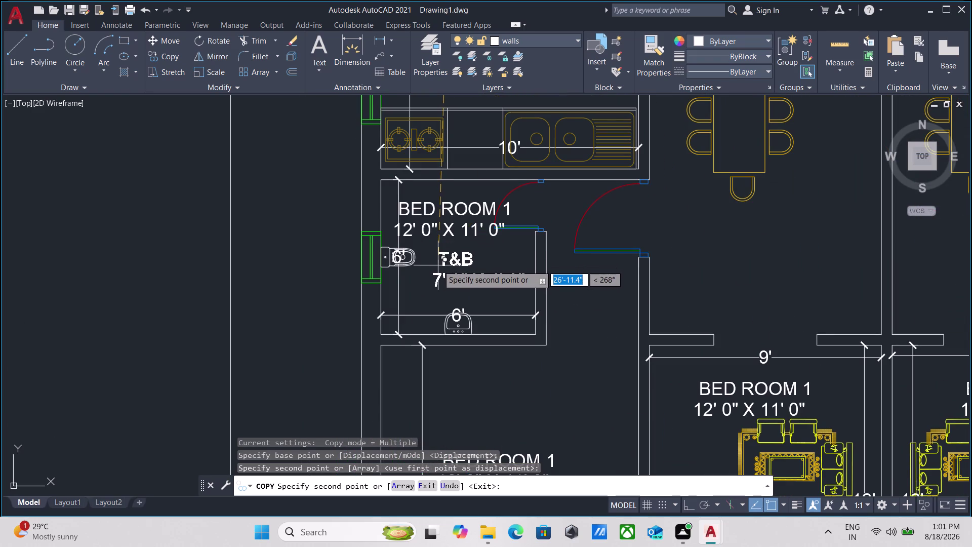
key(Escape)
click(477, 261)
click(451, 198)
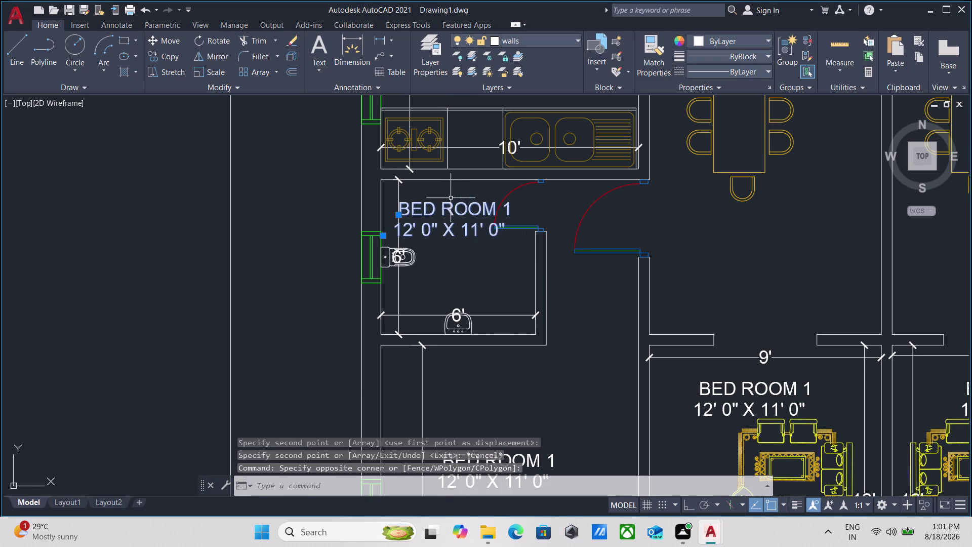
right_click(448, 198)
click(480, 276)
Delete the misplaced bedroom label inside the right-side bathroom.
scroll(down, 3)
middle_drag(480, 276, 451, 276)
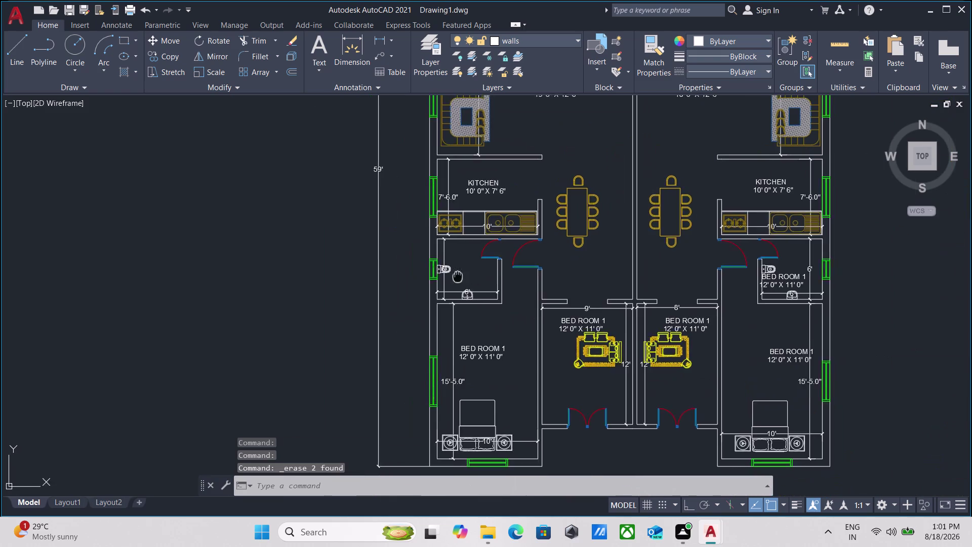
middle_drag(450, 277, 306, 277)
scroll(up, 3)
scroll(up, 3)
drag(650, 188, 643, 193)
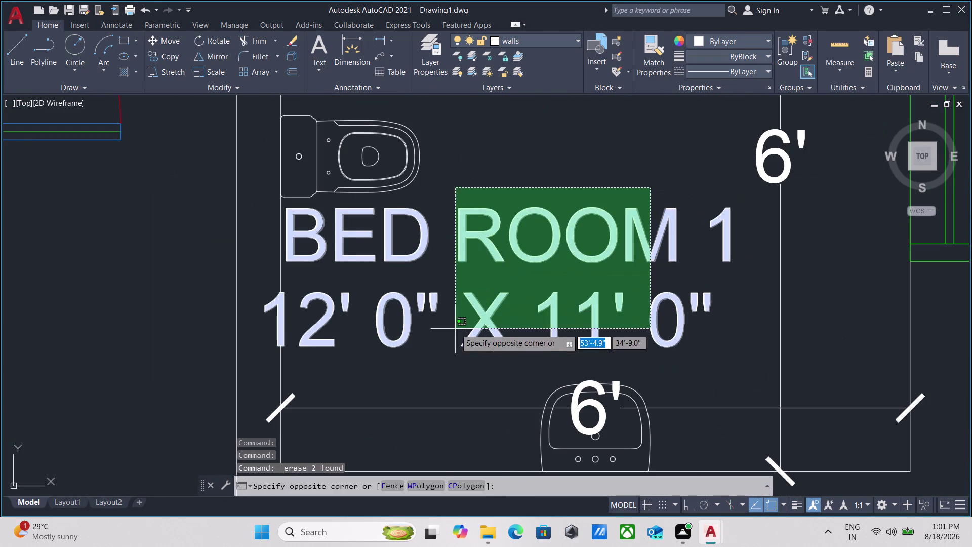
click(455, 328)
right_click(509, 163)
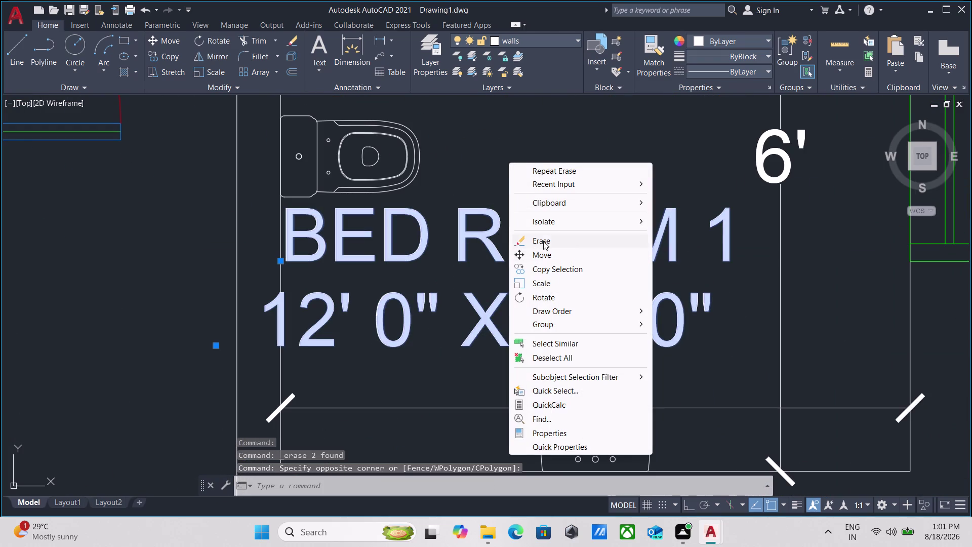
click(543, 240)
Return to the upper T&B rooms and select the right unit's T&B labels.
scroll(down, 3)
middle_drag(544, 244, 615, 373)
scroll(down, 3)
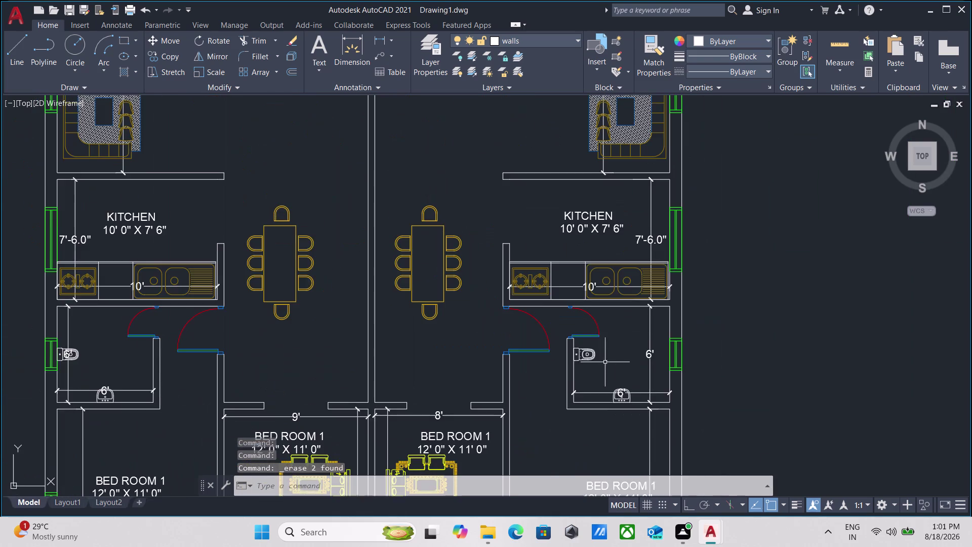
middle_drag(578, 348, 618, 436)
scroll(up, 3)
middle_drag(479, 233, 539, 375)
scroll(down, 3)
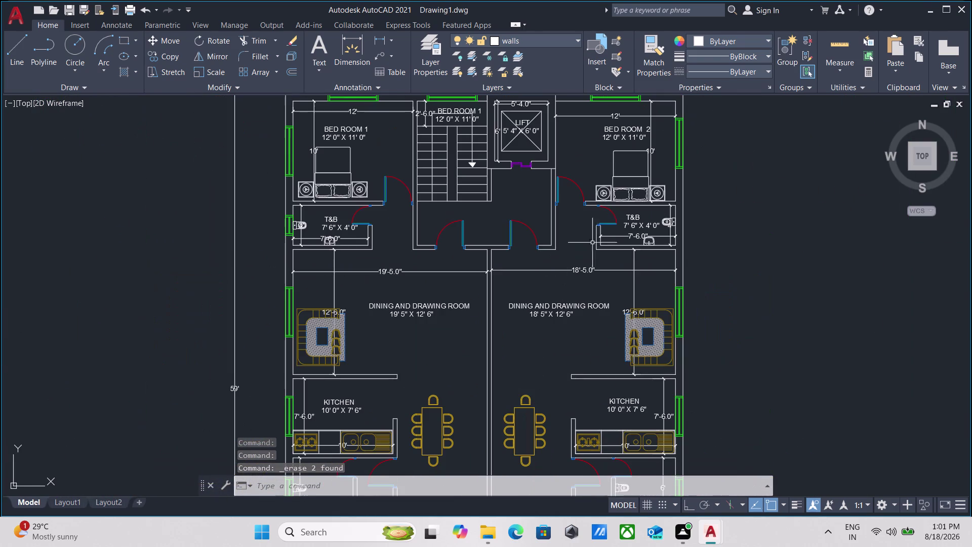
scroll(up, 3)
scroll(up, 3)
drag(643, 212, 632, 230)
click(569, 307)
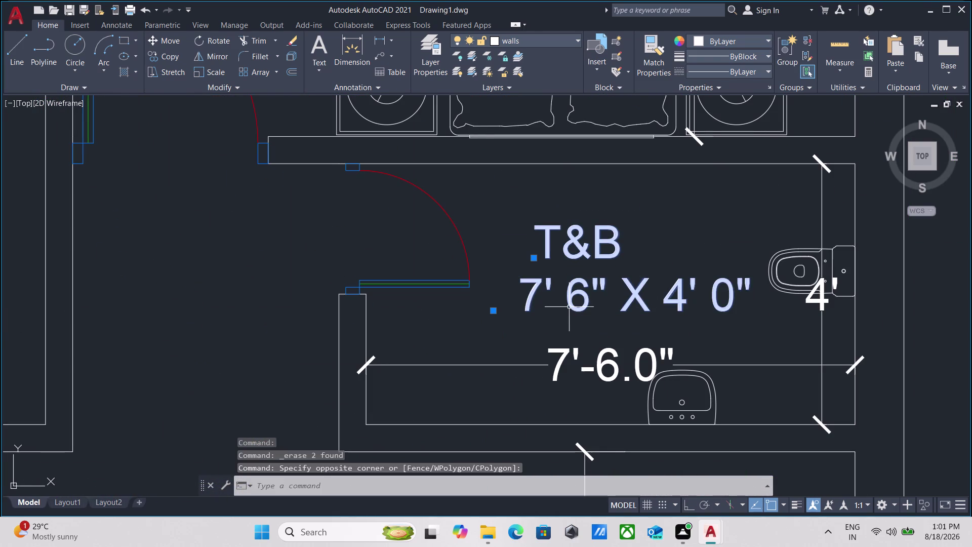
Copy the selected T&B labels with CO into the lower-left bathroom.
text(CO)
key(Return)
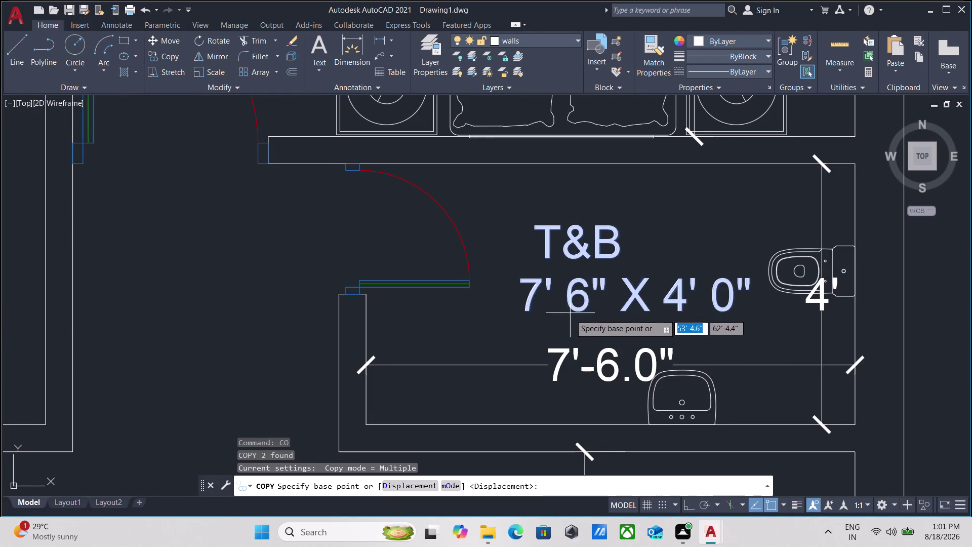
click(539, 251)
scroll(down, 3)
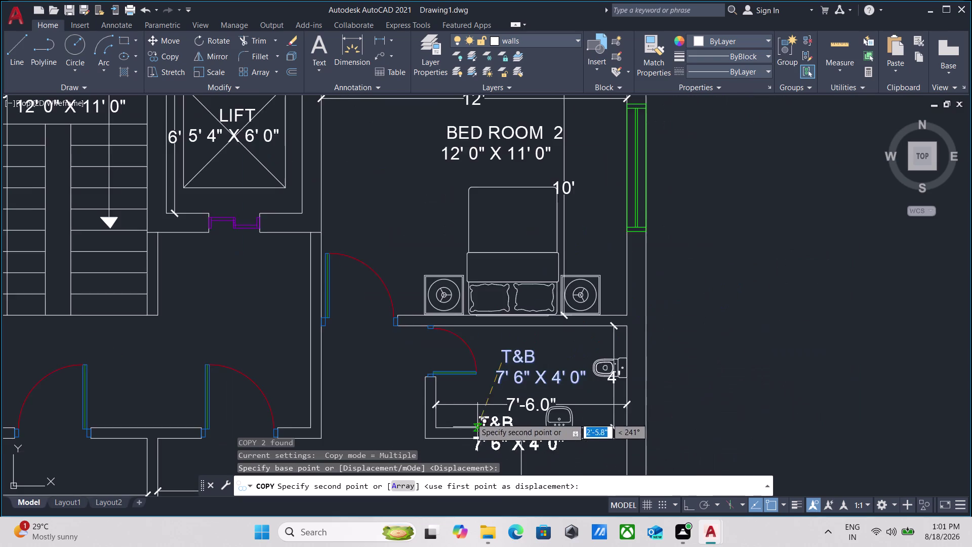
middle_drag(471, 416, 521, 187)
scroll(down, 3)
middle_drag(425, 335, 566, 215)
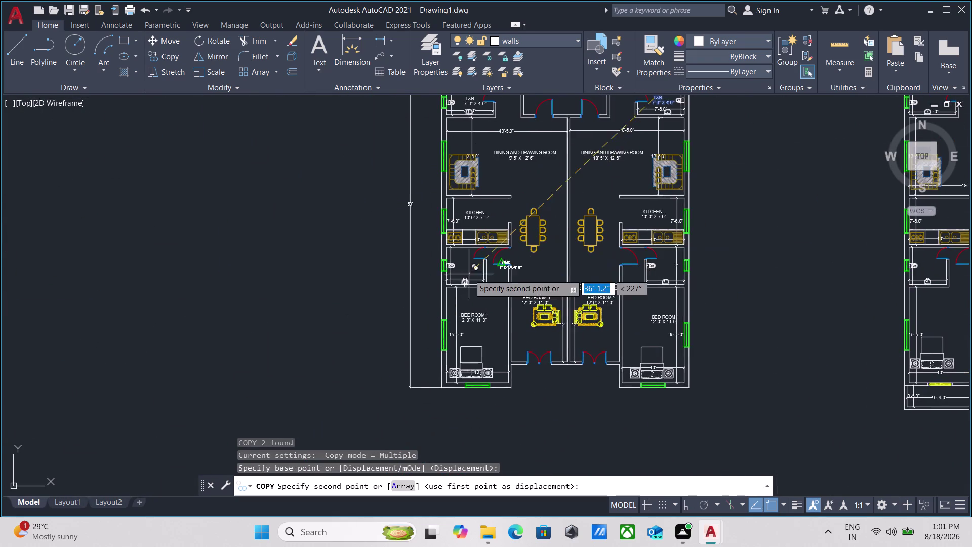
scroll(up, 3)
scroll(up, 3)
scroll(down, 3)
middle_drag(512, 231, 502, 274)
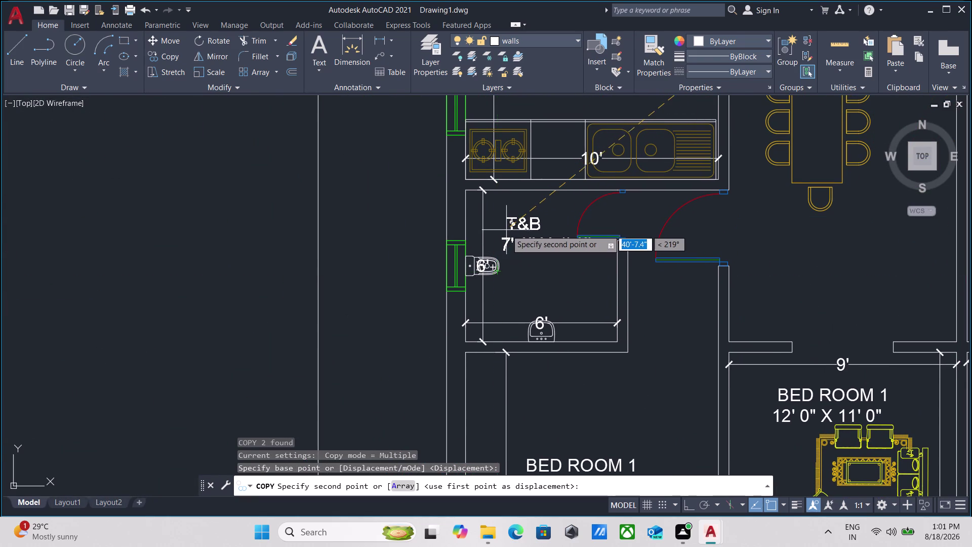
scroll(down, 3)
scroll(up, 3)
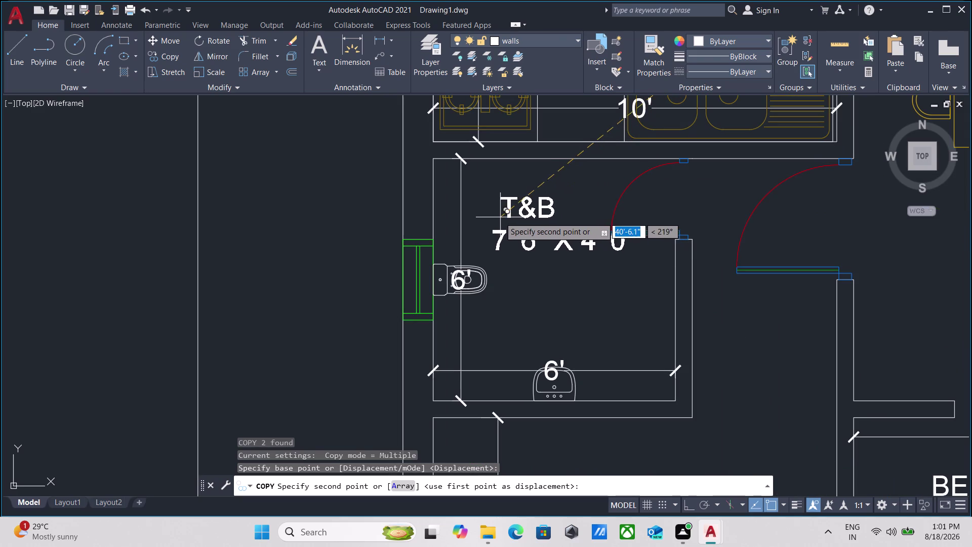
click(482, 224)
Place another T&B label copy in the right unit's toilet, then end copying.
scroll(down, 3)
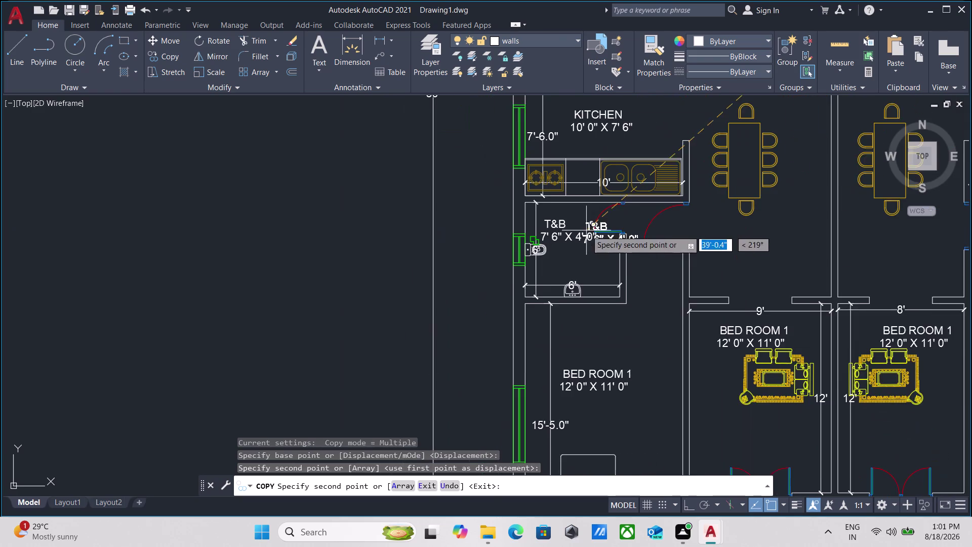
middle_drag(585, 230, 356, 235)
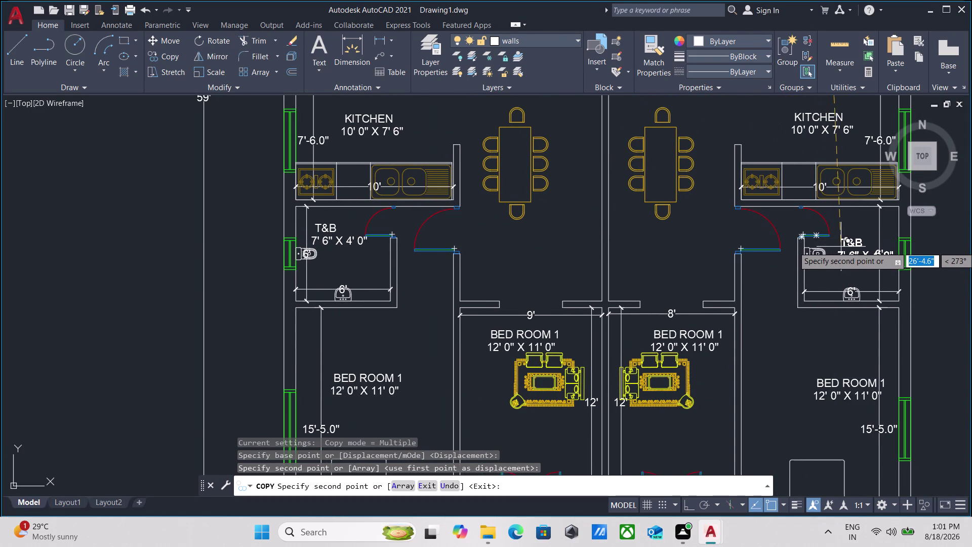
click(835, 249)
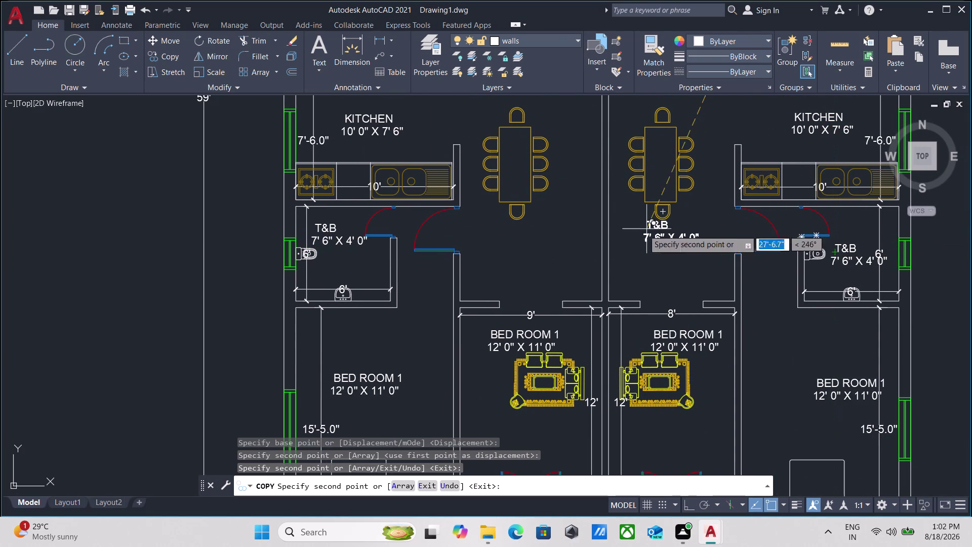
scroll(up, 3)
key(Escape)
scroll(up, 3)
middle_drag(319, 251, 355, 290)
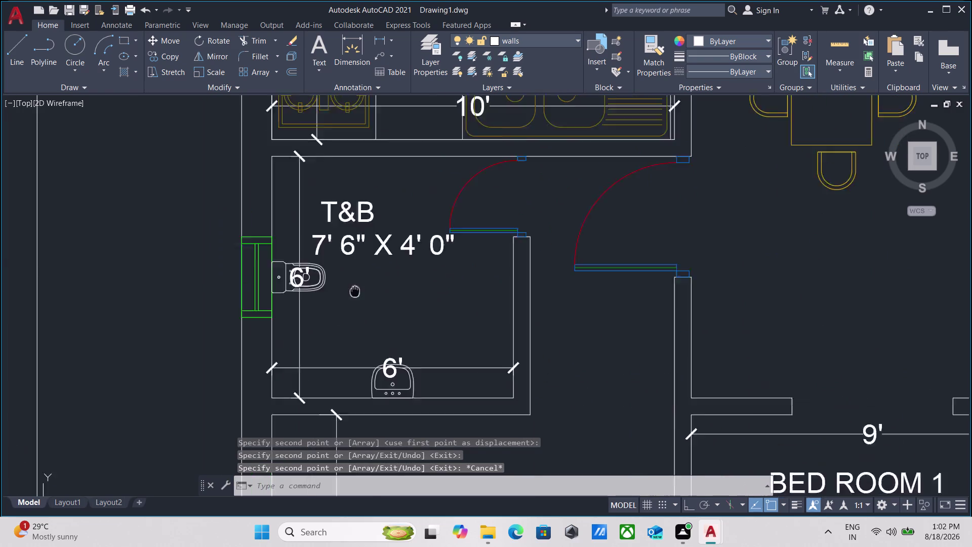
middle_drag(355, 290, 377, 323)
scroll(up, 3)
Change the T&B label's length from 7' 6" to 6' 0".
triple_click(389, 279)
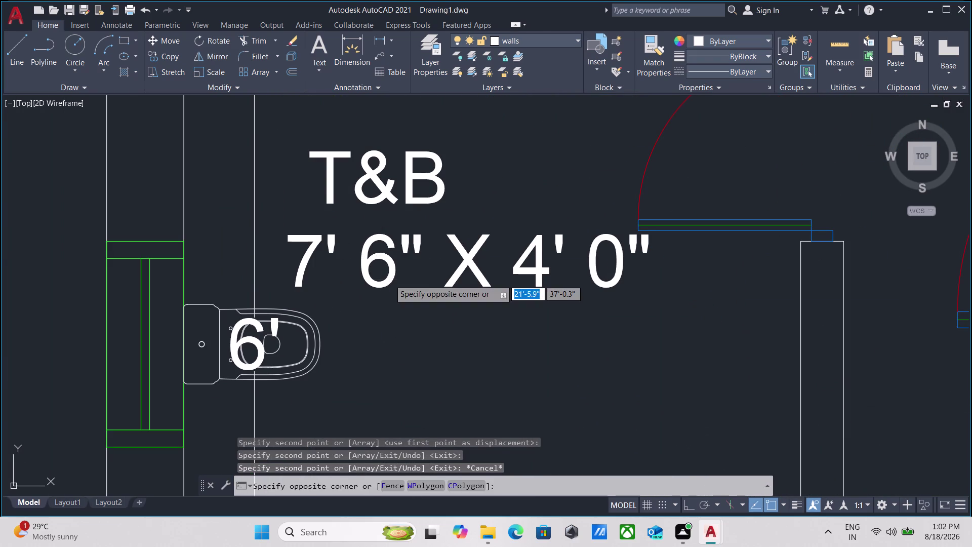
triple_click(391, 272)
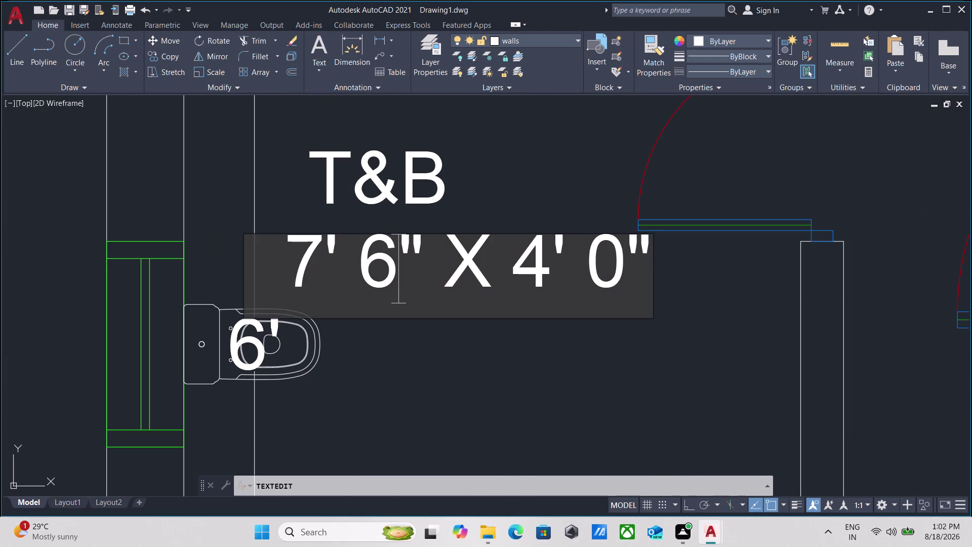
key(BackSpace)
key(BackSpace)
key(BackSpace)
key(BackSpace)
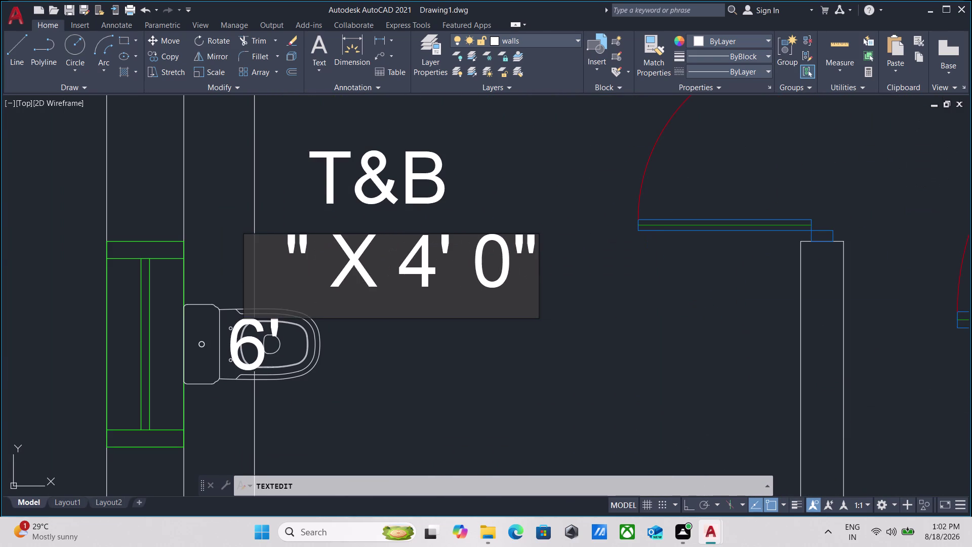
key(6)
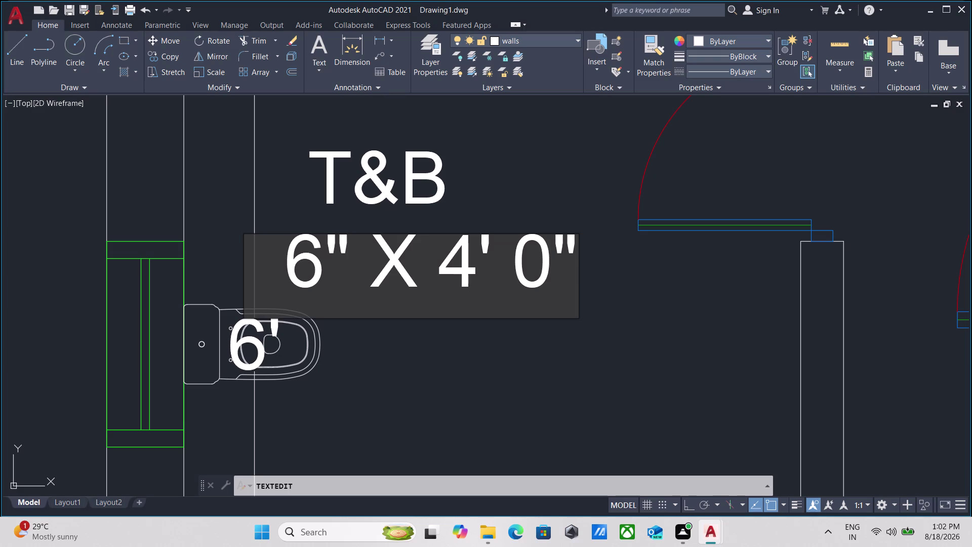
click(355, 272)
click(356, 272)
key(BackSpace)
key(apostrophe)
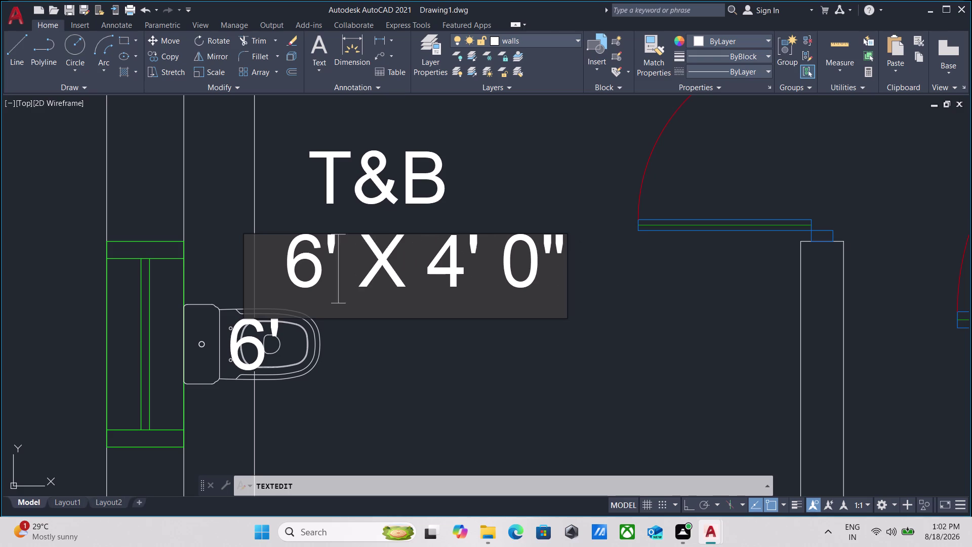
key(space)
text(O)
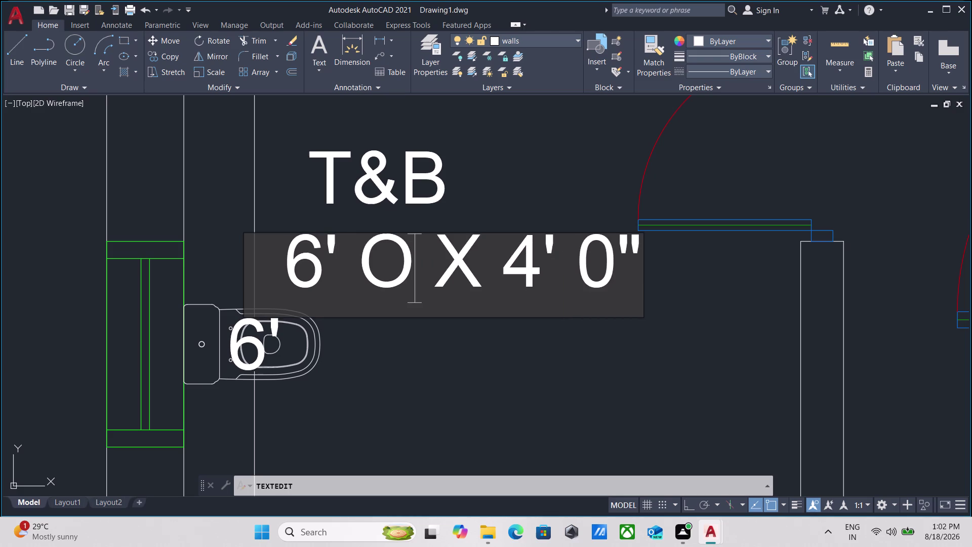
key(BackSpace)
key(0)
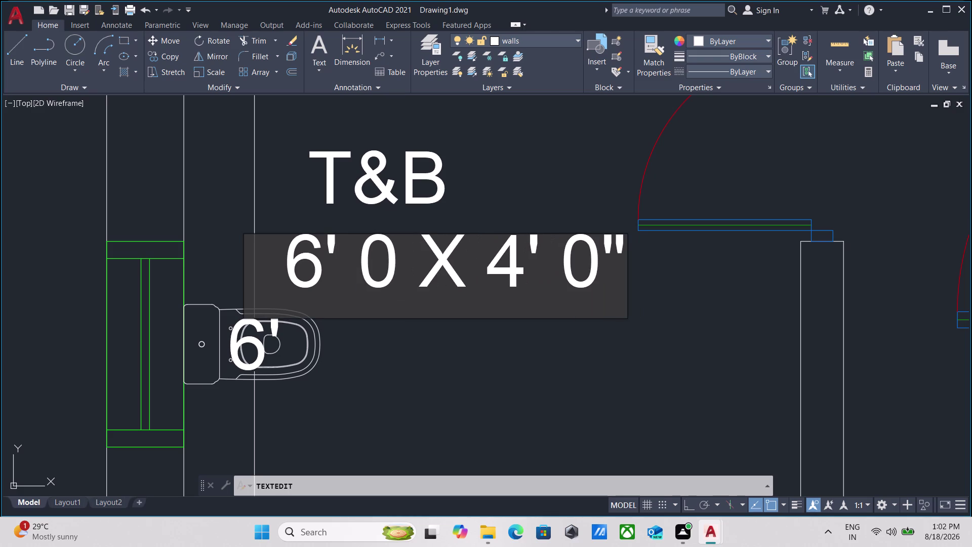
key(shift+quotedbl)
key(space)
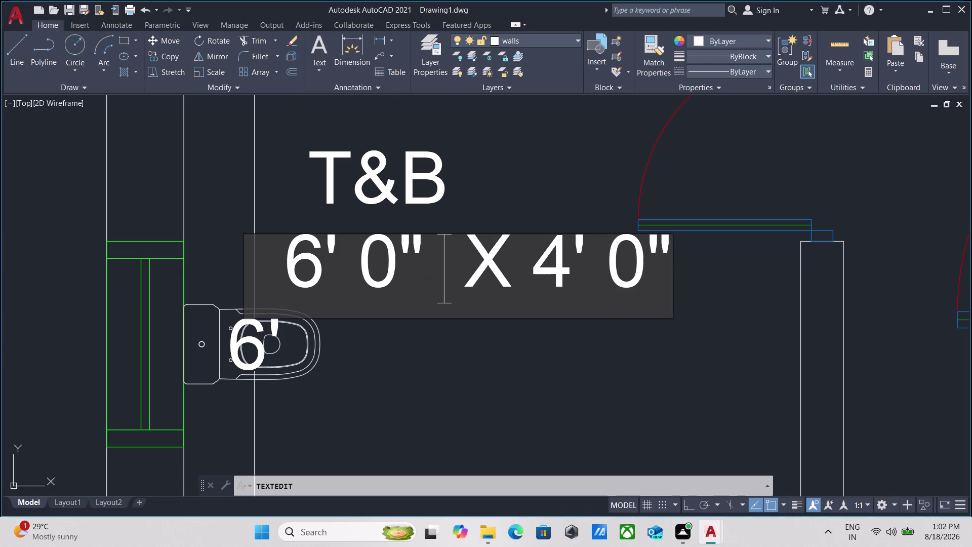
Change the width from 4' to 6' so the label reads 6' 0" X 6' 0".
click(570, 267)
key(BackSpace)
key(6)
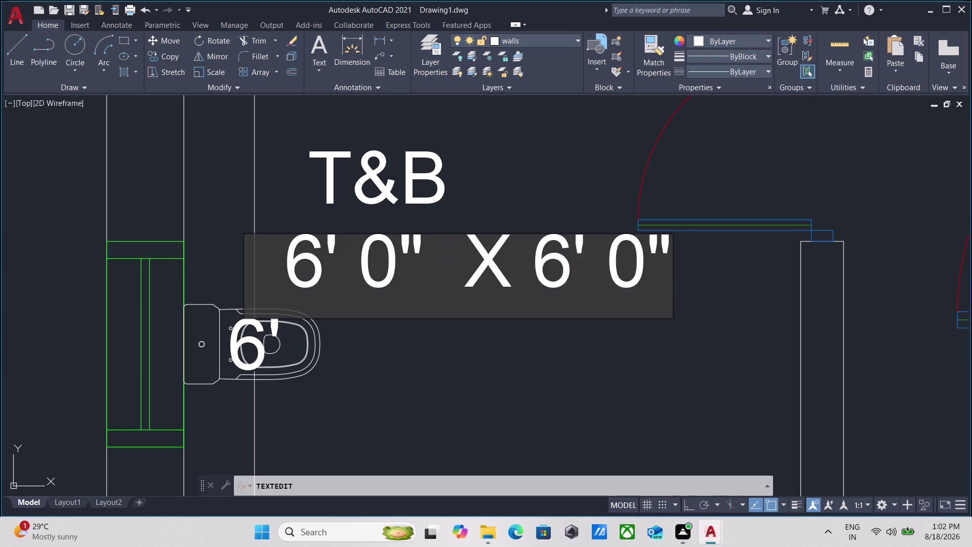
key(Return)
key(Return)
scroll(down, 3)
scroll(down, 3)
middle_drag(612, 294, 463, 323)
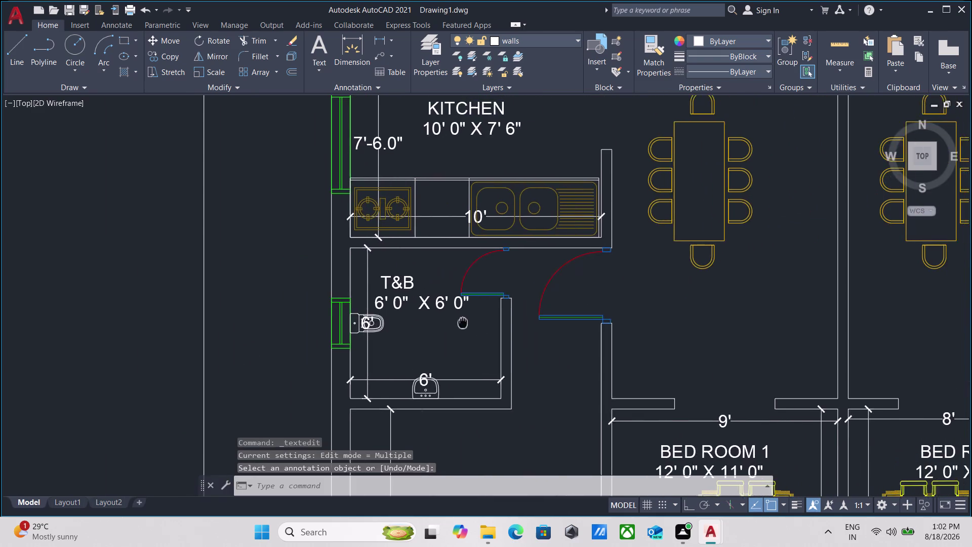
scroll(down, 3)
scroll(up, 3)
Erase the right unit's old T&B size label.
click(629, 357)
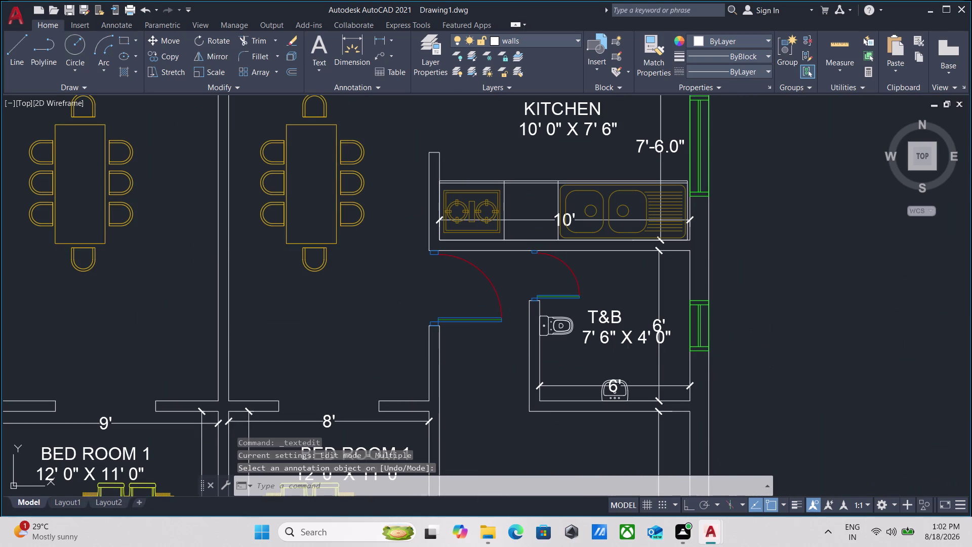
click(601, 336)
right_click(600, 337)
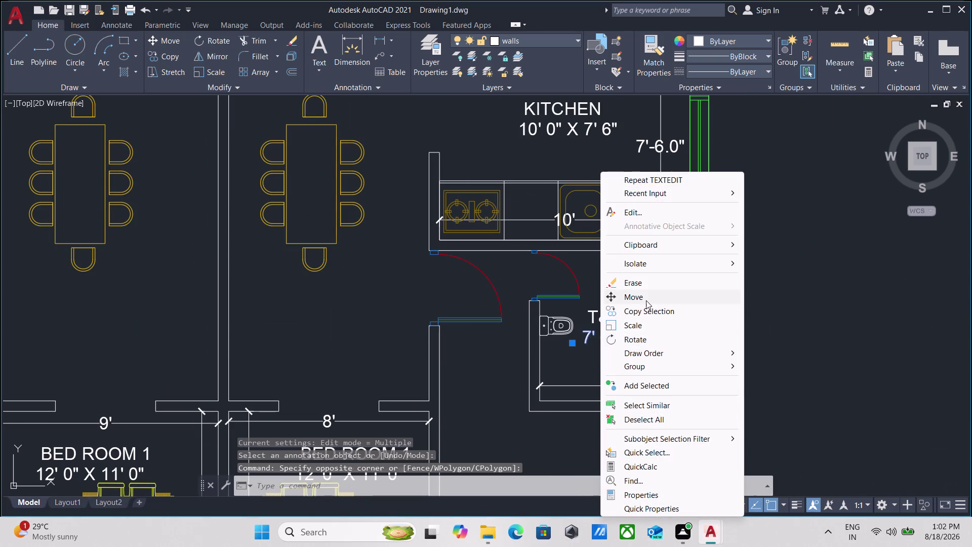
click(647, 287)
scroll(down, 3)
scroll(up, 3)
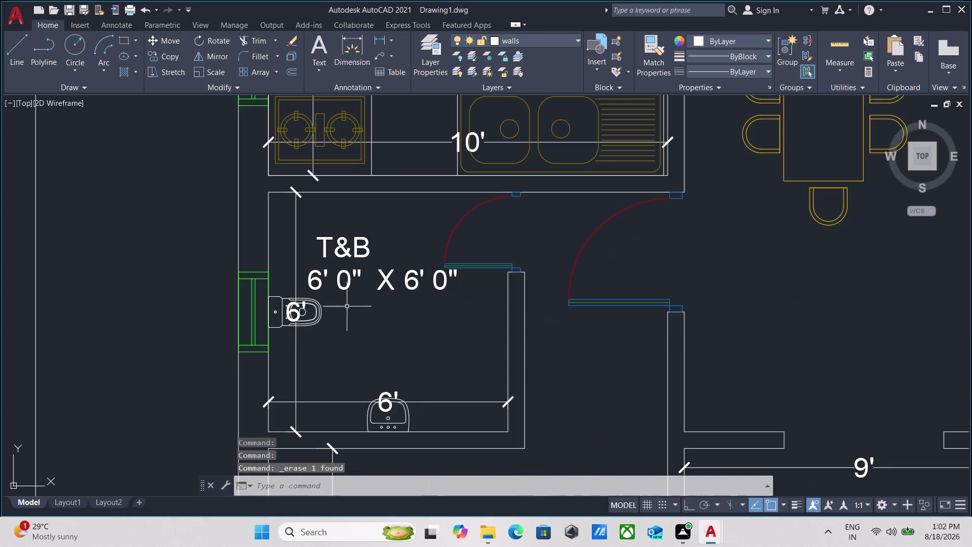
Select the updated left 6' 0" X 6' 0" label and start copying it.
click(426, 306)
click(394, 276)
key(c)
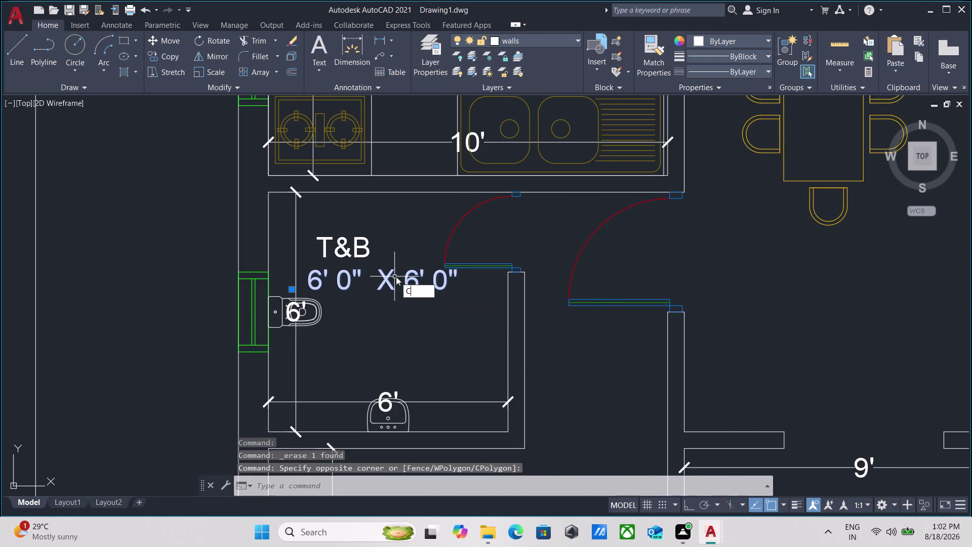
key(o)
key(Return)
click(309, 285)
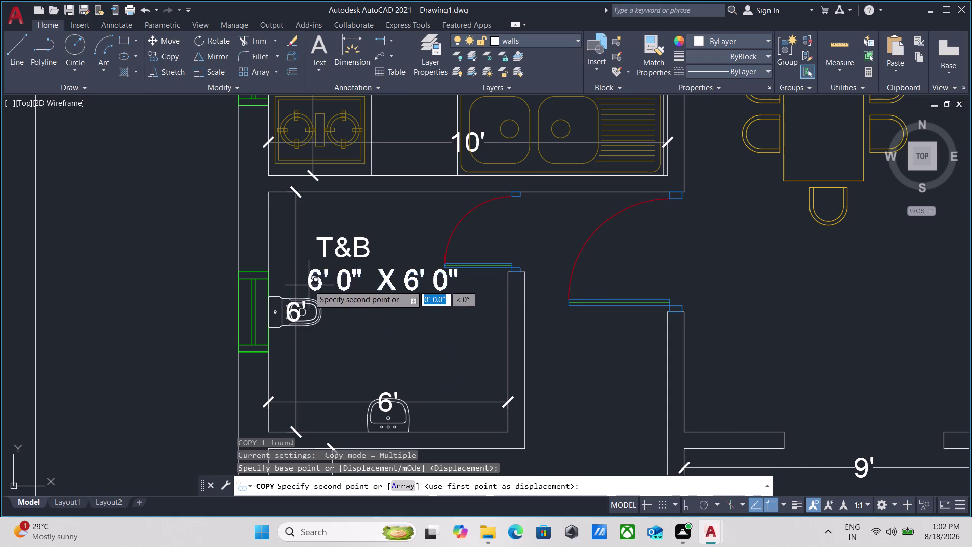
Place the 6' 0" X 6' 0" label copy in the right unit's toilet, then end copying.
scroll(down, 3)
middle_drag(719, 356, 521, 325)
scroll(down, 3)
middle_drag(723, 302, 553, 302)
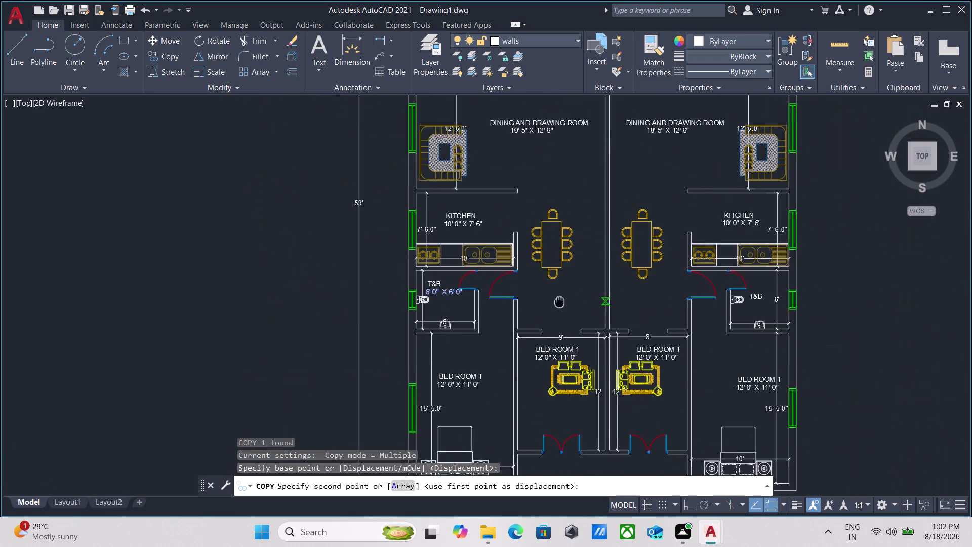
middle_drag(553, 302, 543, 303)
scroll(up, 3)
scroll(up, 3)
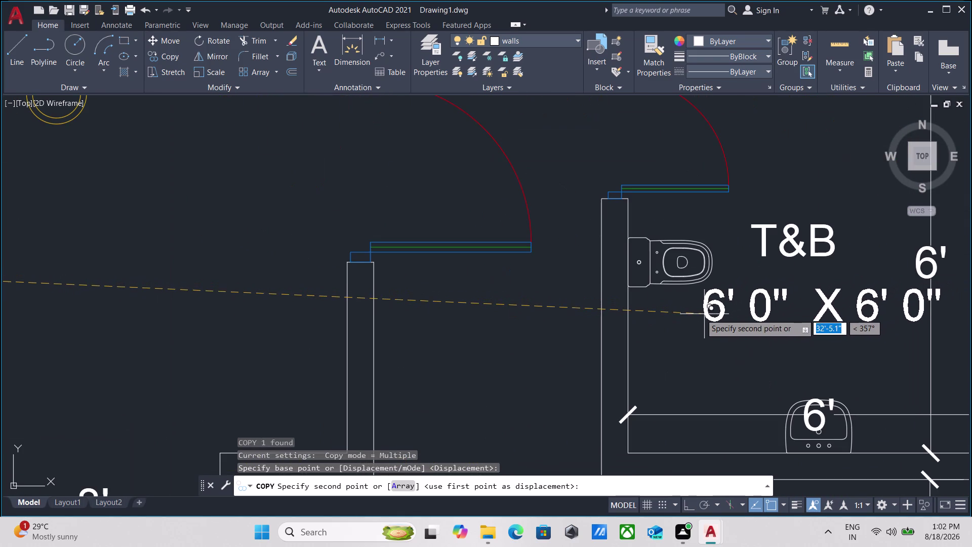
click(700, 314)
scroll(down, 3)
middle_drag(451, 314, 502, 282)
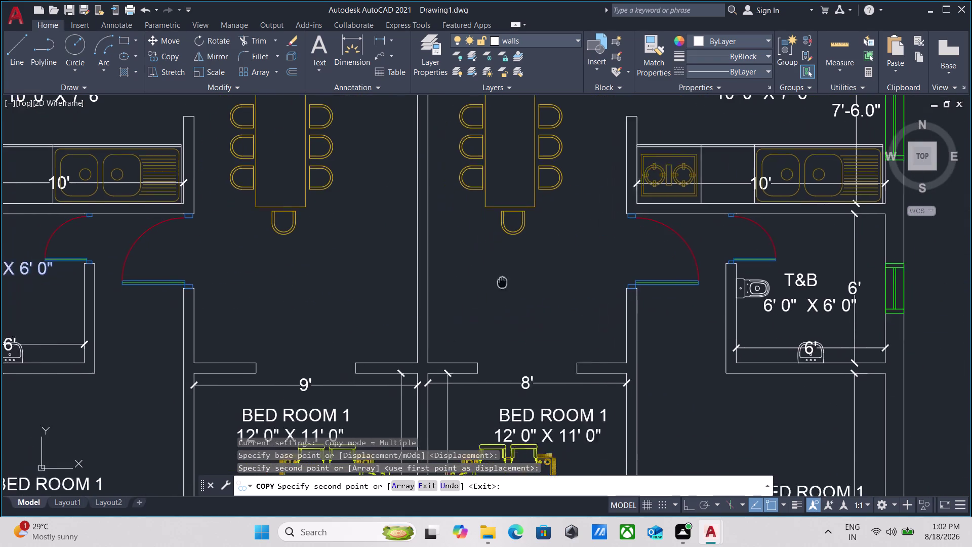
middle_drag(503, 282, 642, 242)
scroll(down, 3)
scroll(up, 3)
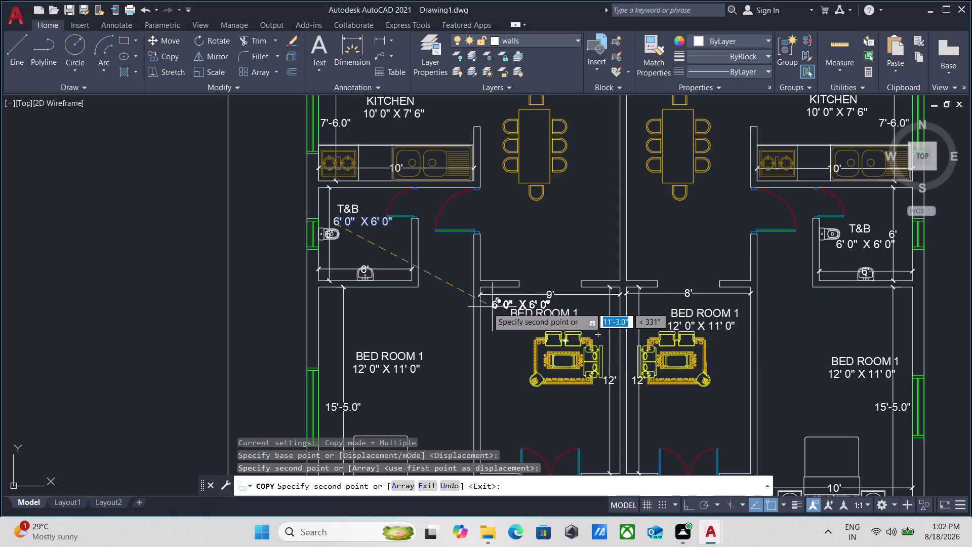
key(Escape)
scroll(up, 3)
middle_drag(399, 350, 426, 270)
scroll(down, 3)
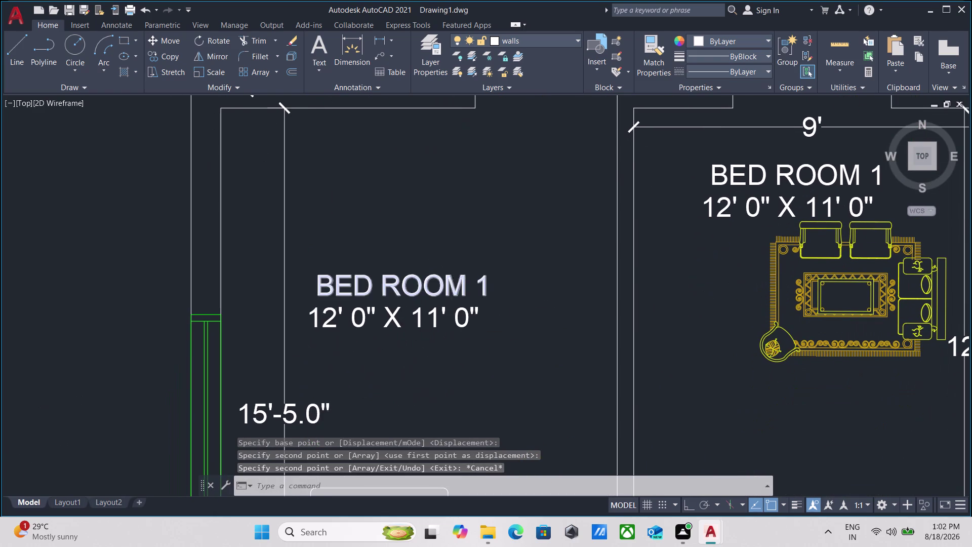
Edit the left bedroom's size line, changing the length to 10' and the width to 15'.
scroll(up, 3)
scroll(down, 3)
middle_drag(399, 321, 408, 251)
scroll(up, 3)
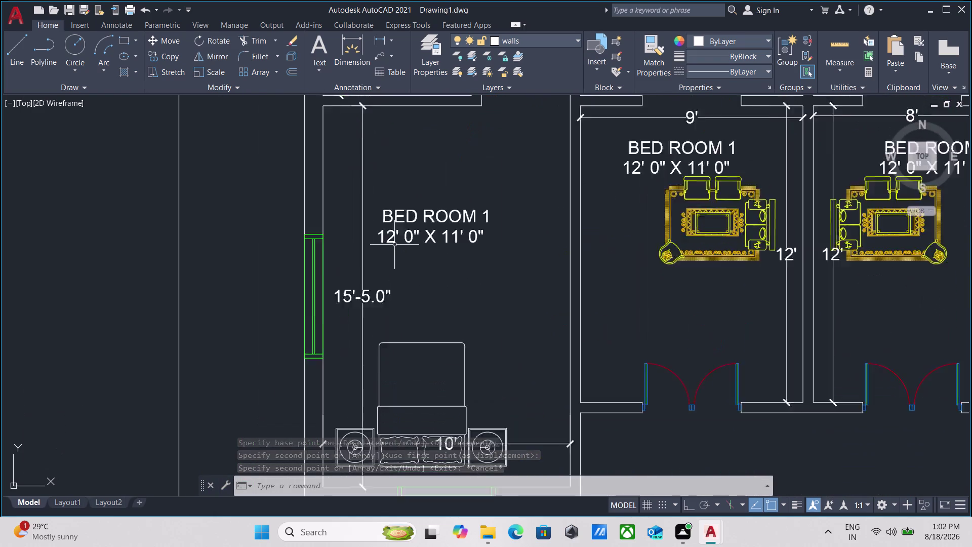
scroll(up, 3)
scroll(down, 3)
middle_drag(401, 236, 419, 224)
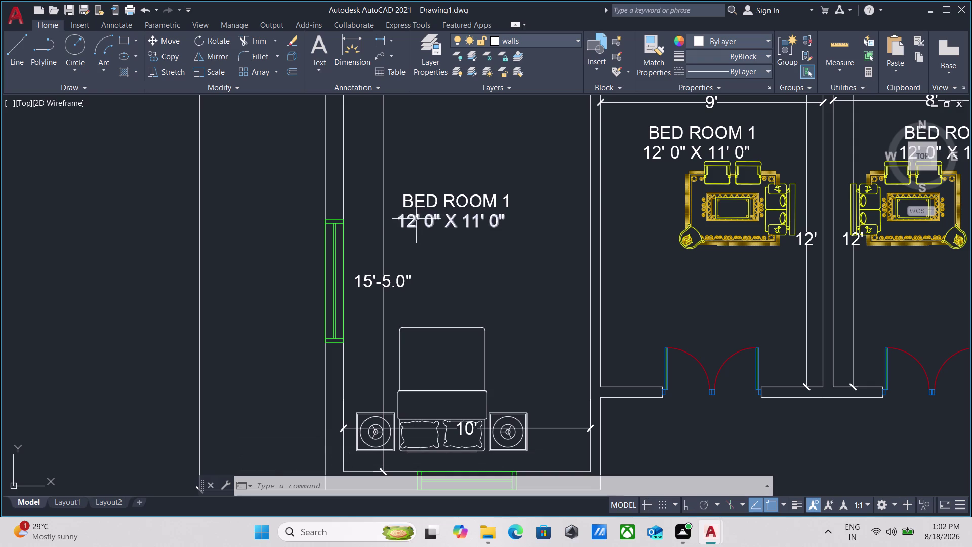
double_click(414, 220)
click(414, 220)
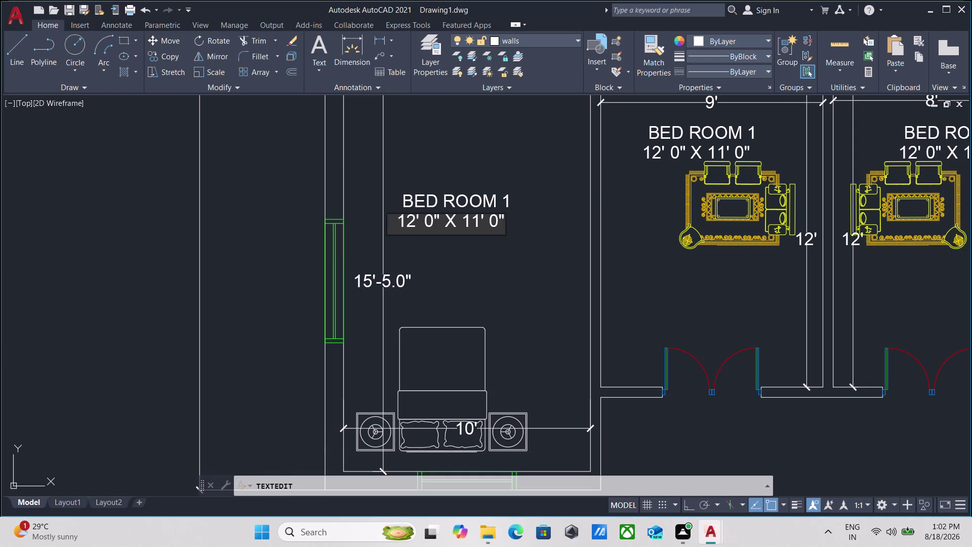
key(BackSpace)
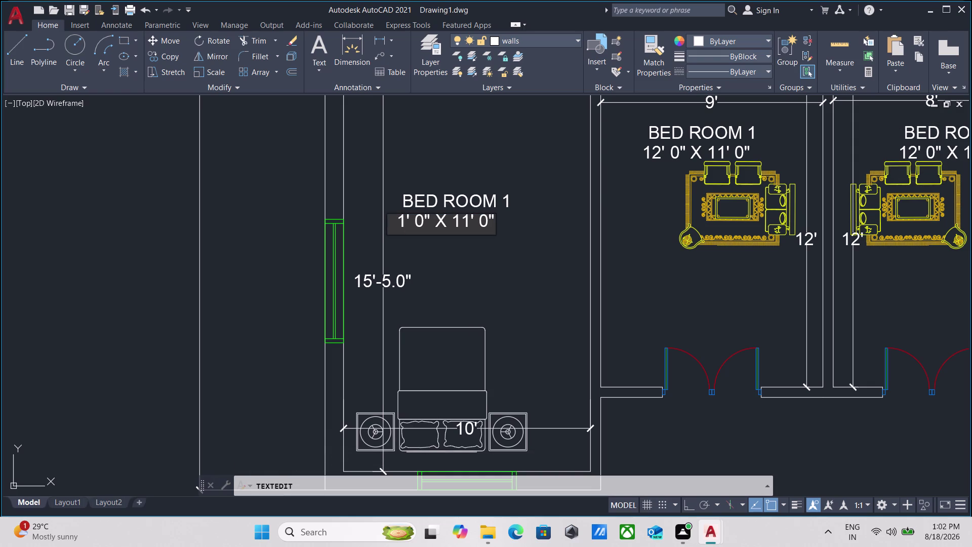
key(0)
click(479, 219)
key(BackSpace)
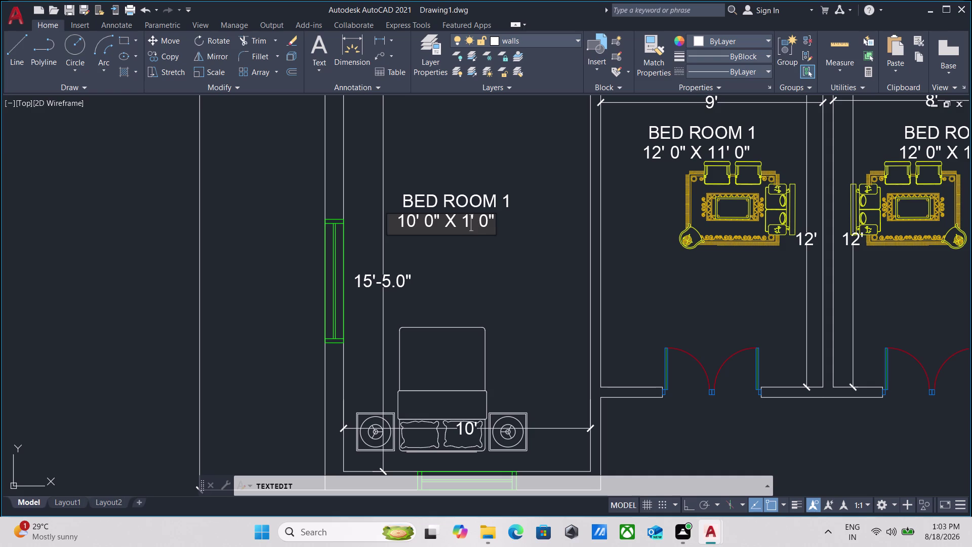
key(5)
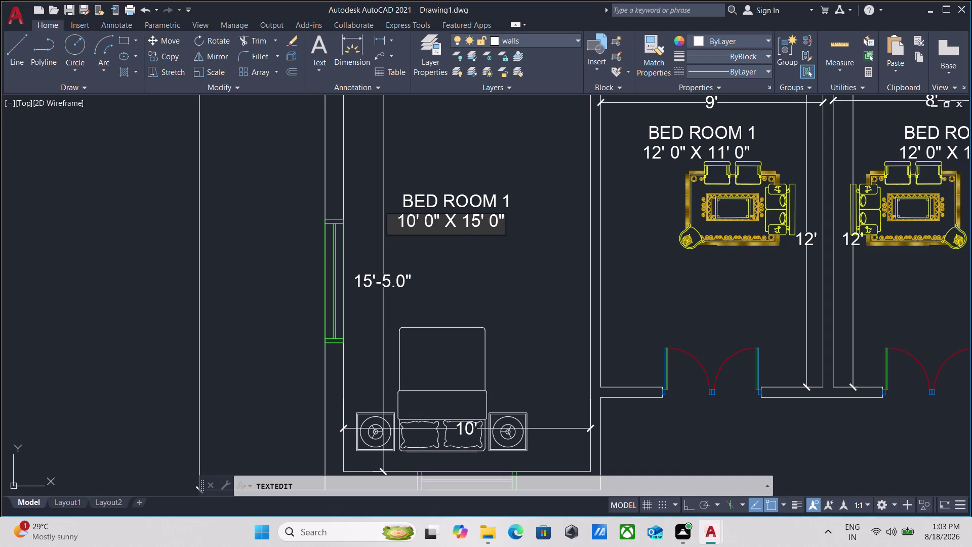
click(484, 223)
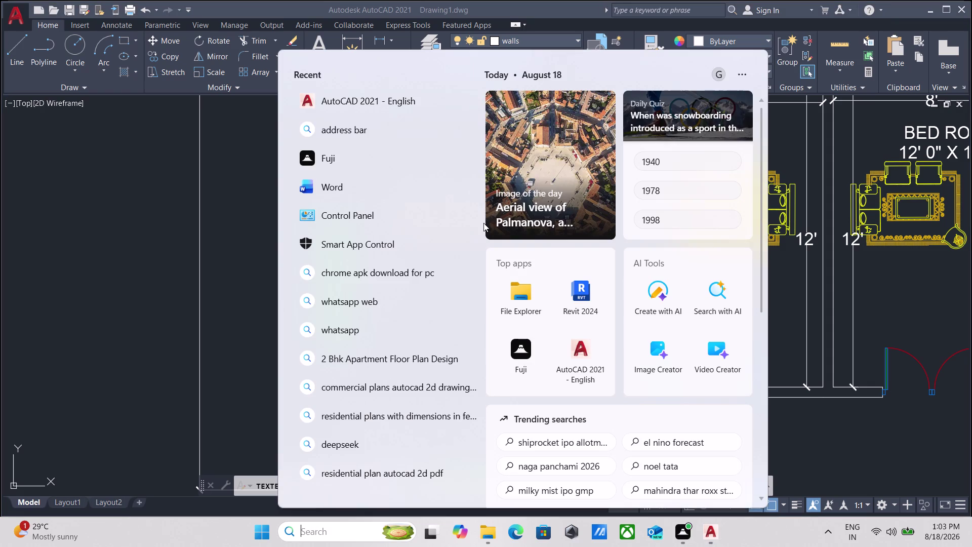
key(Escape)
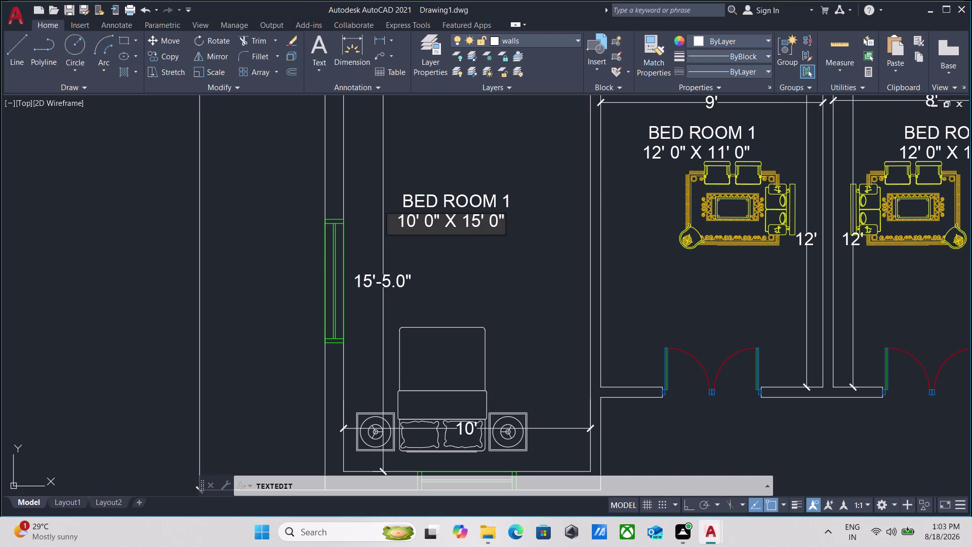
Correct the size digits so the line reads 10' 0" X 15' 5".
key(space)
text(5)
click(501, 222)
key(BackSpace)
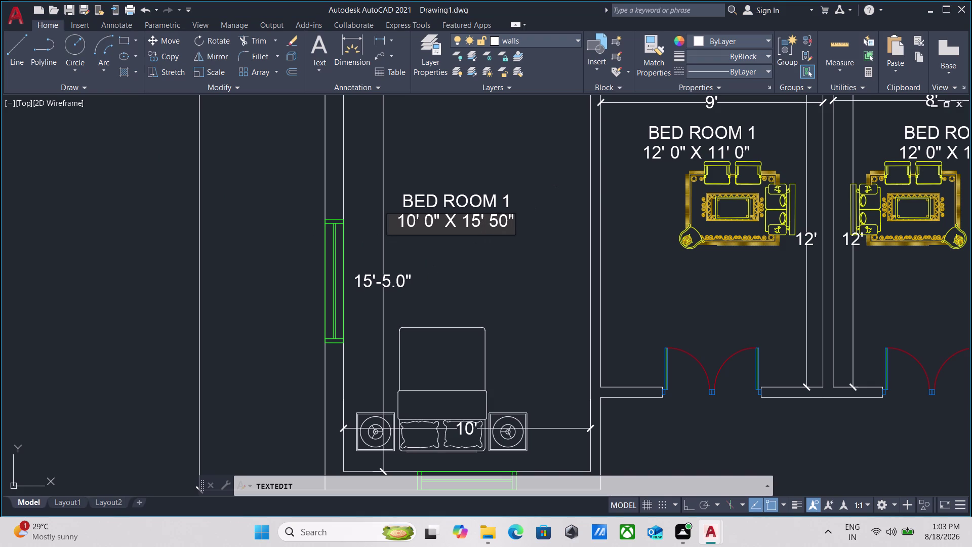
click(507, 219)
key(BackSpace)
scroll(down, 3)
scroll(up, 3)
click(504, 197)
double_click(505, 201)
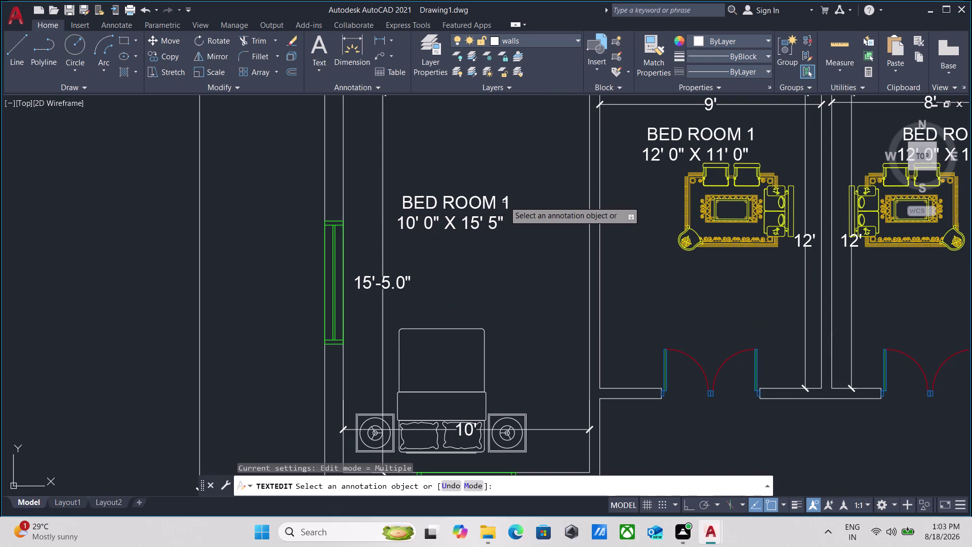
Change the bedroom label's number so it reads BED ROOM 3.
click(506, 205)
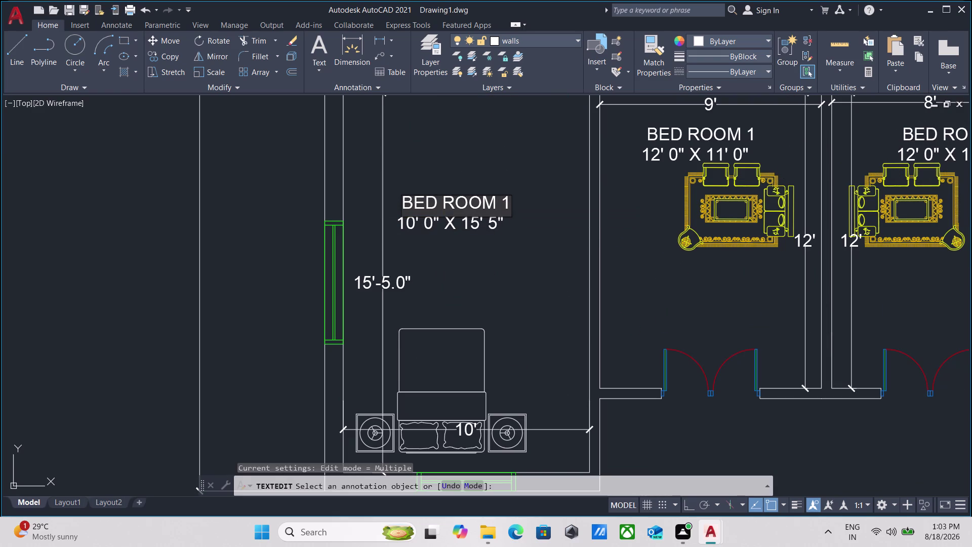
key(BackSpace)
key(3)
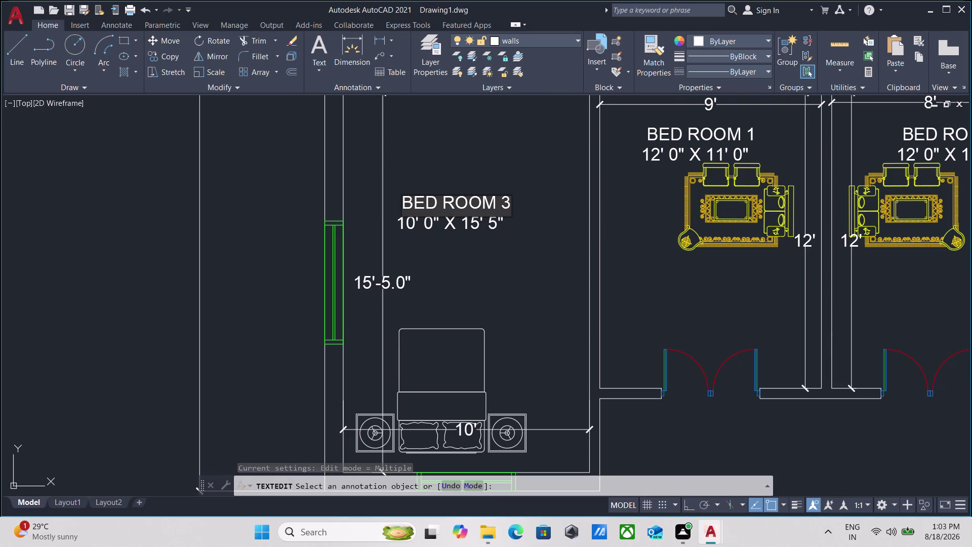
key(Return)
key(Return)
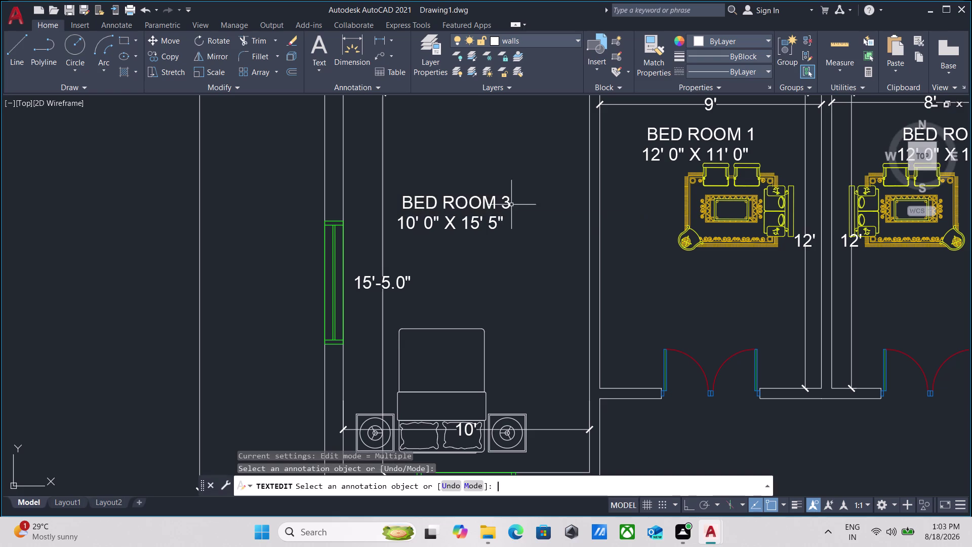
Erase the size line under the far-right BED ROOM 1 label.
scroll(down, 3)
middle_drag(517, 216, 472, 225)
scroll(up, 3)
scroll(down, 3)
middle_drag(696, 227, 630, 240)
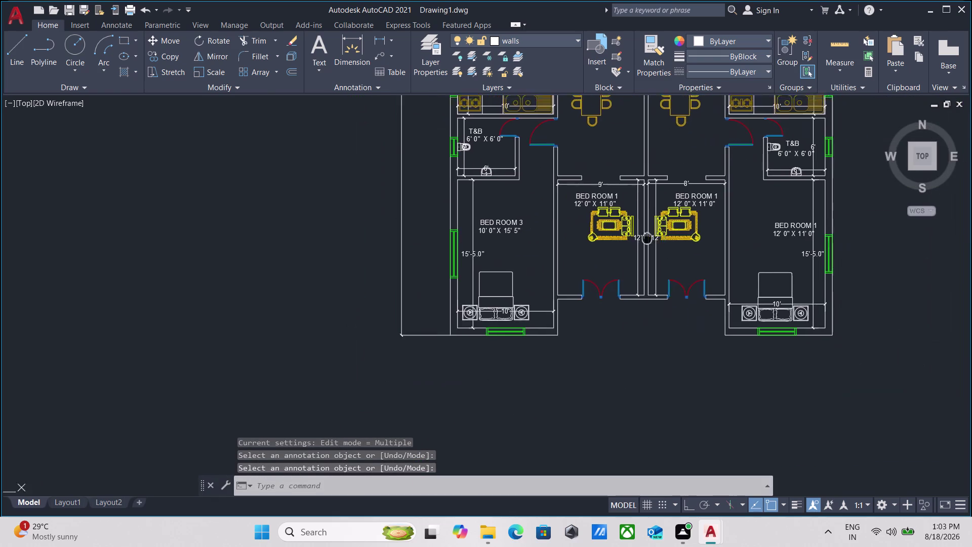
middle_drag(631, 241, 529, 259)
scroll(up, 3)
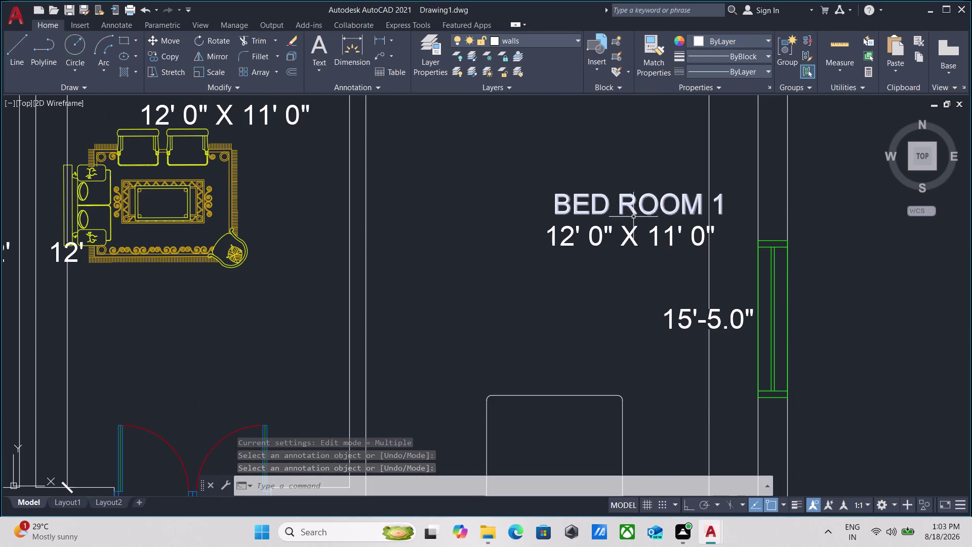
scroll(down, 3)
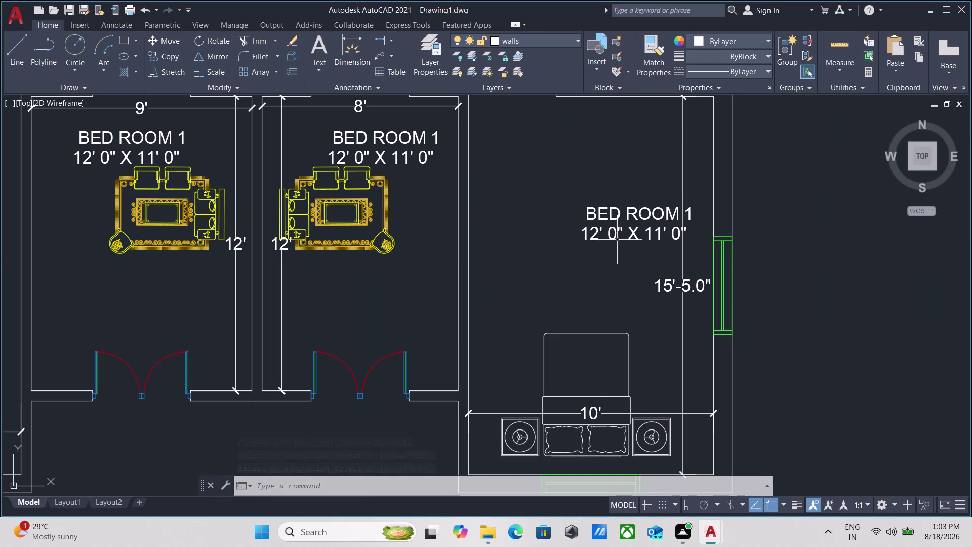
click(656, 248)
click(624, 230)
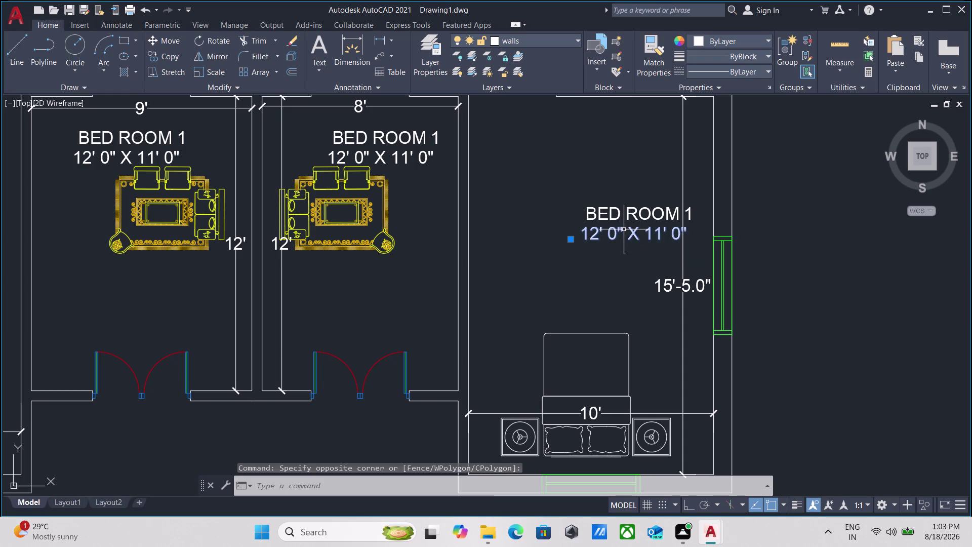
right_click(624, 230)
click(665, 284)
scroll(down, 3)
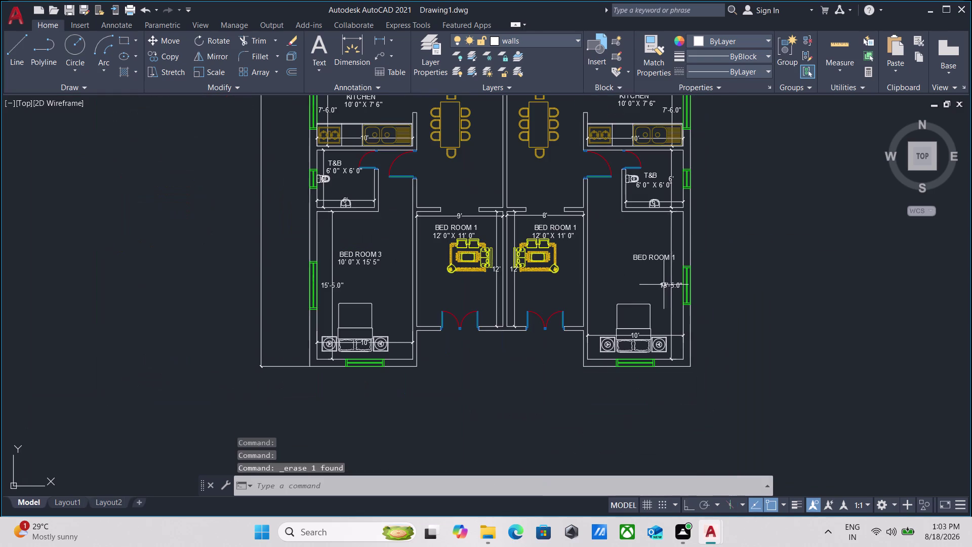
scroll(up, 3)
scroll(down, 3)
scroll(up, 3)
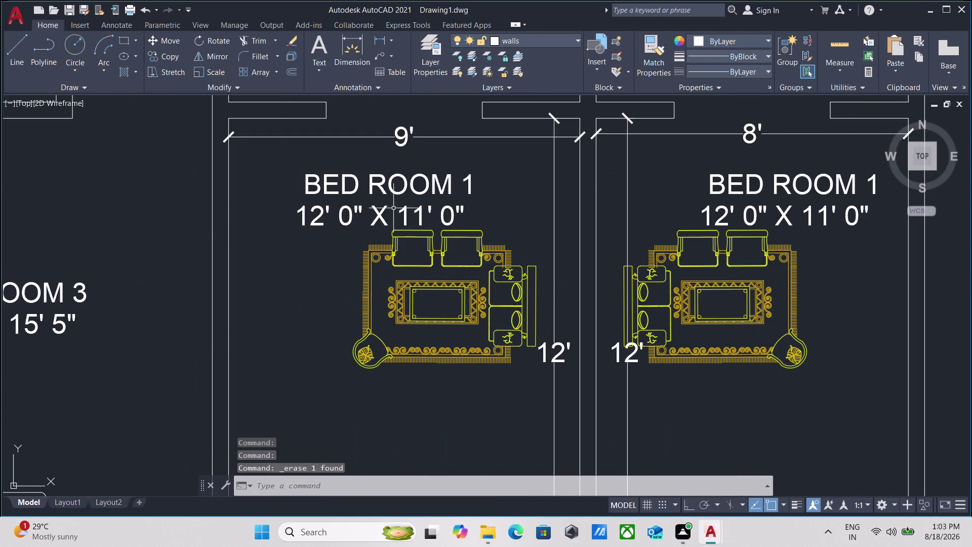
middle_drag(394, 202, 405, 279)
Replace the middle-left BED ROOM 1 label with LIVING ROOM 1.
triple_click(398, 262)
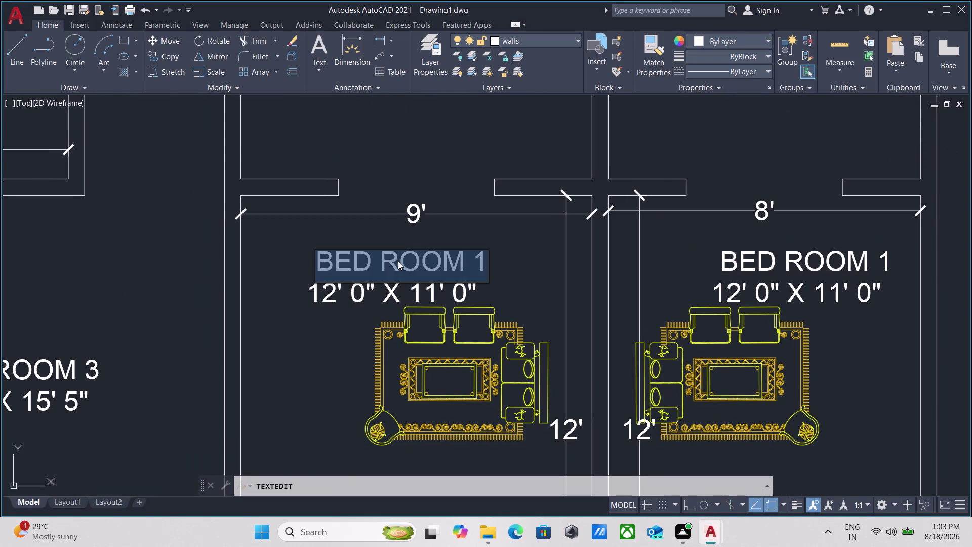
click(485, 263)
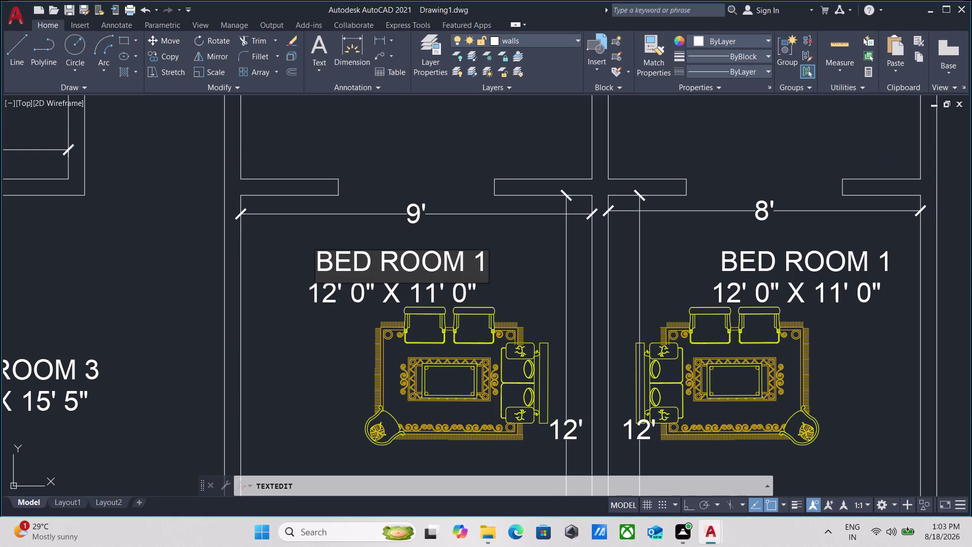
key(BackSpace)
key(BackSpace)
key(BackSpace)
key(BackSpace)
key(BackSpace)
key(BackSpace)
key(BackSpace)
key(BackSpace)
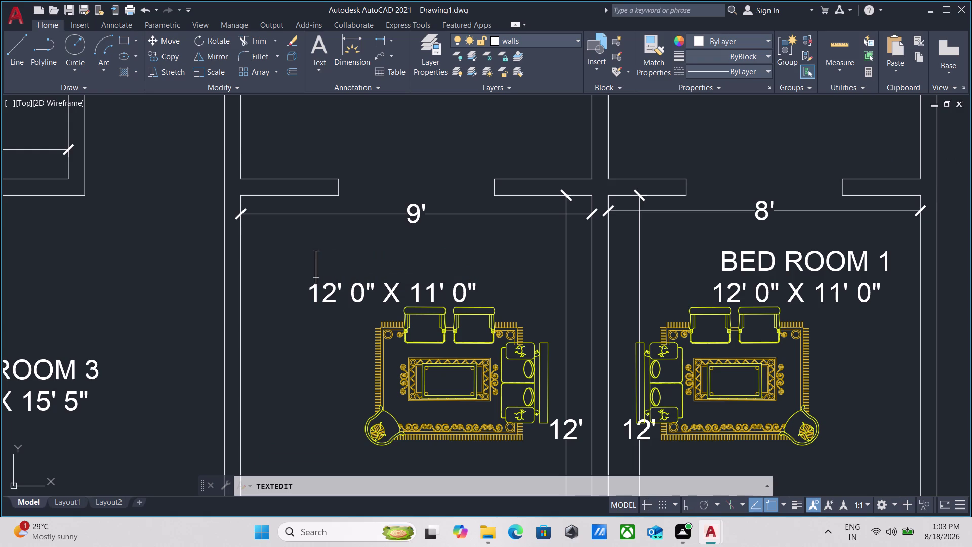
key(l)
text(IVI)
text(NG)
key(space)
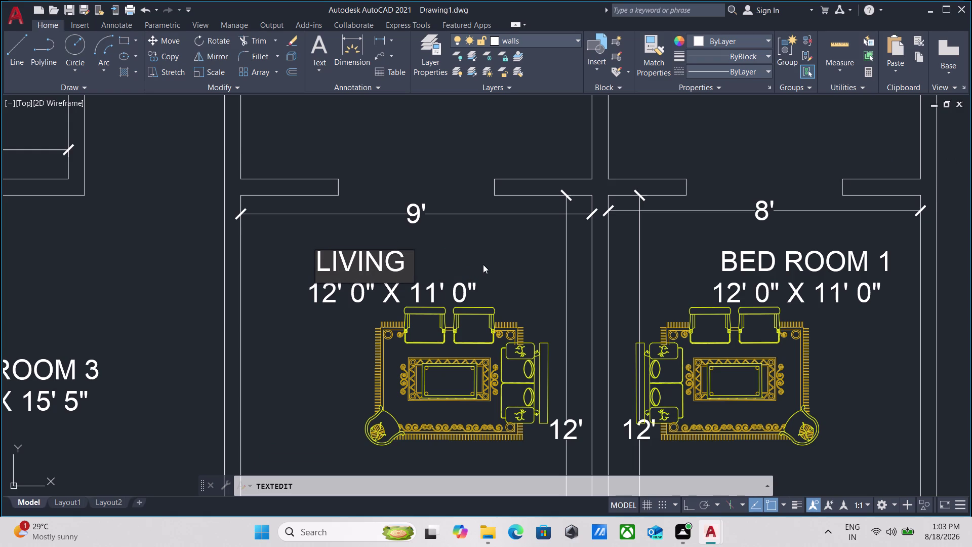
text(ROOM)
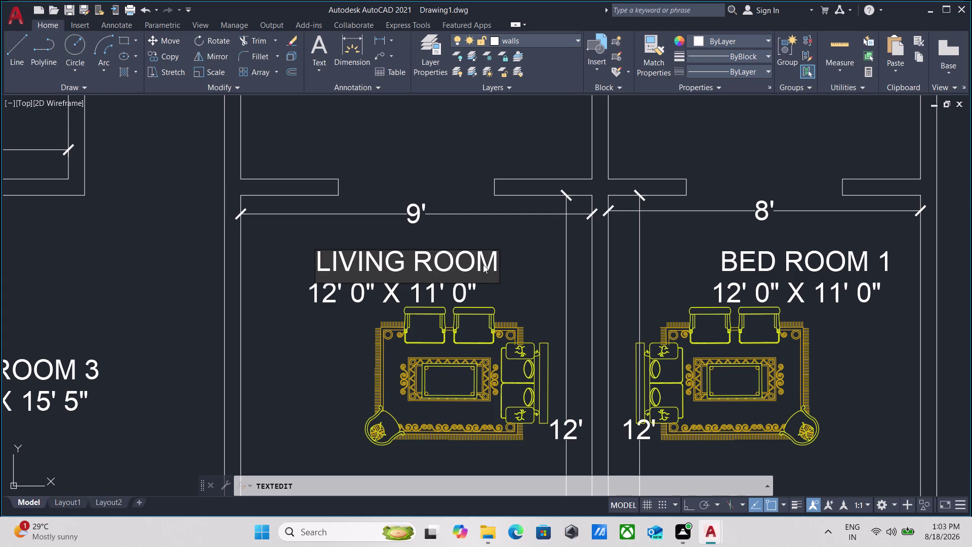
key(space)
text(Q)
key(BackSpace)
key(1)
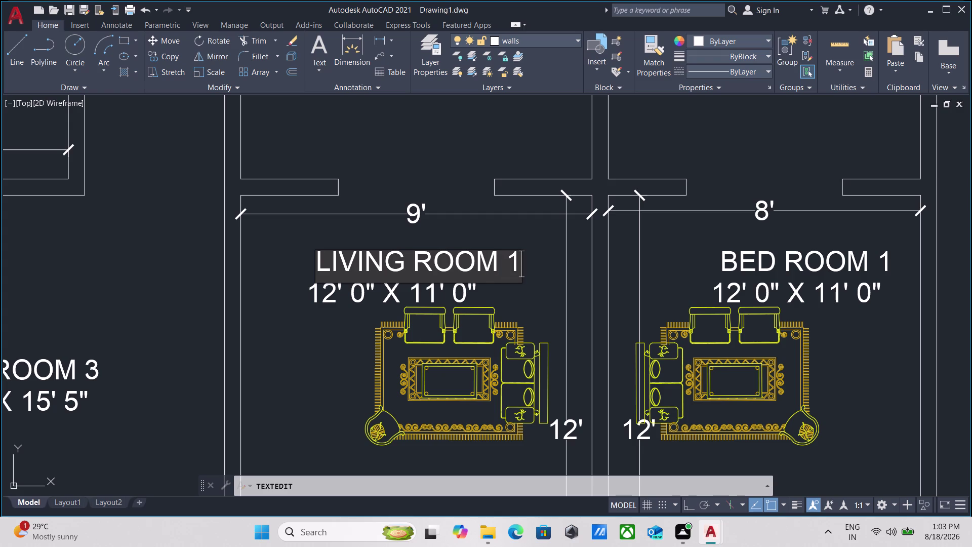
key(Return)
key(Return)
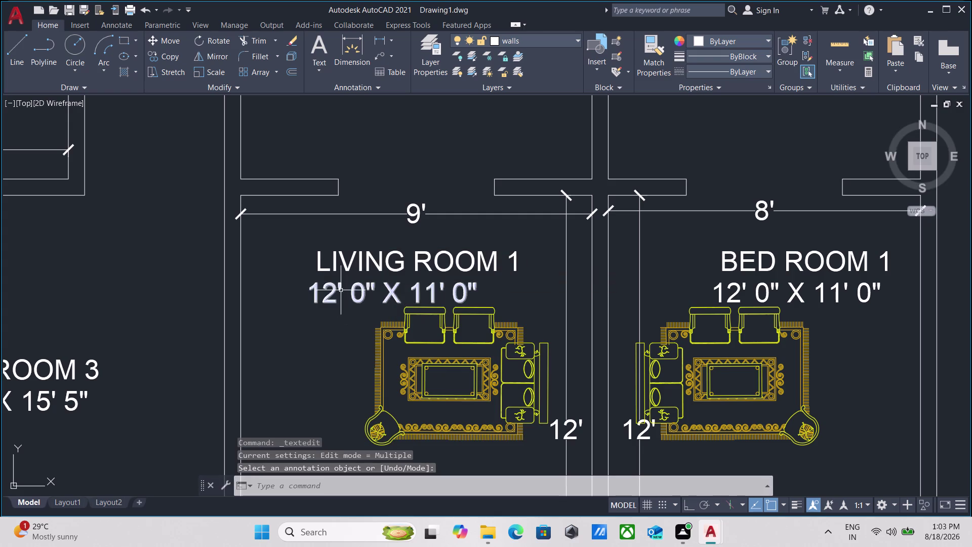
Retype the room's size text as 9' 0" X 12' 0".
double_click(327, 292)
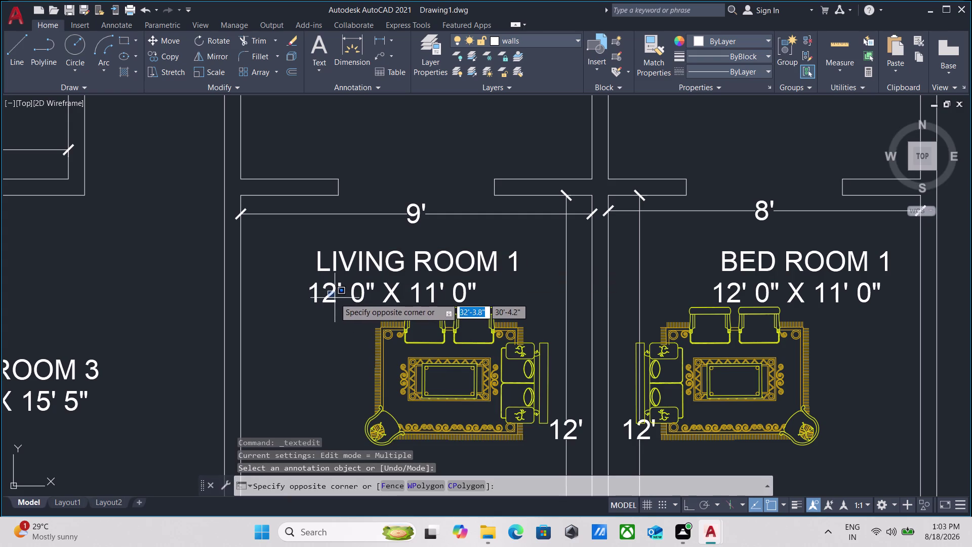
key(Escape)
double_click(331, 299)
double_click(326, 296)
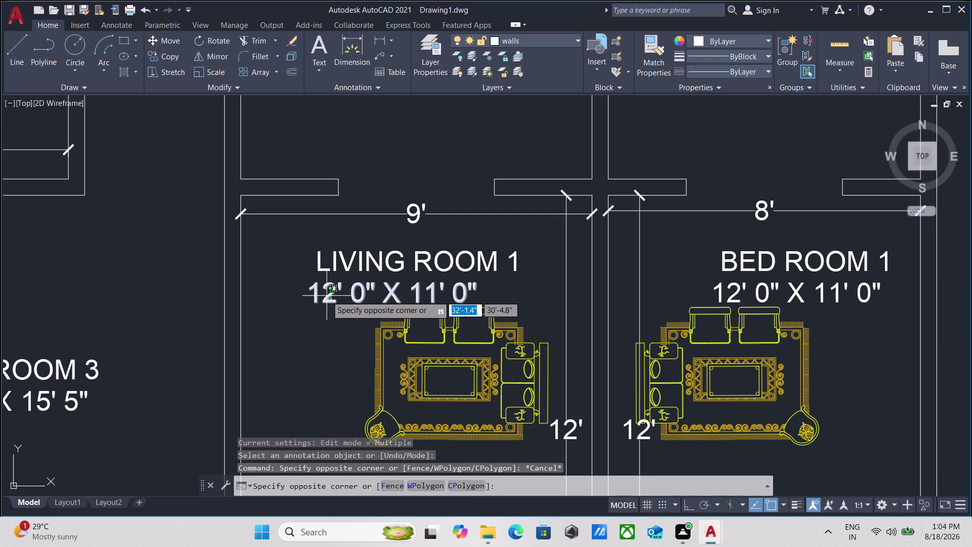
scroll(down, 3)
scroll(up, 3)
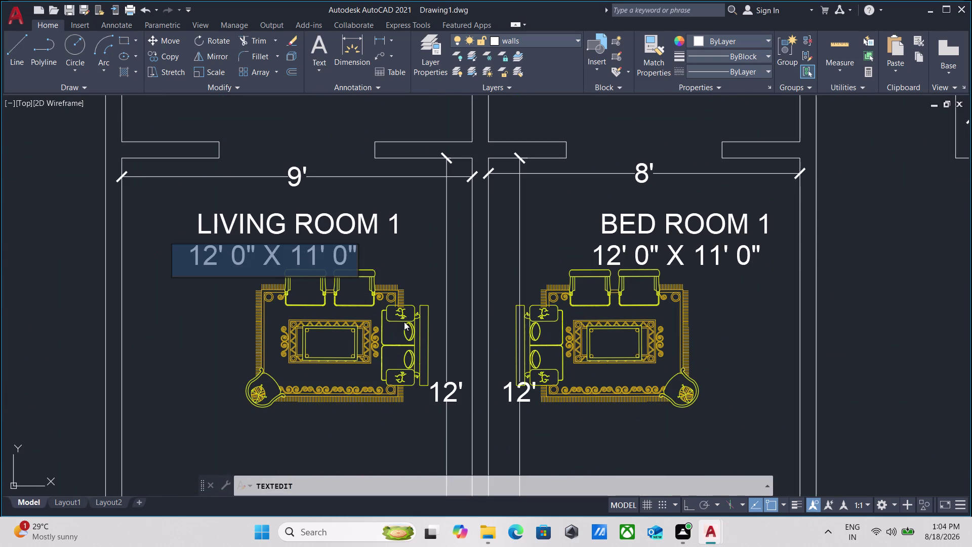
text(9')
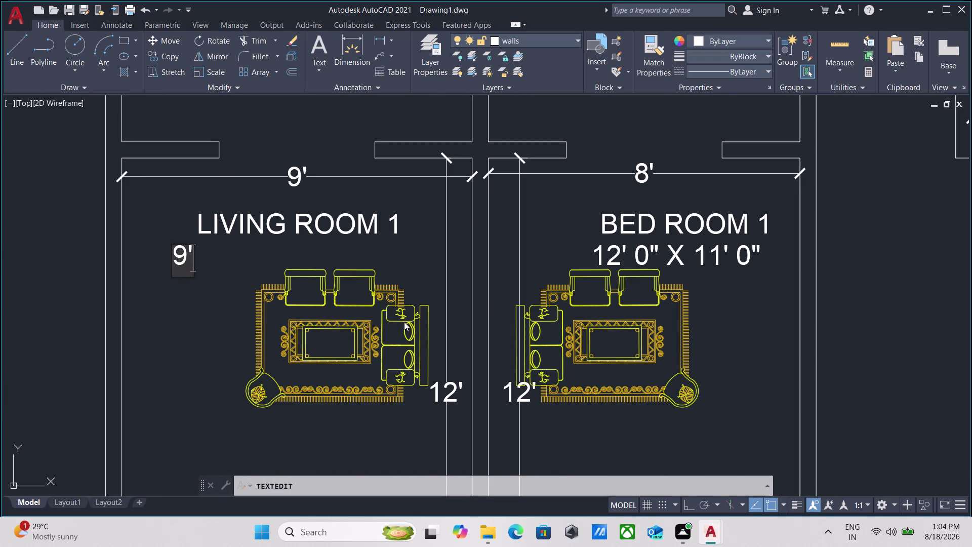
key(space)
text(O)
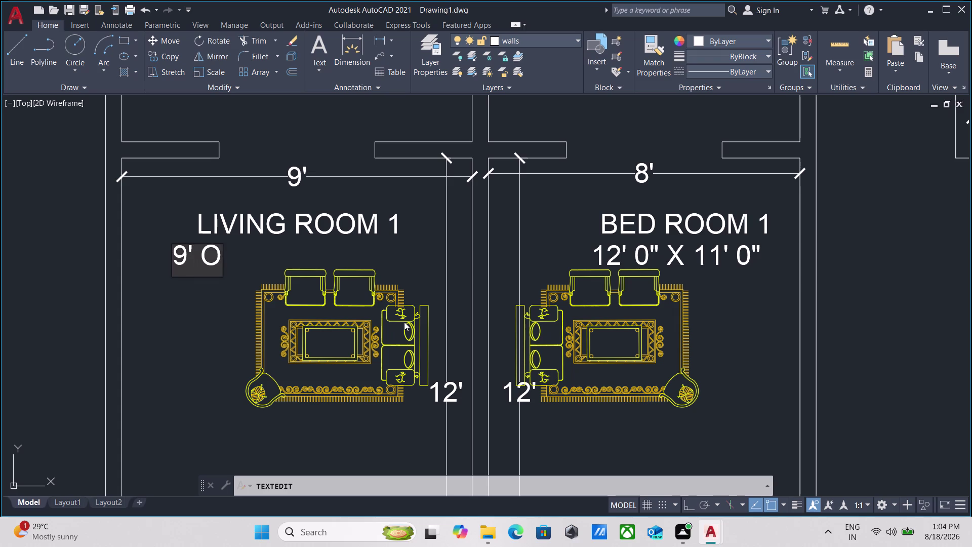
key(BackSpace)
key(0)
text(")
key(space)
text(X)
key(space)
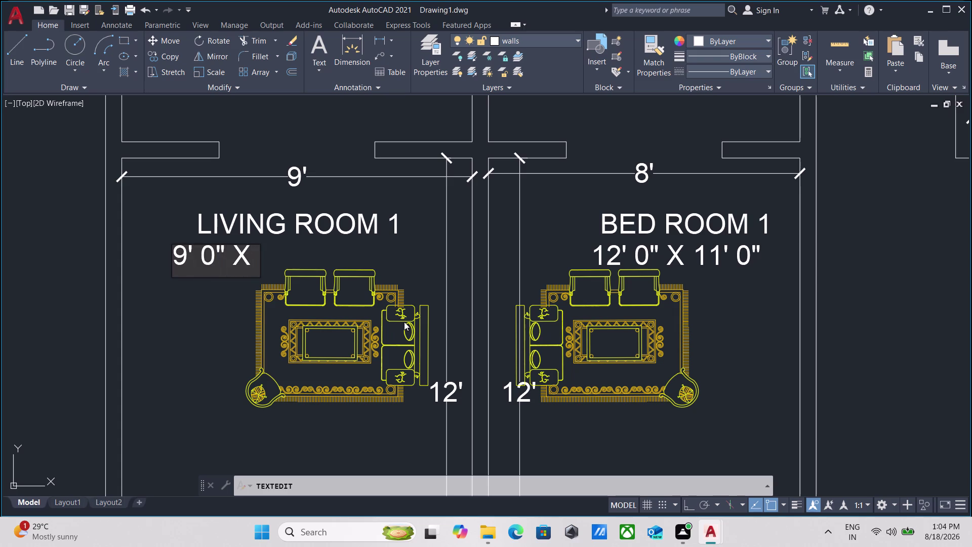
scroll(down, 3)
scroll(up, 3)
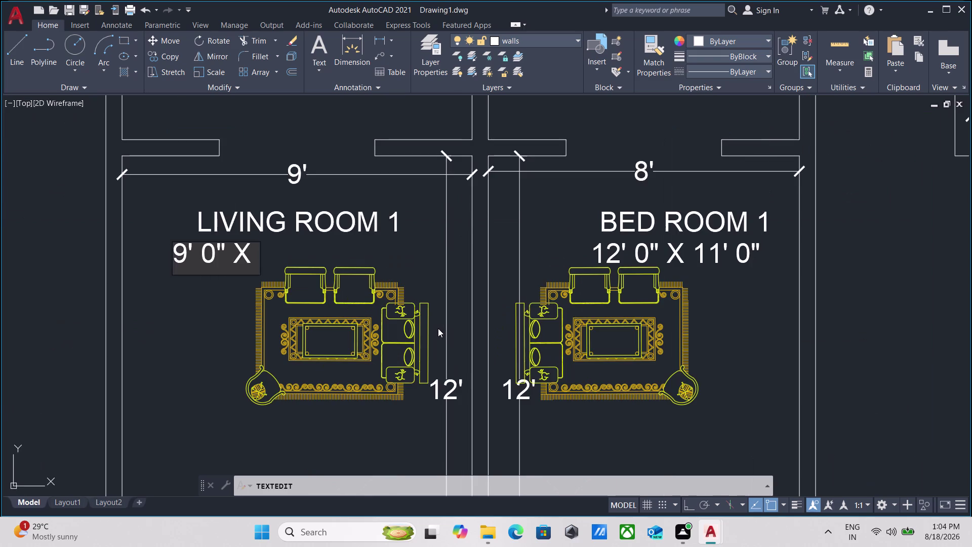
scroll(down, 3)
text(12)
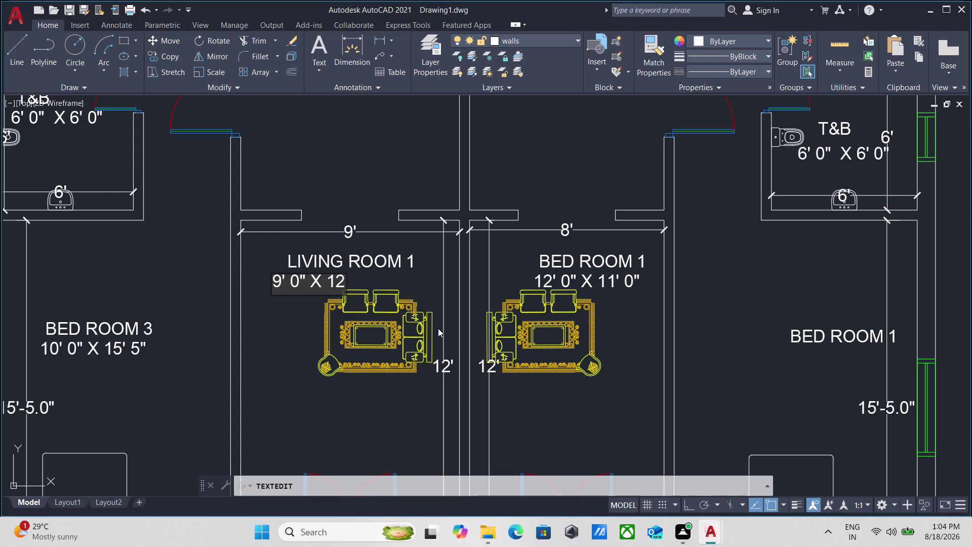
text(')
key(space)
key(0)
key(shift+quotedbl)
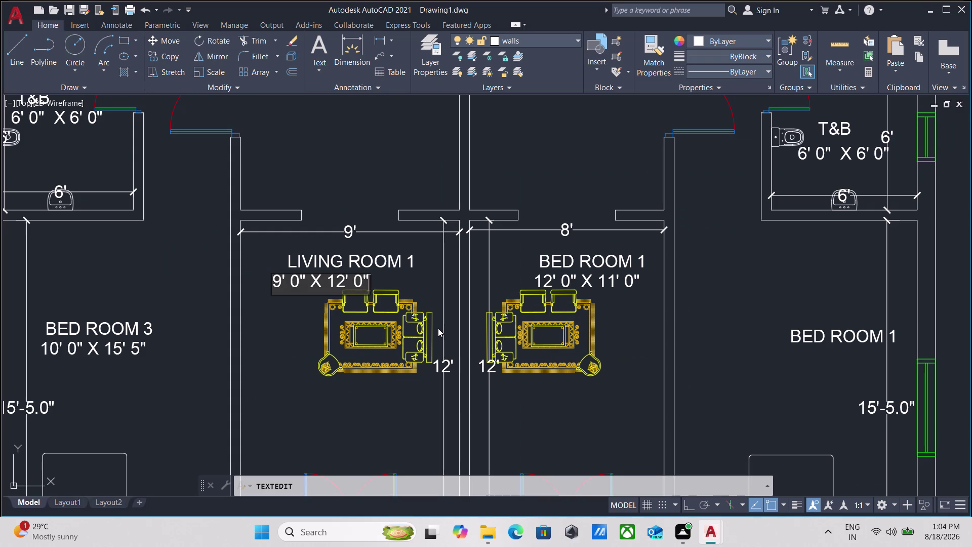
key(Return)
key(Return)
scroll(up, 3)
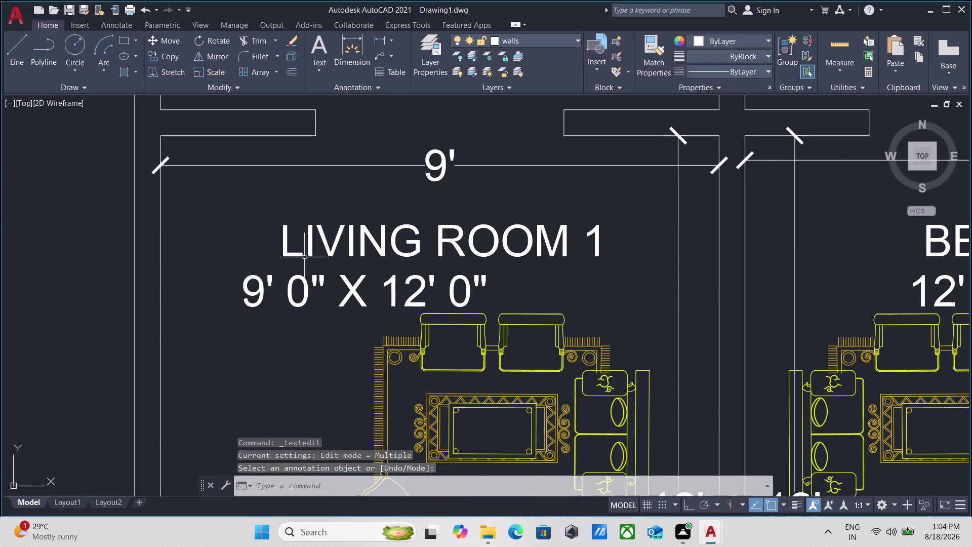
Shift the LIVING ROOM 1 label slightly to the left.
scroll(down, 3)
middle_drag(365, 243, 369, 258)
click(488, 273)
click(467, 257)
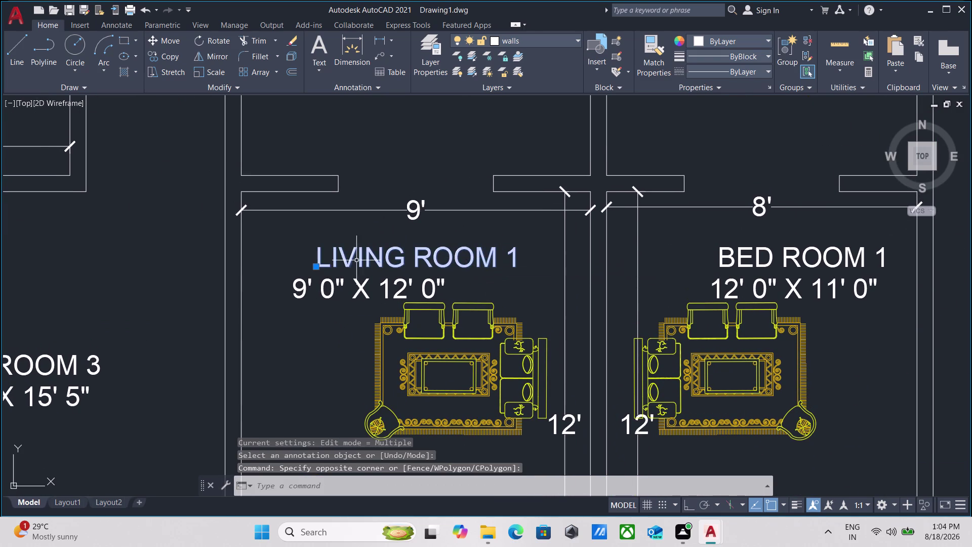
click(317, 266)
click(280, 265)
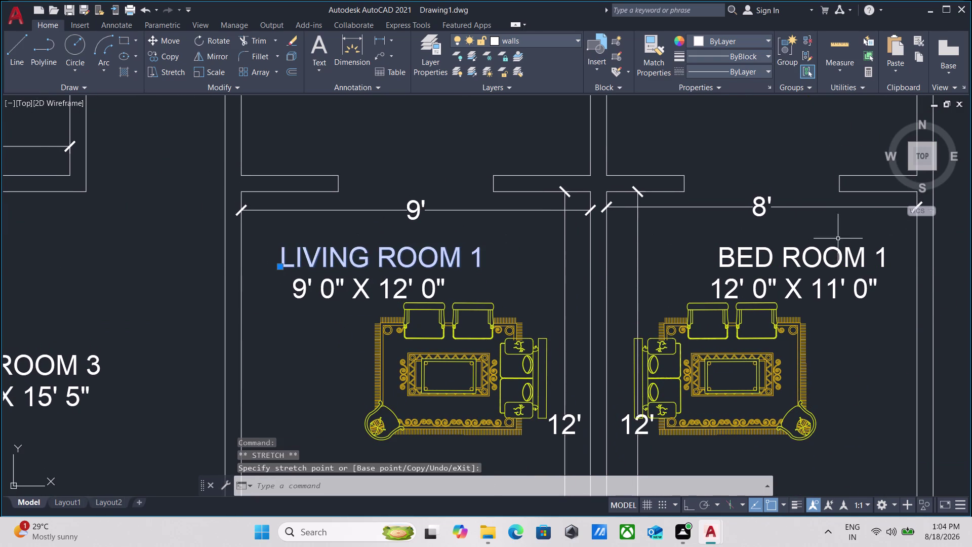
Undo an accidental erase, then clear the right unit's BED ROOM 1 label via the right-click menu.
drag(874, 232, 869, 235)
click(823, 294)
right_click(675, 253)
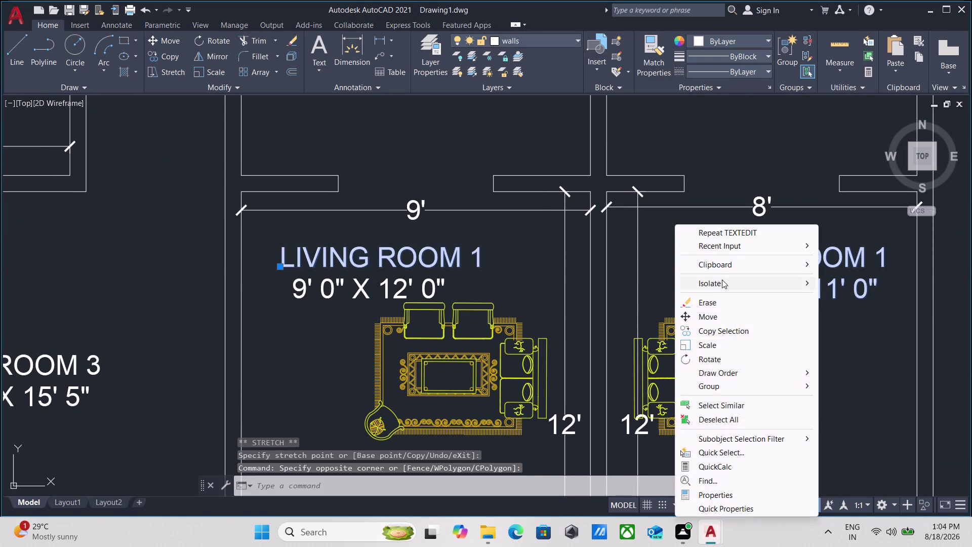
click(712, 301)
key(ctrl+z)
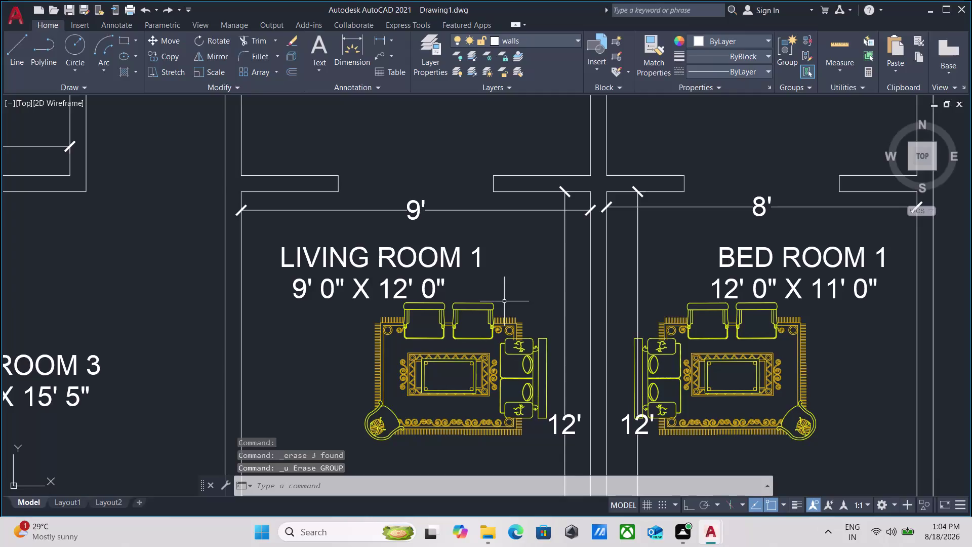
click(811, 237)
click(778, 284)
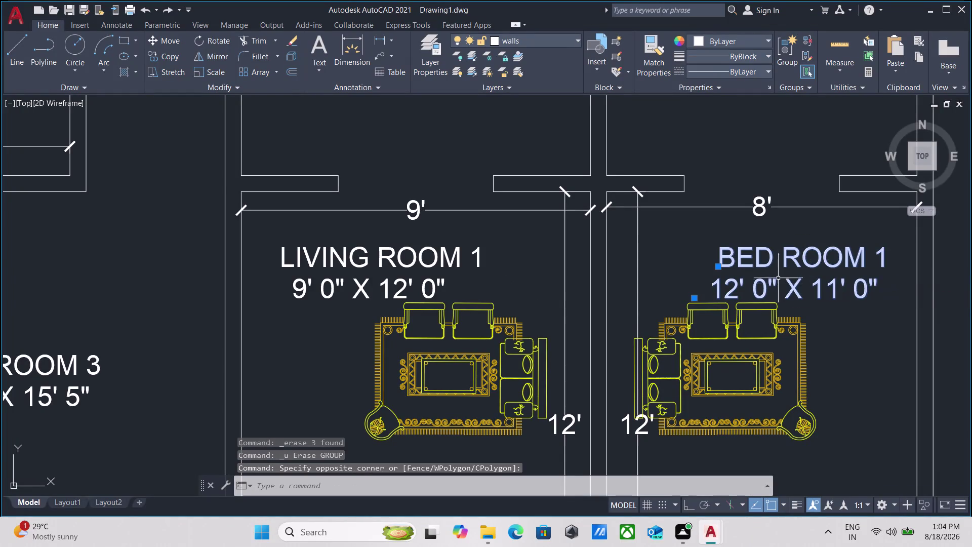
right_click(777, 269)
click(816, 305)
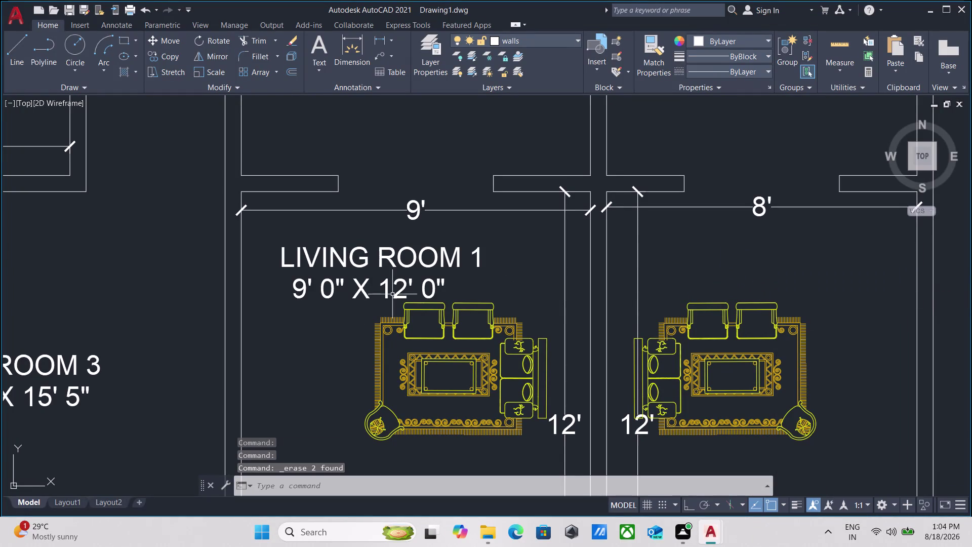
Copy the living room name and size text into the right unit's living room.
click(333, 305)
click(314, 256)
key(c)
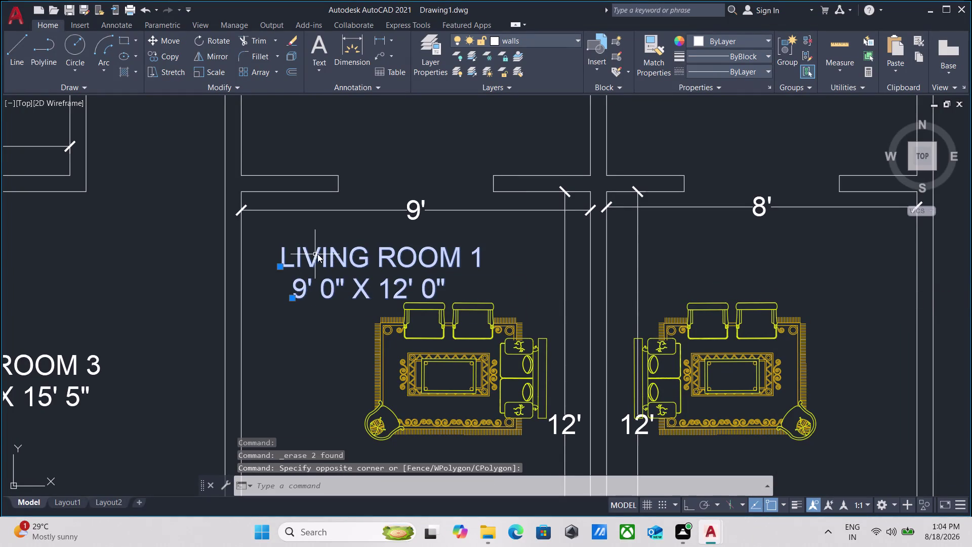
key(o)
key(Return)
click(284, 266)
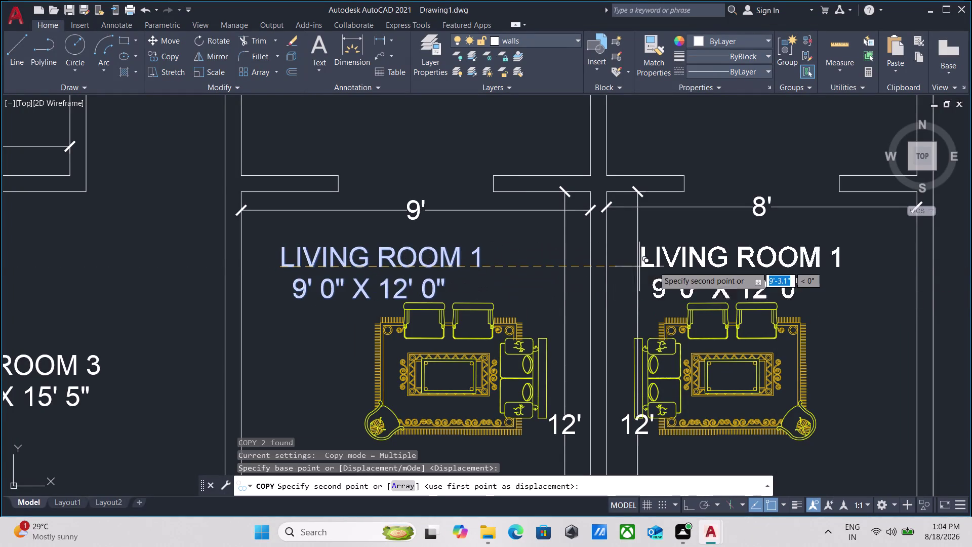
click(666, 266)
key(Escape)
scroll(up, 3)
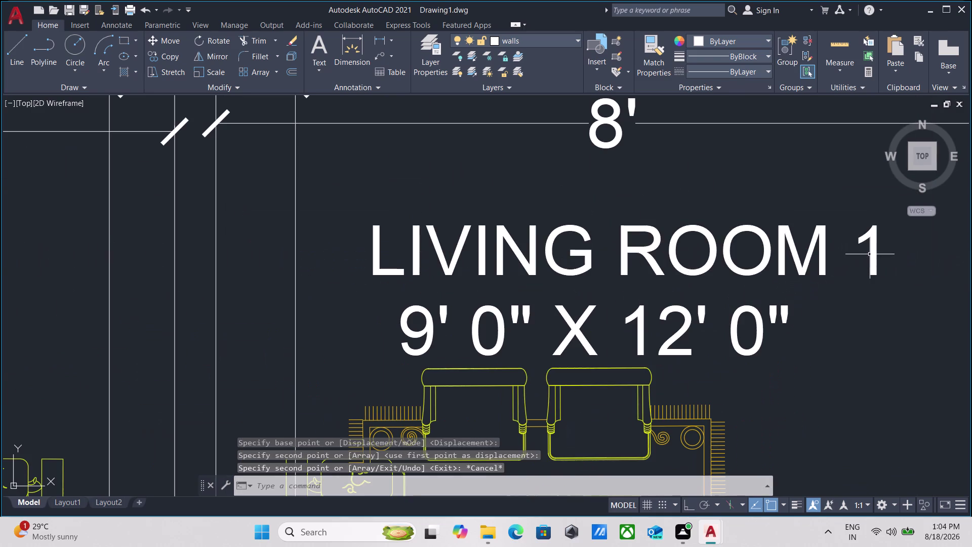
Change the copied label's number so it reads LIVING ROOM 2.
double_click(870, 254)
click(872, 250)
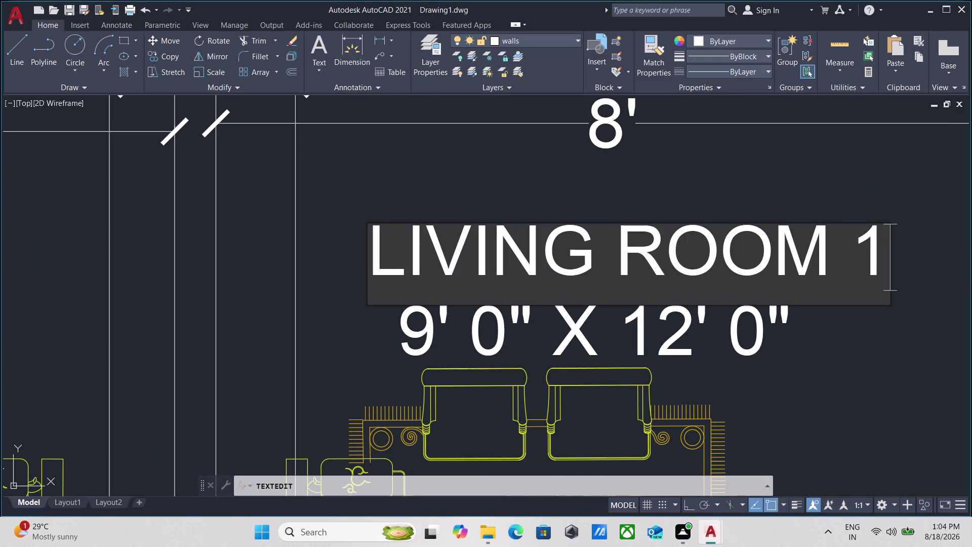
key(BackSpace)
key(2)
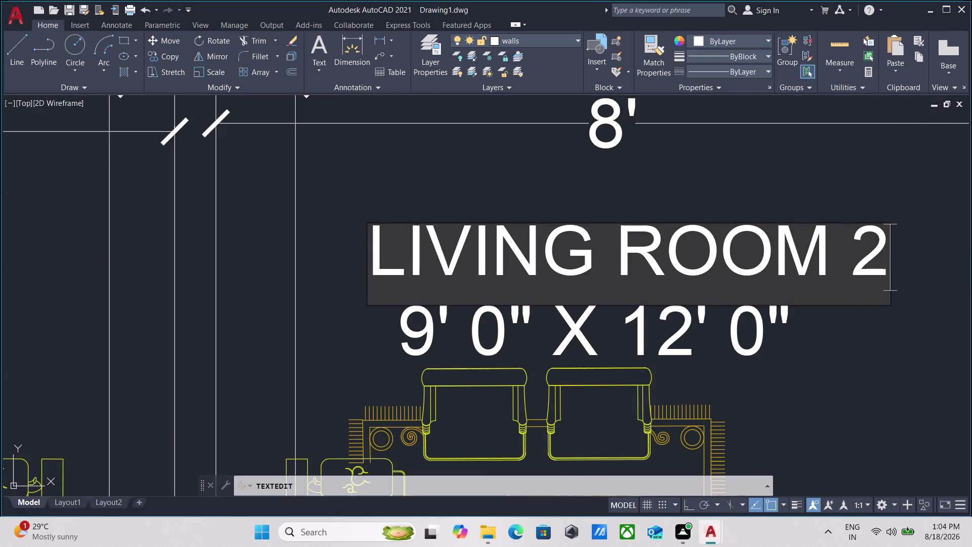
key(Return)
key(Return)
scroll(down, 3)
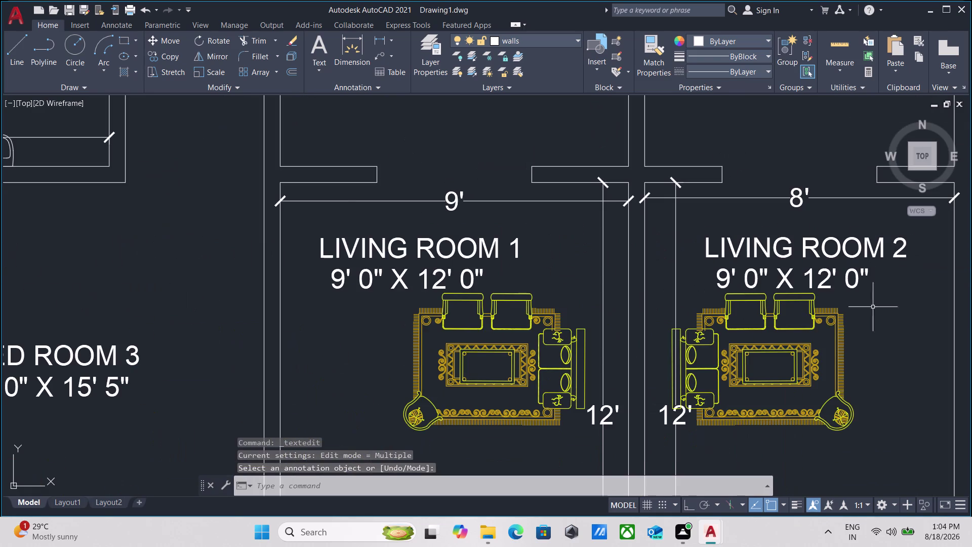
Edit Living Room 2's size note from 9' 0" X 12' 0" to 8' 0" X 12' 0".
scroll(up, 3)
key(Escape)
middle_drag(768, 284, 702, 310)
scroll(up, 3)
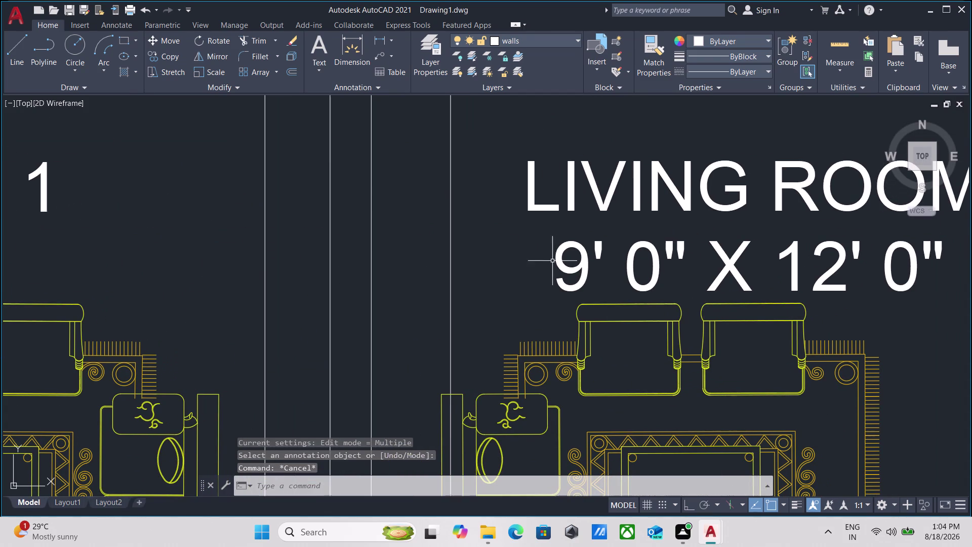
double_click(575, 265)
key(Escape)
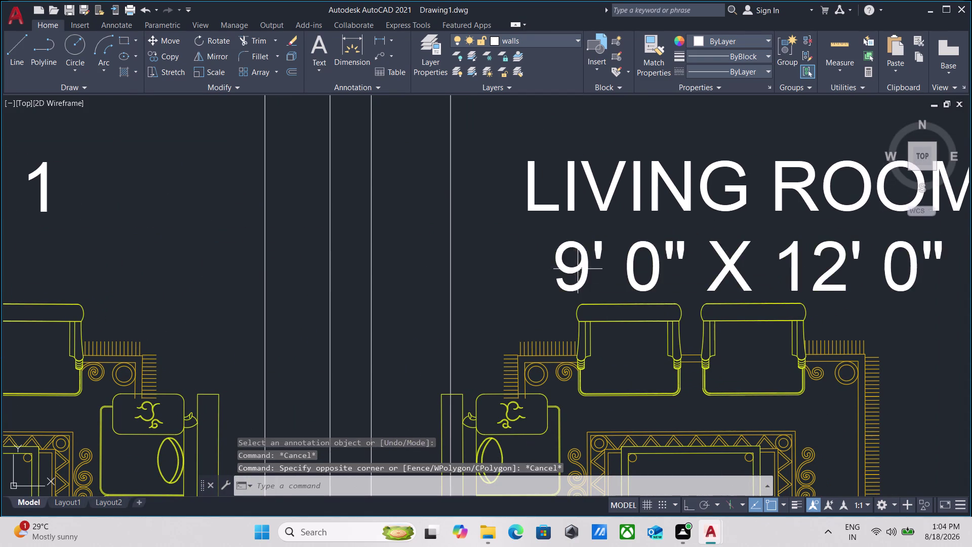
double_click(587, 269)
click(585, 268)
click(586, 268)
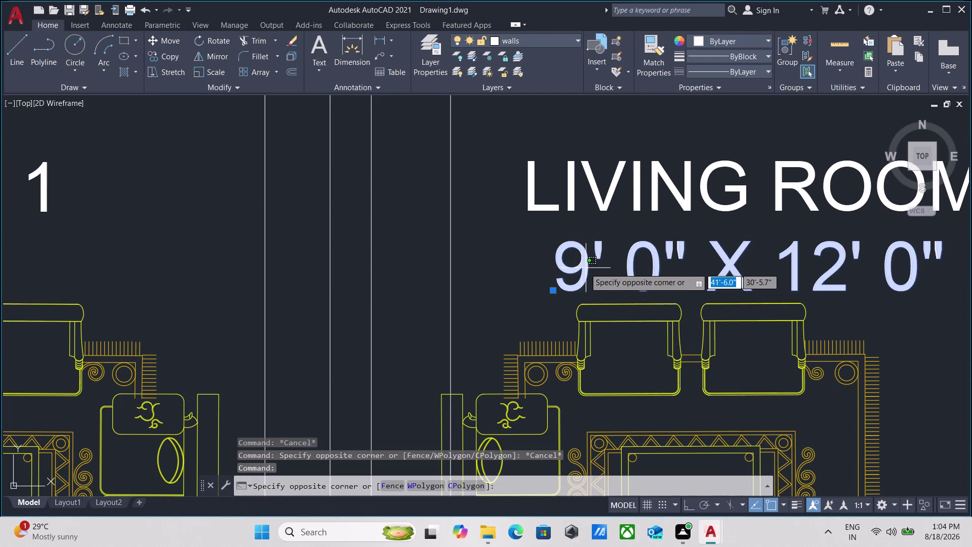
key(Escape)
triple_click(587, 273)
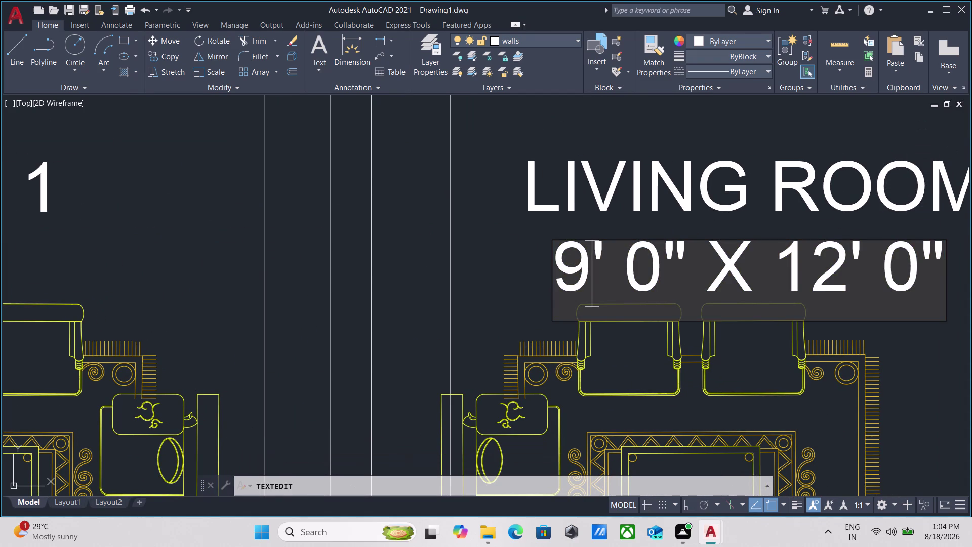
key(BackSpace)
key(8)
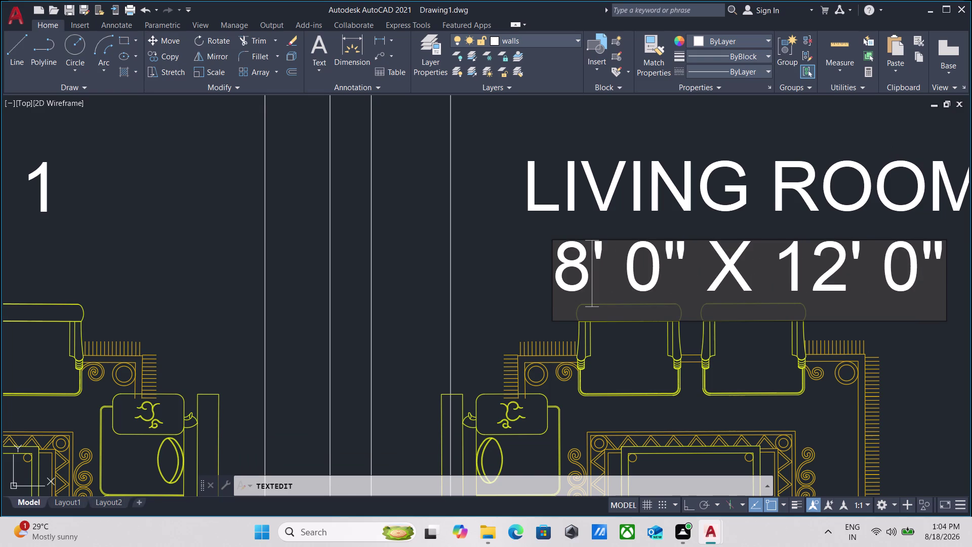
key(Return)
key(Return)
Pan and zoom across the floor plan to view both units.
scroll(down, 3)
scroll(down, 3)
middle_drag(600, 377, 622, 338)
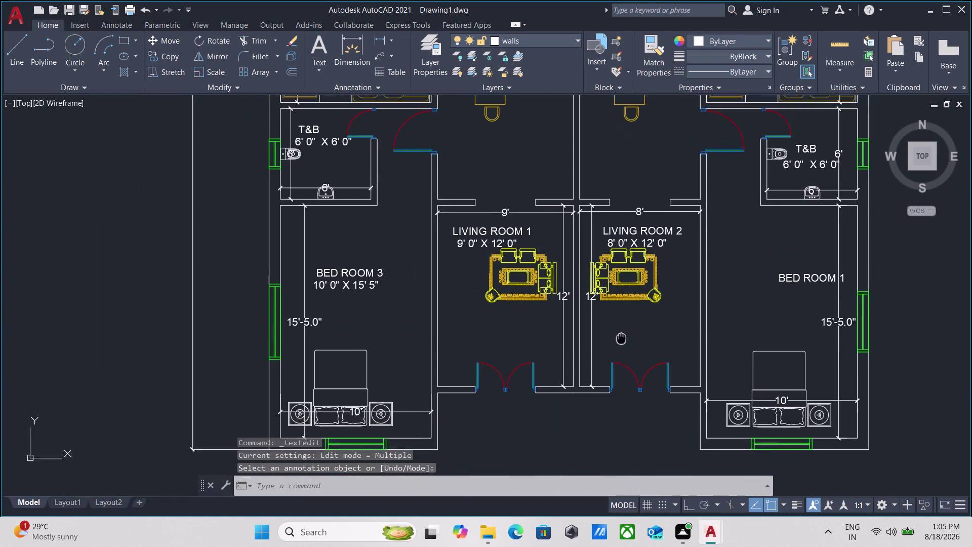
middle_drag(622, 339, 640, 305)
scroll(down, 3)
middle_drag(596, 362, 603, 389)
scroll(up, 3)
middle_drag(442, 330, 443, 334)
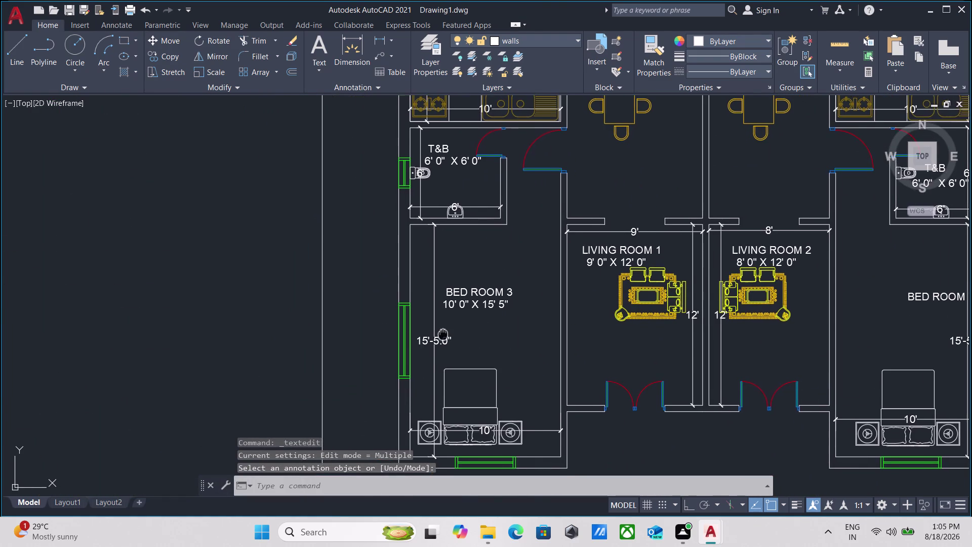
middle_drag(443, 335, 443, 337)
scroll(up, 3)
middle_drag(475, 336, 361, 341)
scroll(down, 3)
scroll(up, 3)
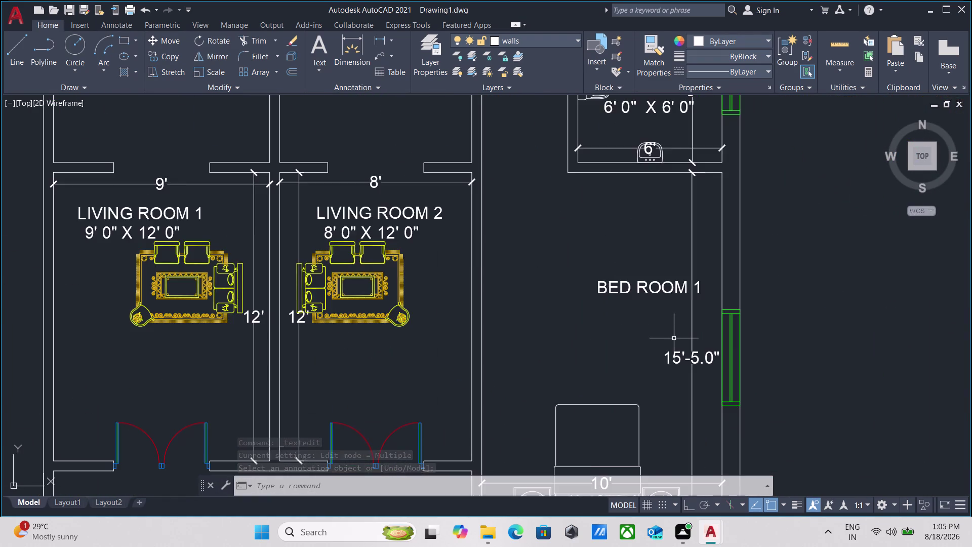
scroll(down, 3)
middle_drag(674, 338, 600, 335)
scroll(down, 3)
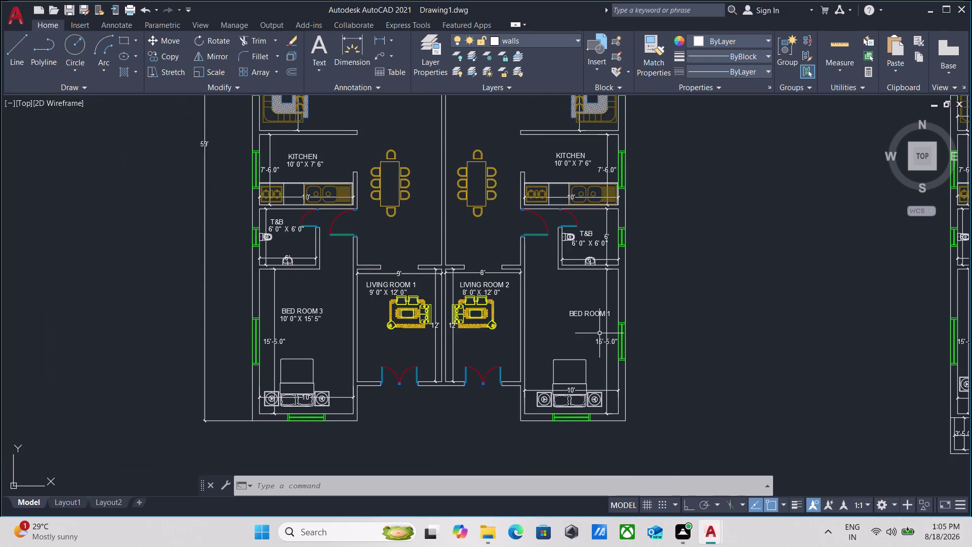
scroll(up, 3)
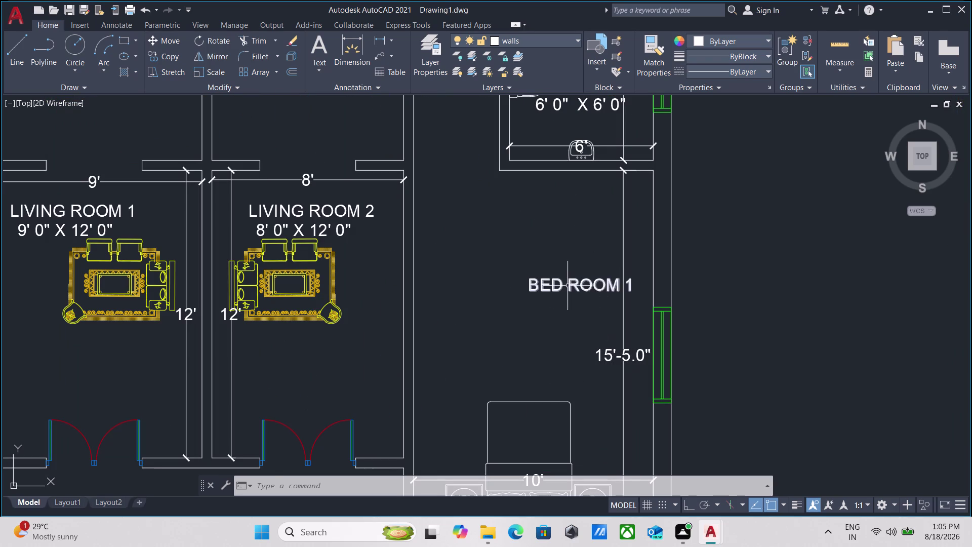
Copy the BED ROOM 1 label below itself, then erase the stray duplicate label.
click(567, 285)
scroll(up, 3)
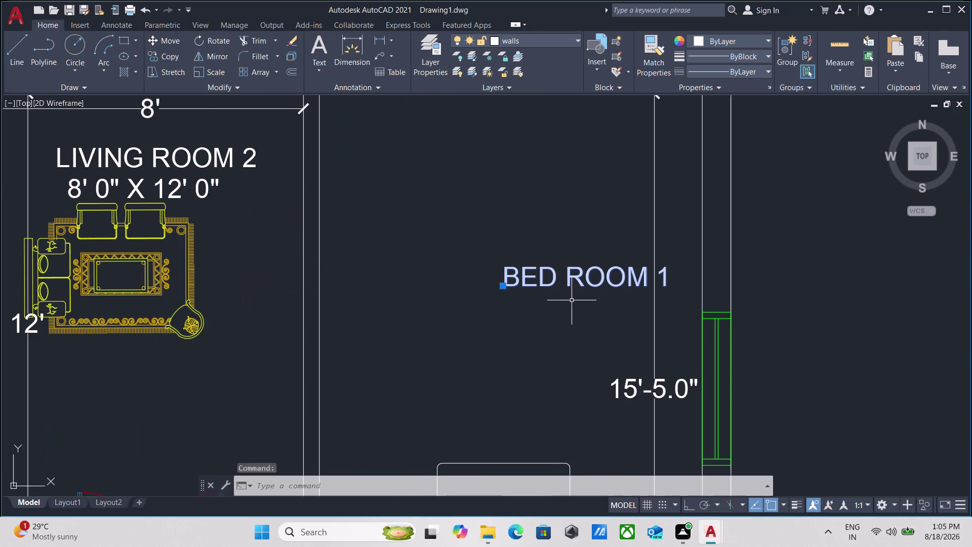
text(CO)
key(Return)
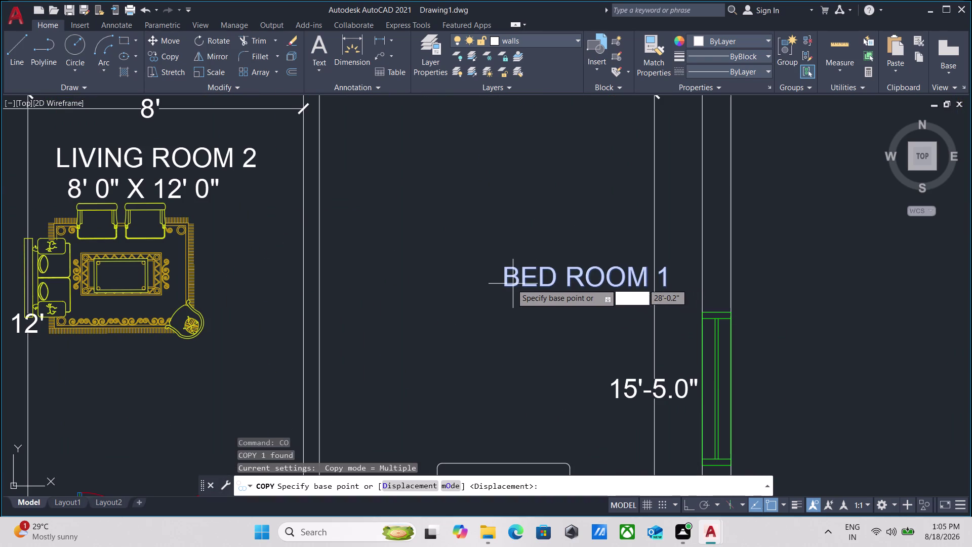
click(503, 286)
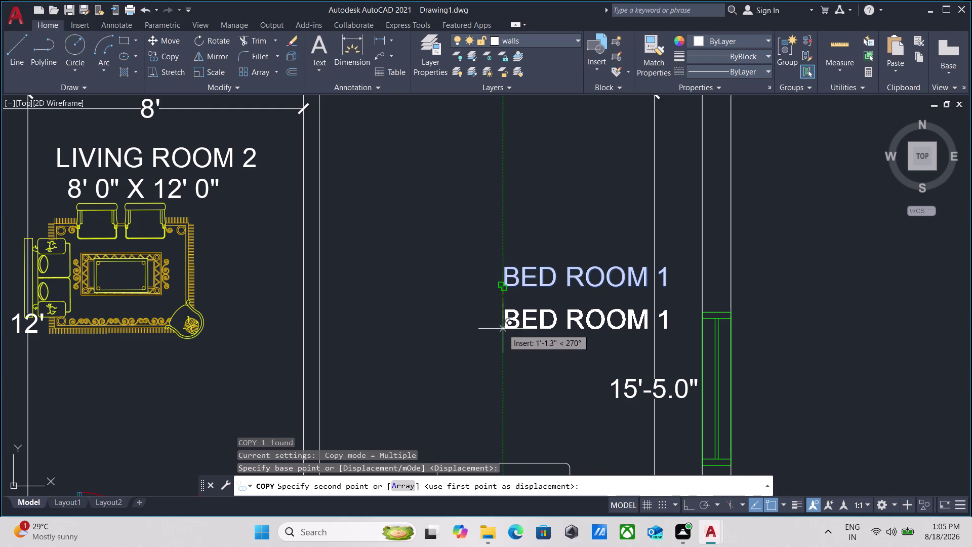
click(503, 322)
key(Escape)
scroll(down, 3)
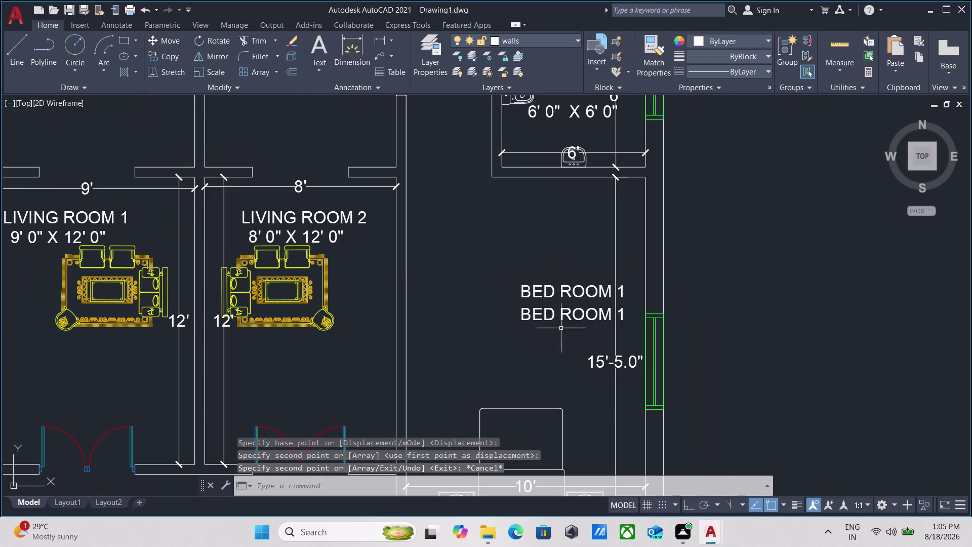
scroll(down, 3)
middle_drag(571, 340, 577, 344)
scroll(up, 3)
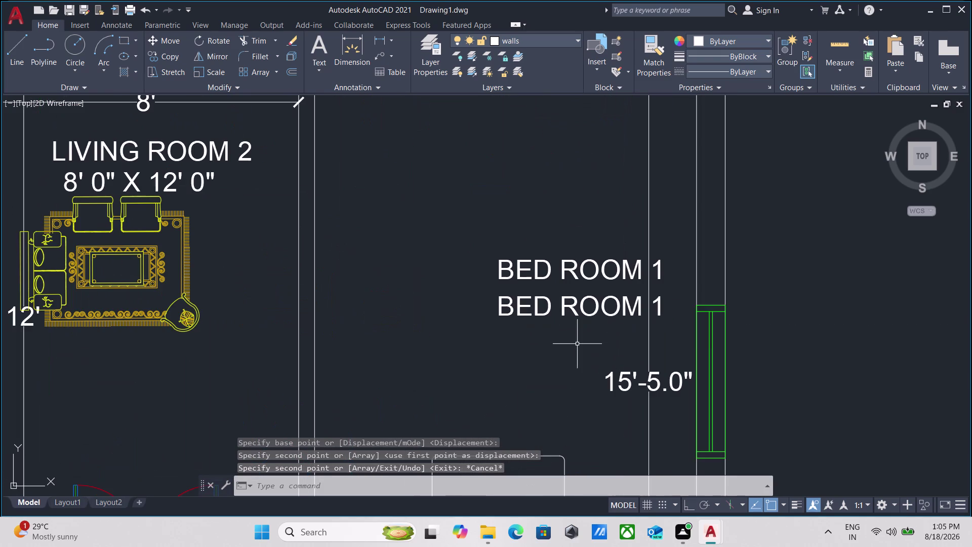
click(578, 344)
click(524, 305)
right_click(523, 305)
click(560, 285)
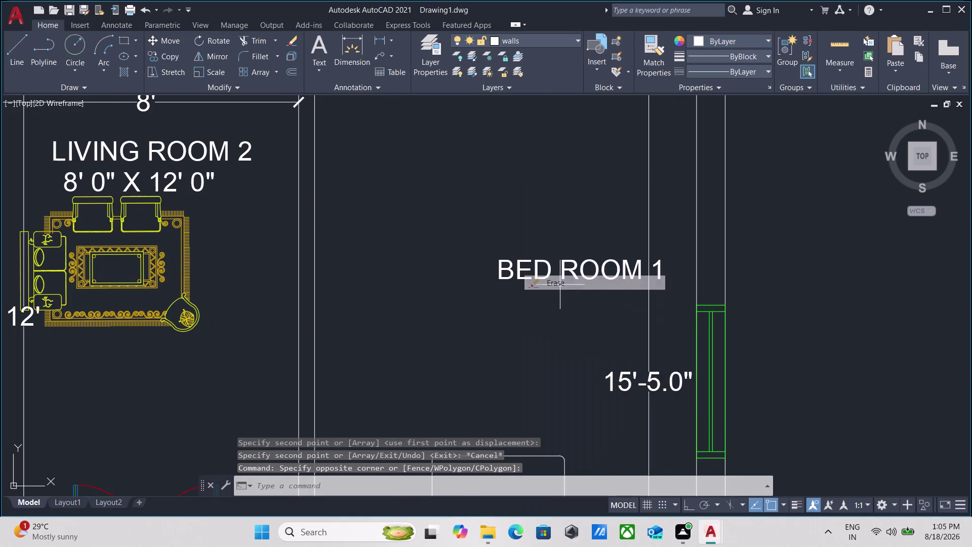
Copy Bed Room 3's 10' 0" X 15' 5" size note under the right unit's BED ROOM 1.
scroll(down, 3)
scroll(up, 3)
middle_drag(279, 289, 301, 338)
click(345, 335)
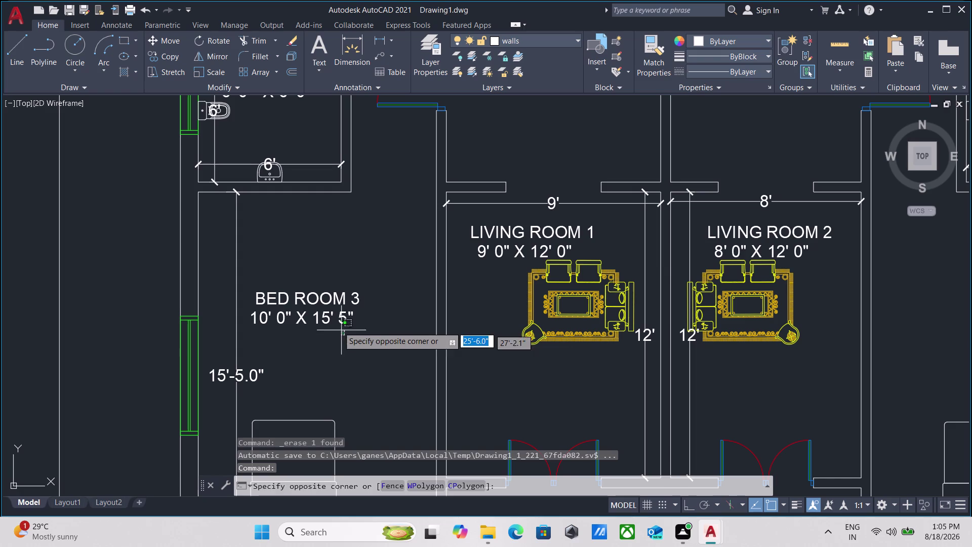
click(333, 323)
text(CO)
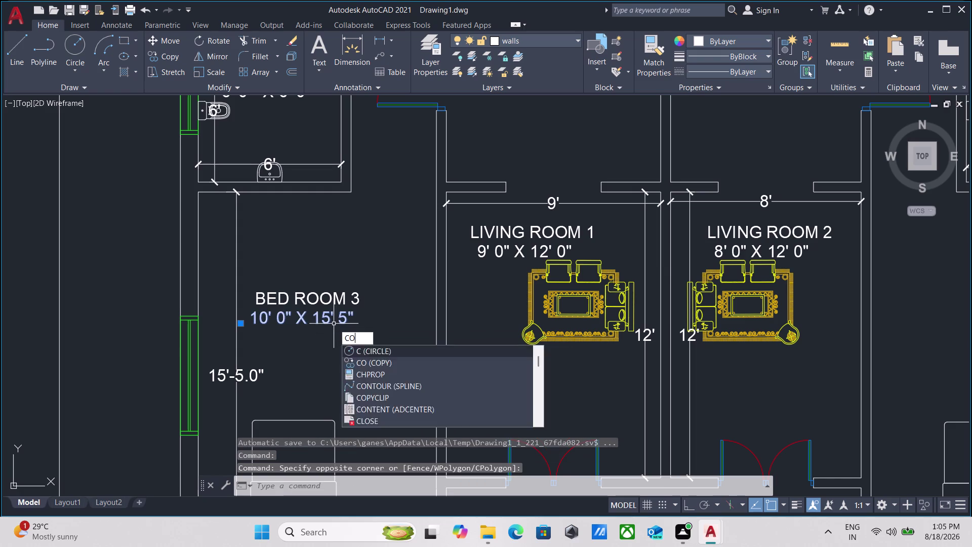
key(Return)
click(255, 321)
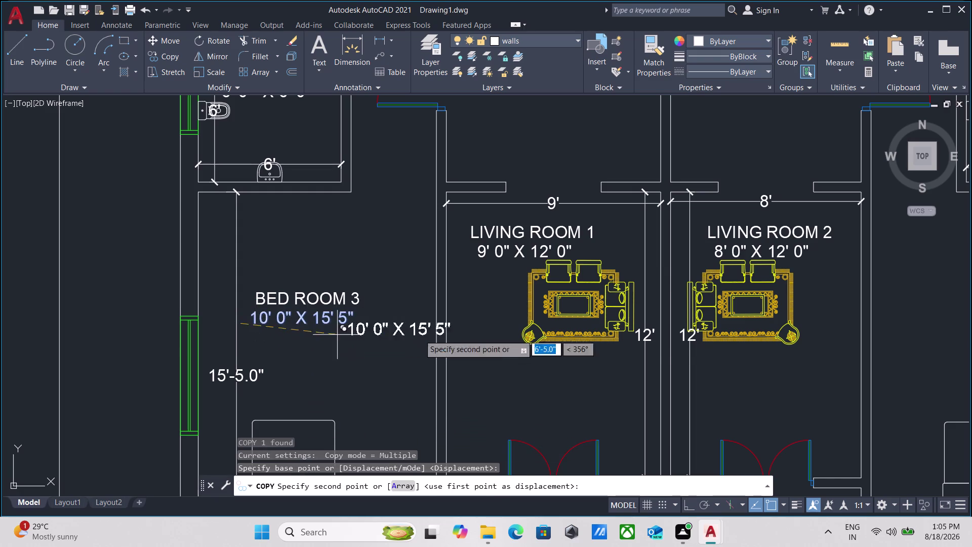
scroll(down, 3)
middle_drag(542, 335, 323, 336)
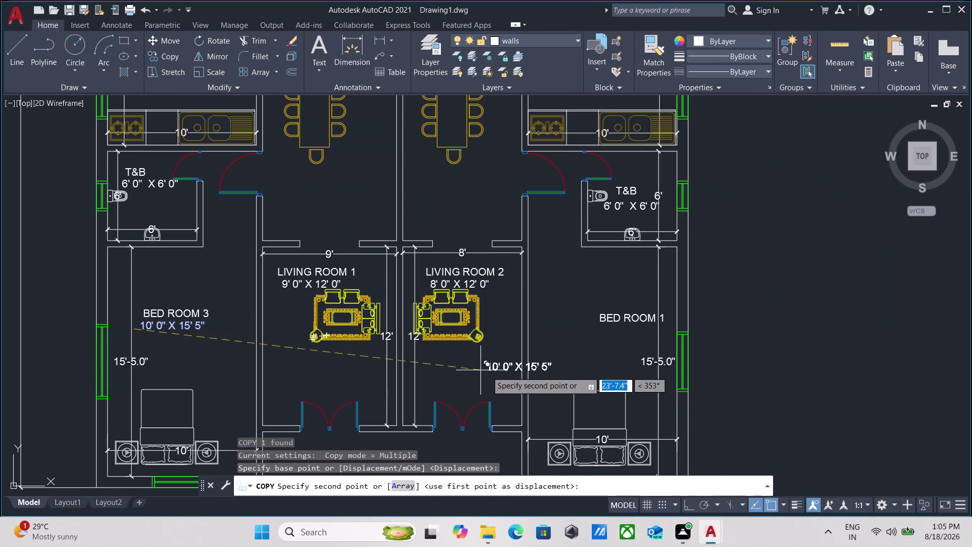
scroll(up, 3)
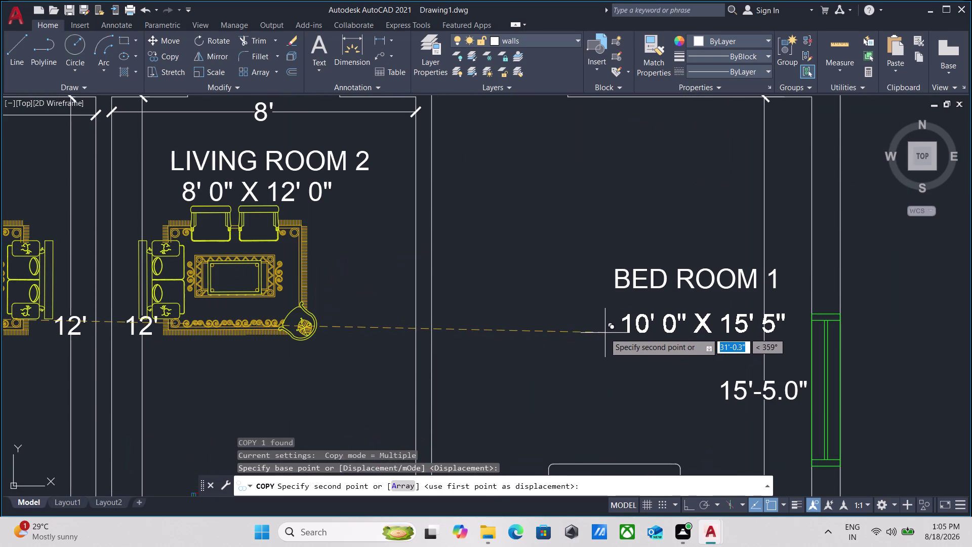
click(599, 334)
scroll(down, 3)
key(Escape)
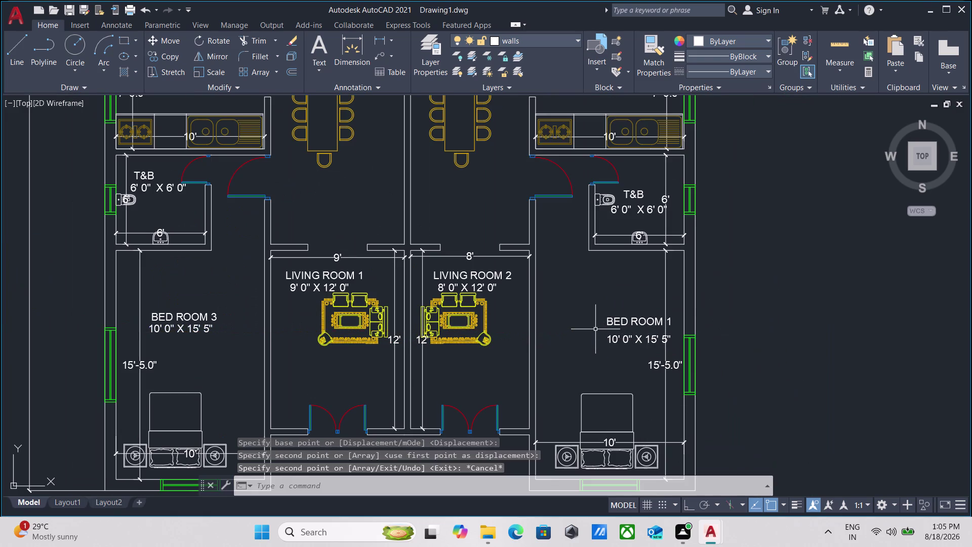
scroll(up, 3)
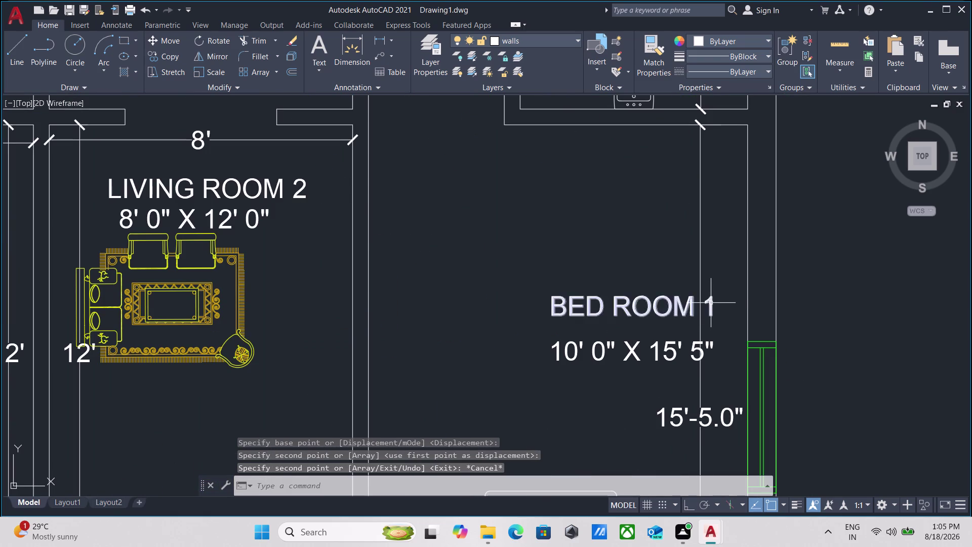
Rename the BED ROOM 1 label to BED ROOM 4.
double_click(711, 303)
click(711, 303)
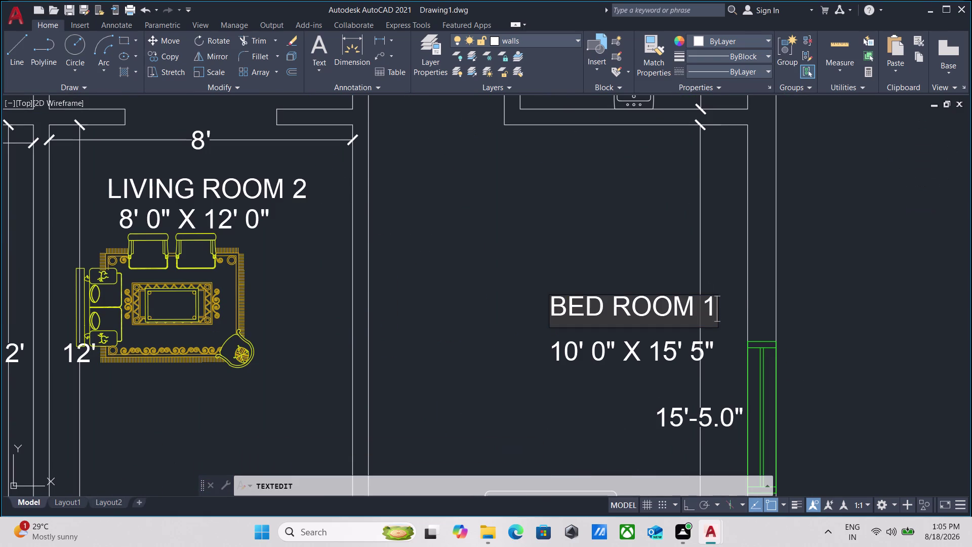
key(BackSpace)
key(4)
key(Return)
scroll(down, 3)
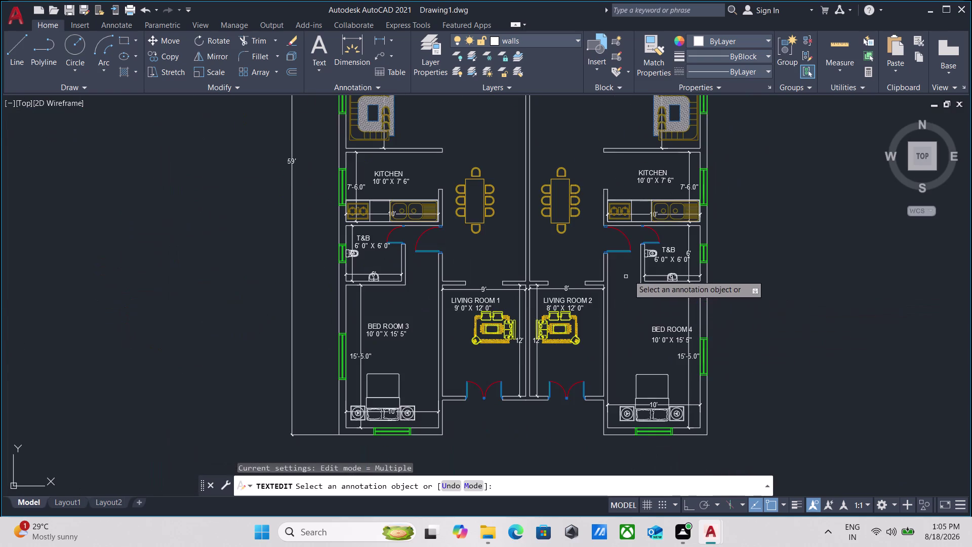
scroll(up, 3)
key(Escape)
scroll(down, 3)
scroll(up, 3)
scroll(down, 3)
middle_drag(542, 242, 539, 339)
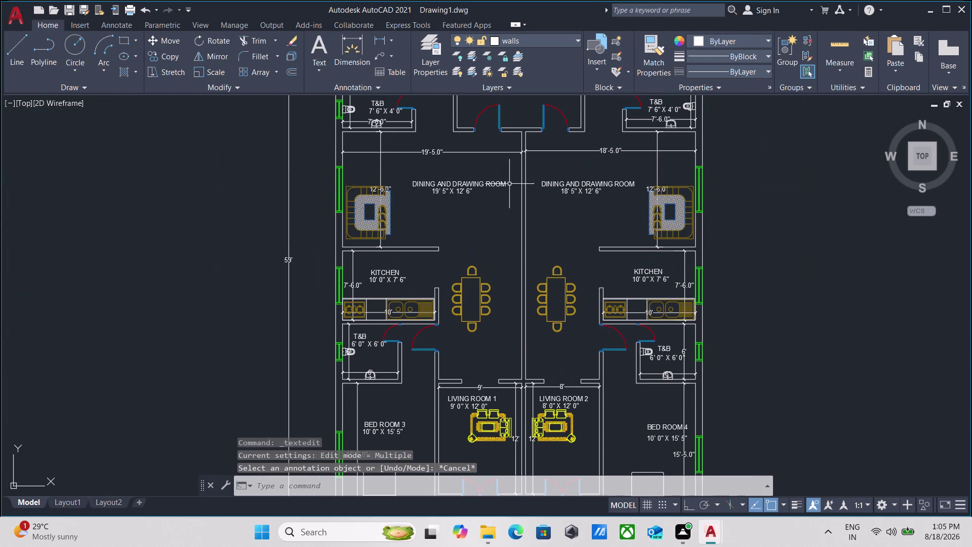
middle_drag(510, 355, 512, 271)
middle_drag(509, 365, 512, 337)
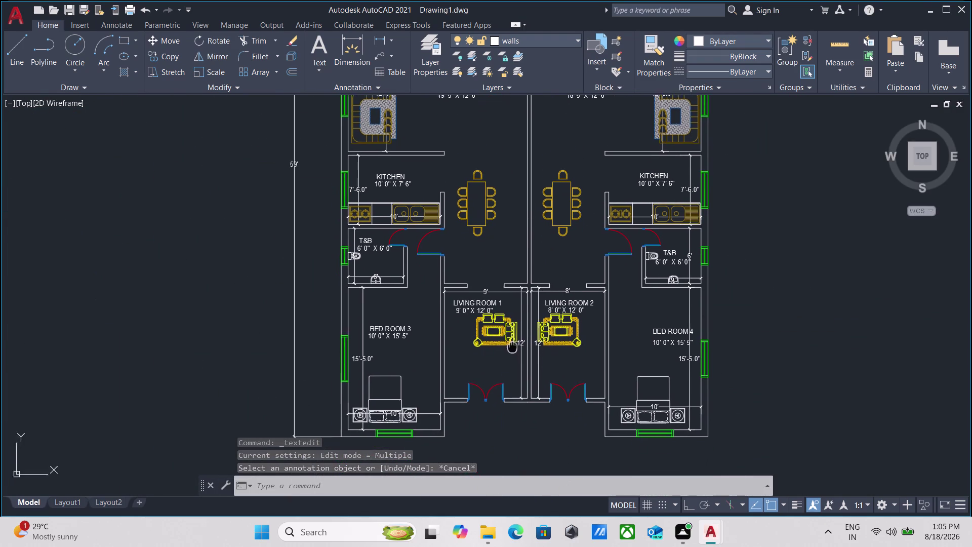
middle_drag(513, 337, 512, 293)
middle_drag(457, 351, 398, 454)
scroll(down, 3)
middle_drag(442, 279, 397, 380)
scroll(up, 3)
scroll(down, 3)
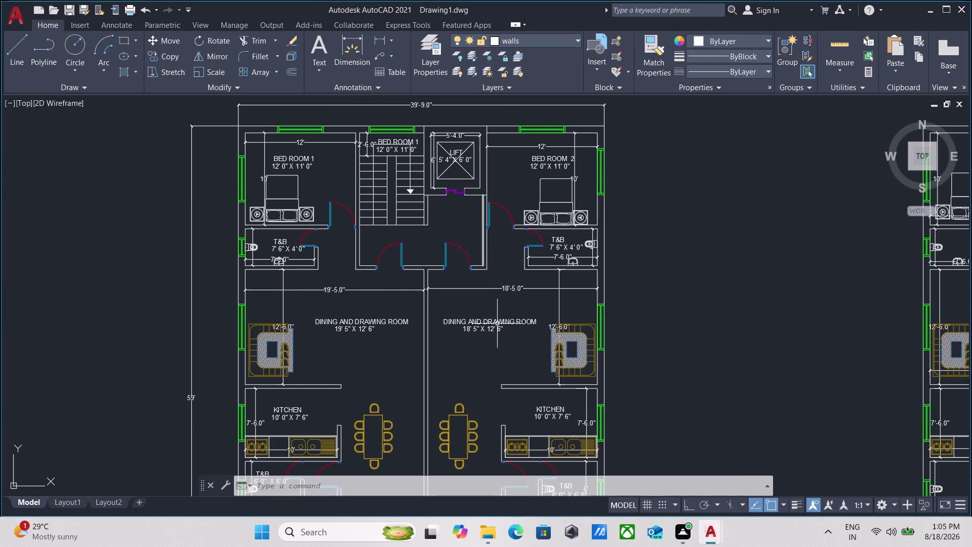
scroll(down, 3)
middle_drag(498, 327, 497, 256)
middle_drag(490, 395, 435, 296)
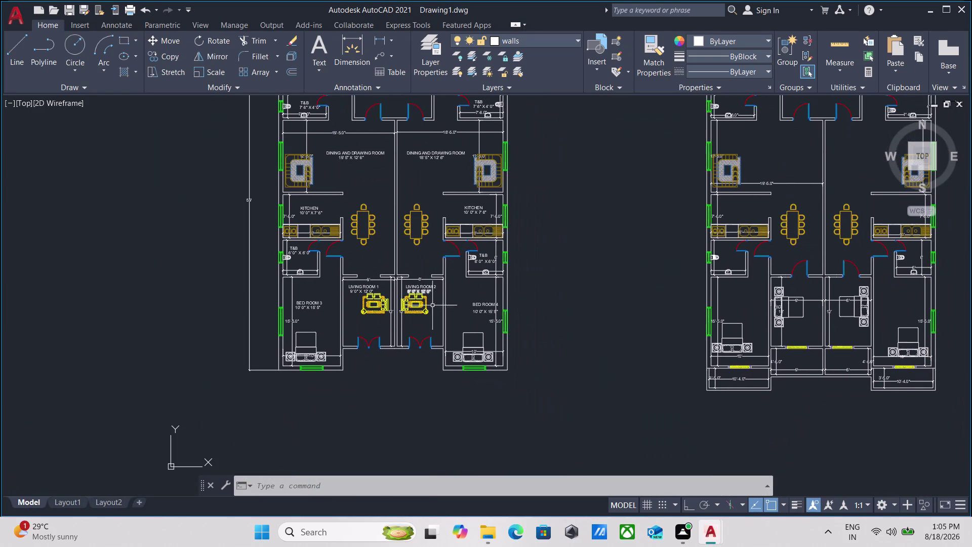
scroll(down, 3)
scroll(up, 3)
middle_drag(572, 370, 346, 414)
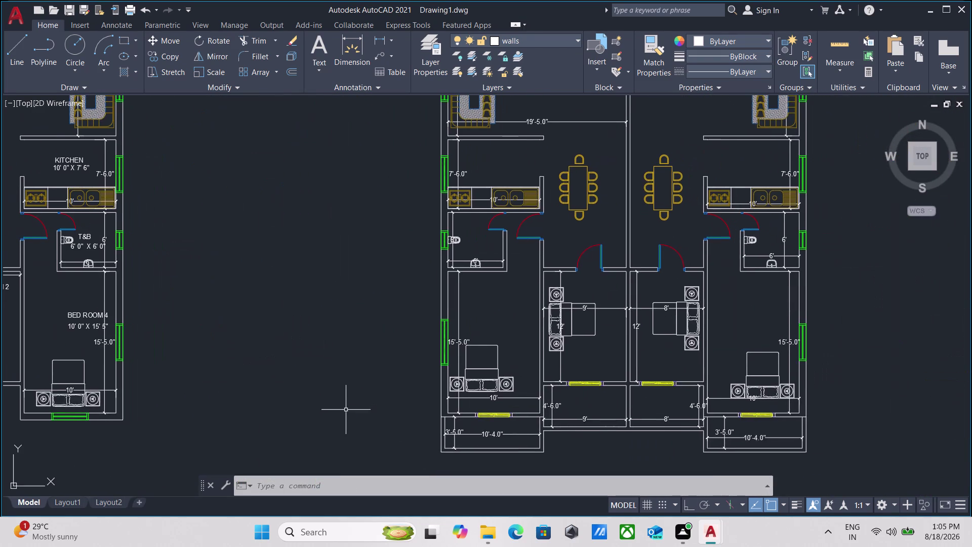
scroll(down, 3)
middle_drag(340, 420, 495, 463)
scroll(up, 3)
scroll(up, 3)
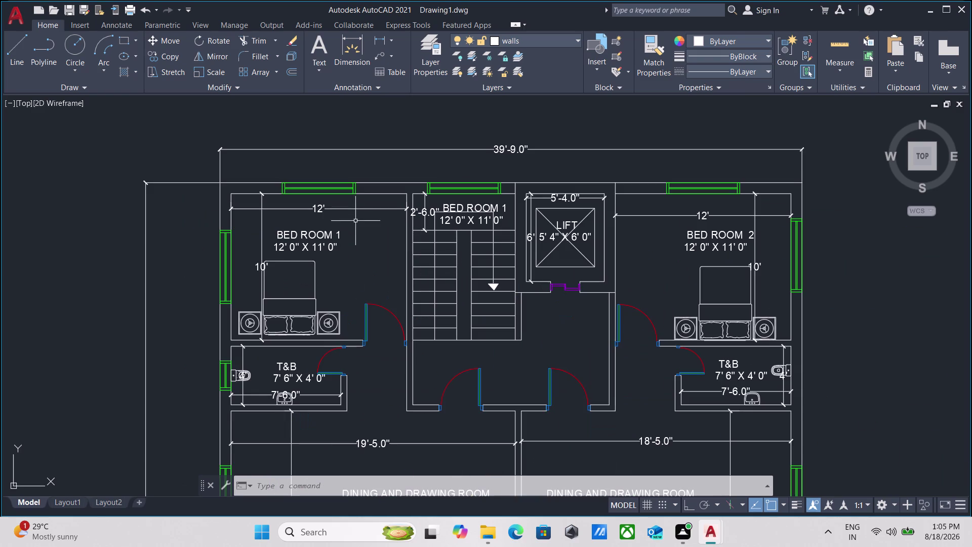
Select BED ROOM 1 and all similar room-name and size labels with Select Similar.
click(345, 271)
click(323, 233)
right_click(320, 233)
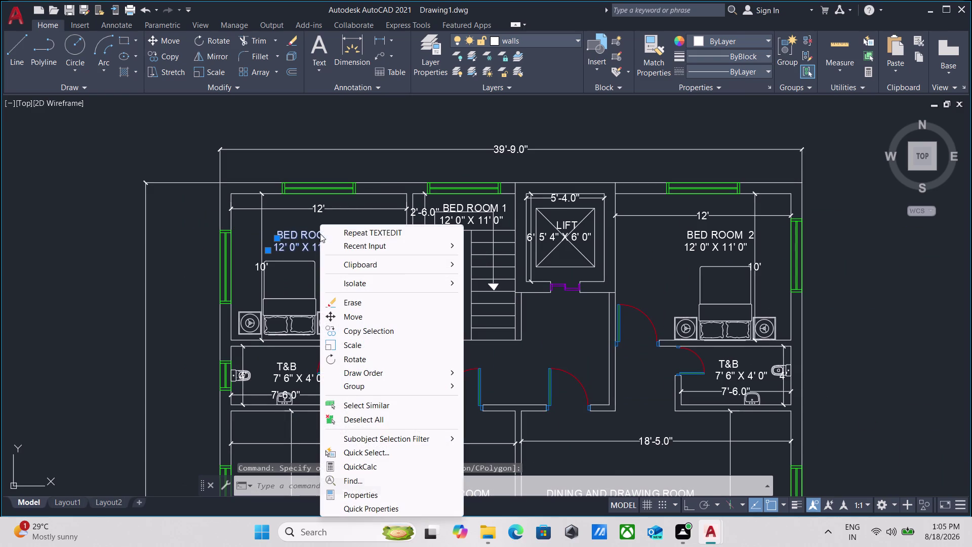
click(389, 407)
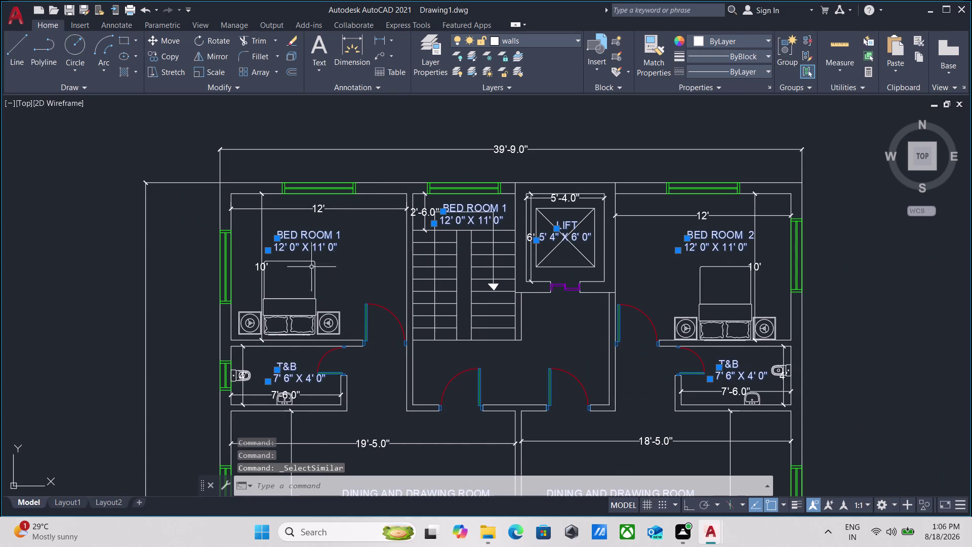
Copy the selected labels horizontally, with Ortho on, onto the second plan.
text(C)
text(O)
key(Return)
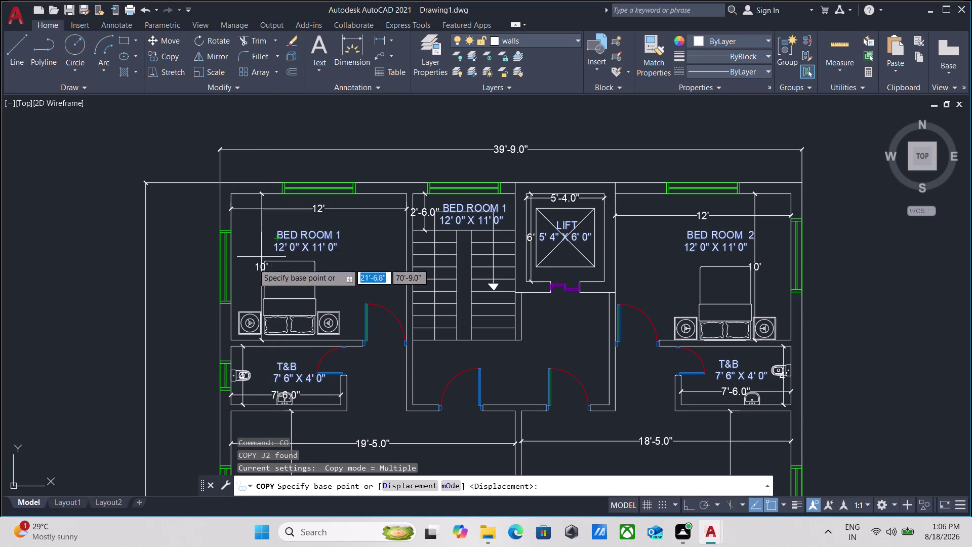
scroll(up, 3)
click(335, 160)
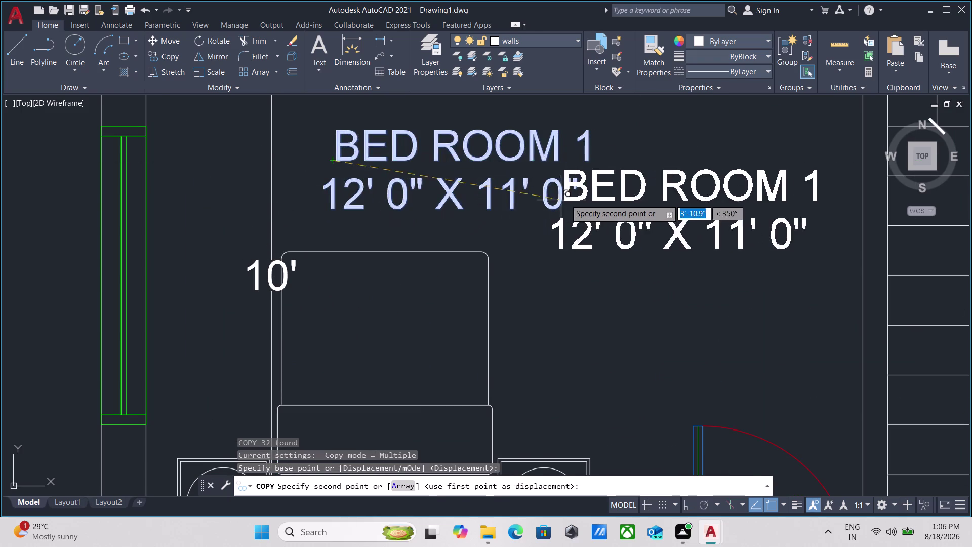
scroll(down, 3)
middle_drag(570, 199, 389, 198)
scroll(down, 3)
middle_drag(633, 211, 591, 212)
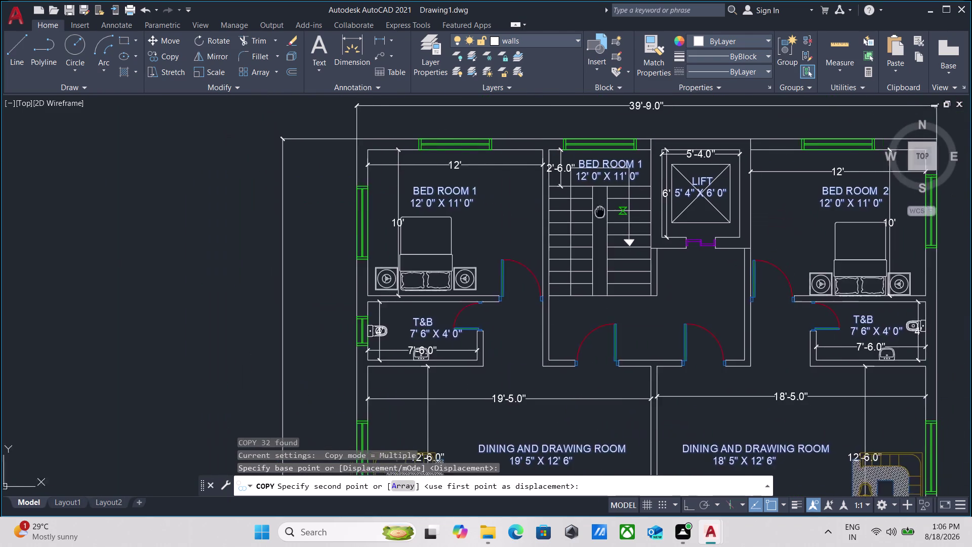
middle_drag(592, 212, 522, 225)
key(F8)
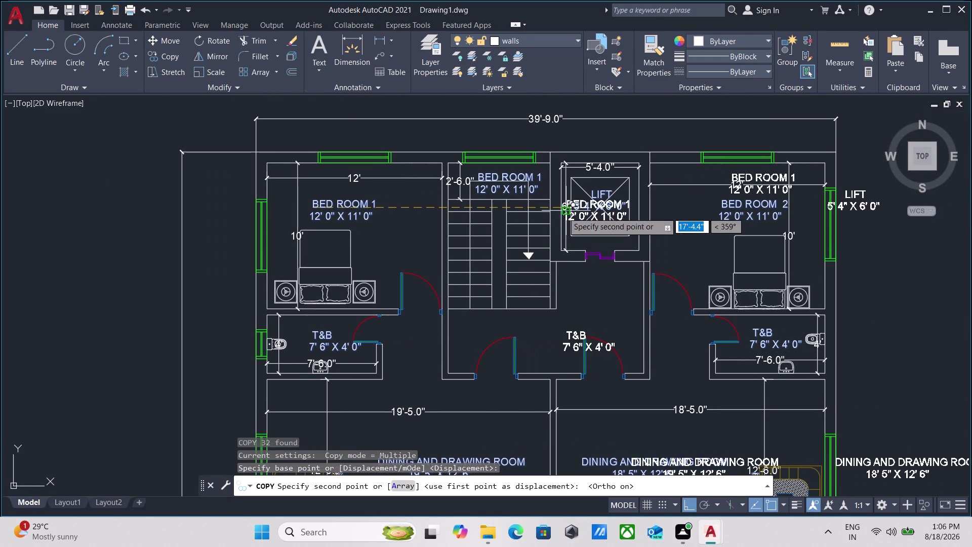
middle_drag(563, 212, 323, 180)
scroll(down, 3)
middle_drag(597, 182, 328, 207)
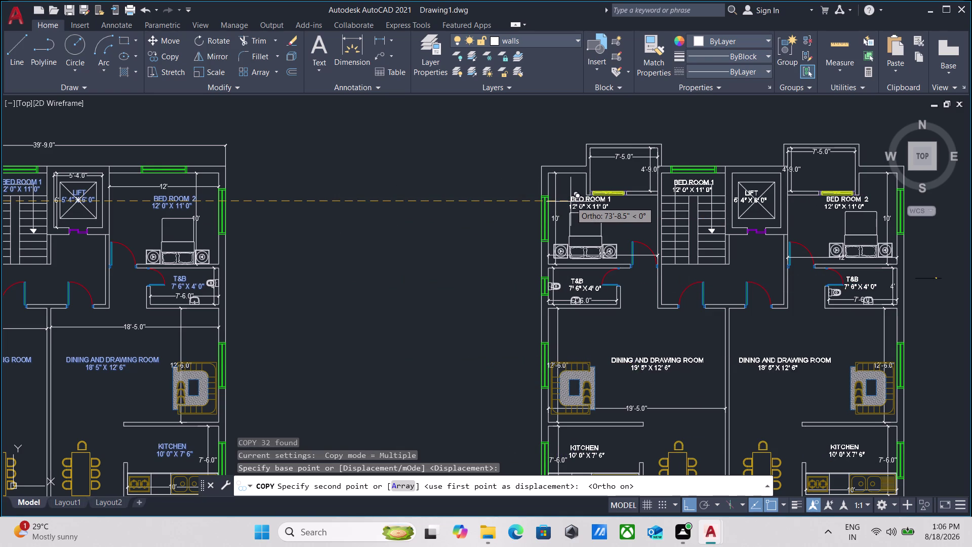
click(571, 201)
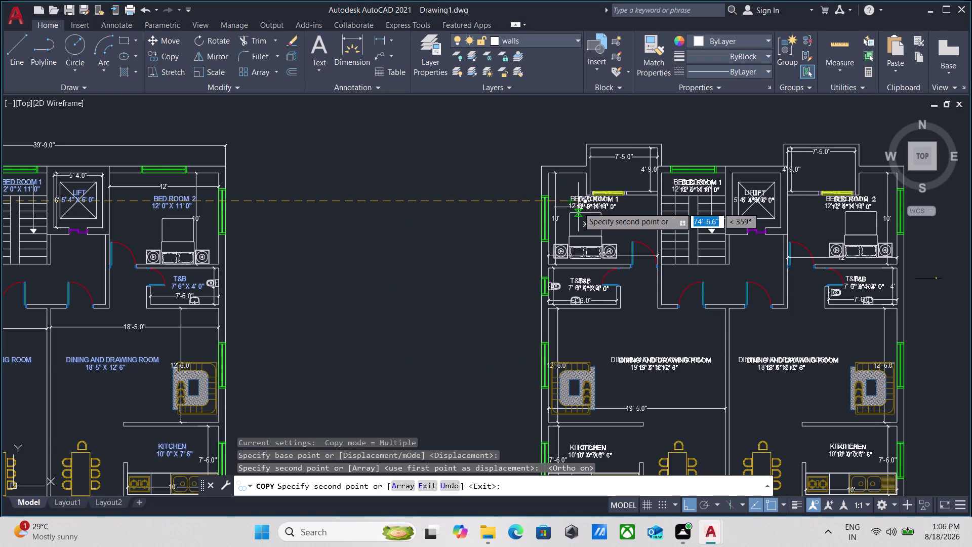
key(Escape)
Pan across both plans toward the copied label over the stairs.
scroll(down, 3)
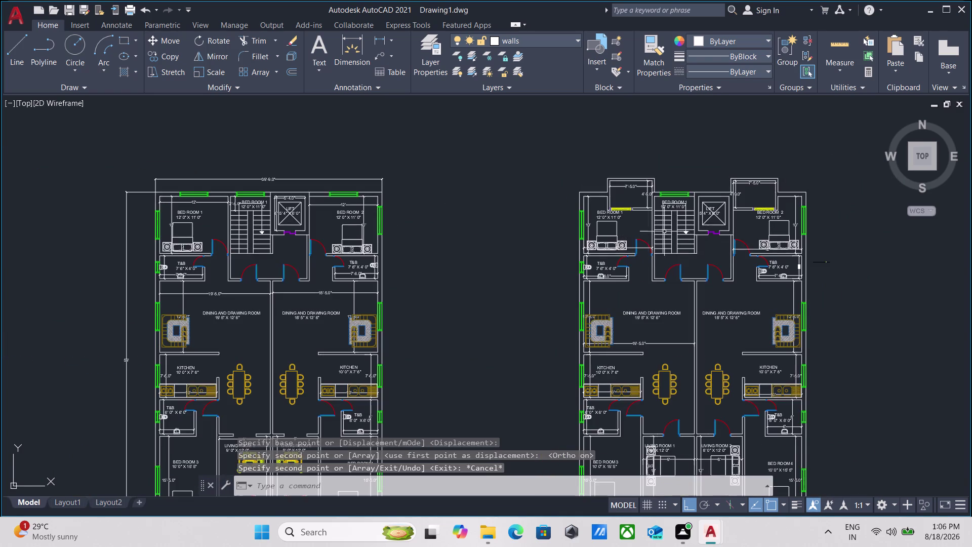
scroll(up, 3)
scroll(up, 3)
scroll(down, 3)
scroll(down, 3)
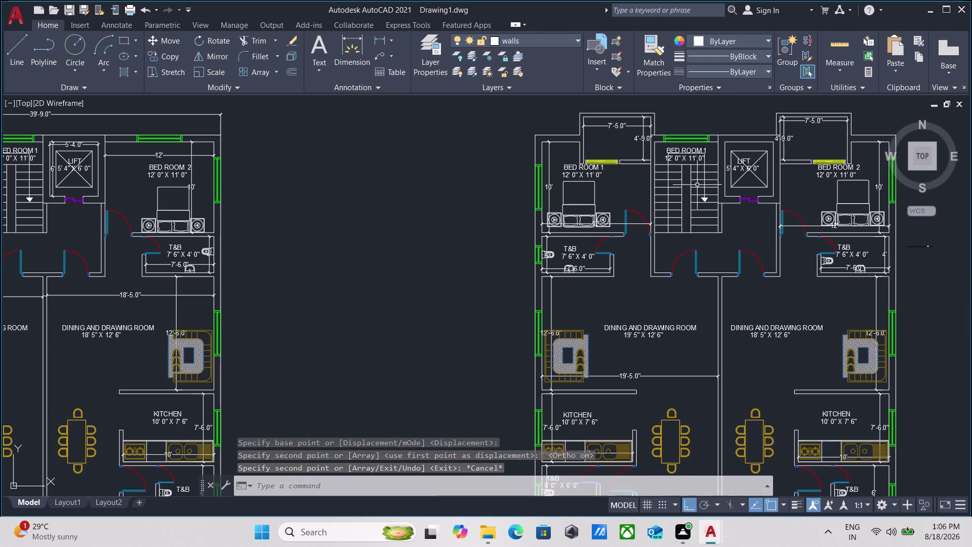
middle_drag(253, 195, 290, 208)
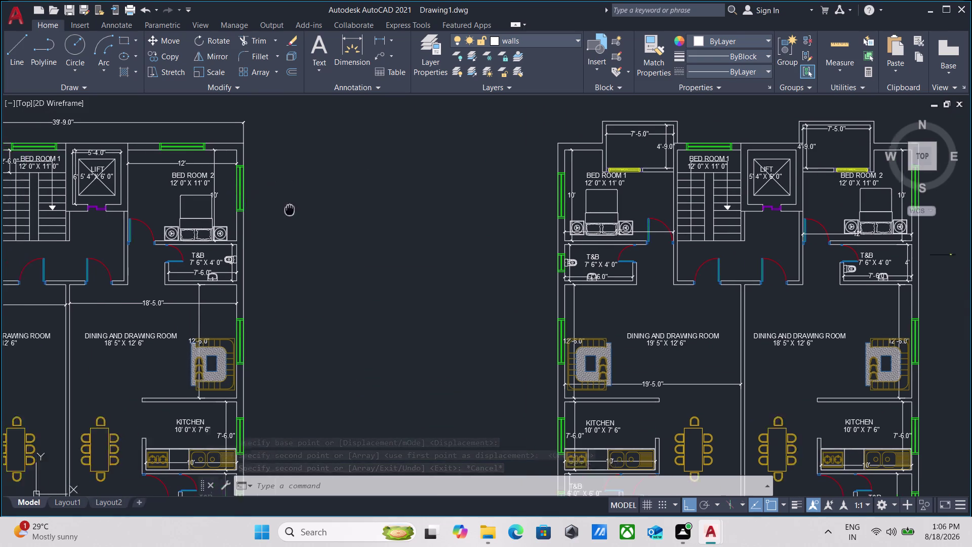
middle_drag(290, 209, 505, 288)
scroll(up, 3)
scroll(up, 3)
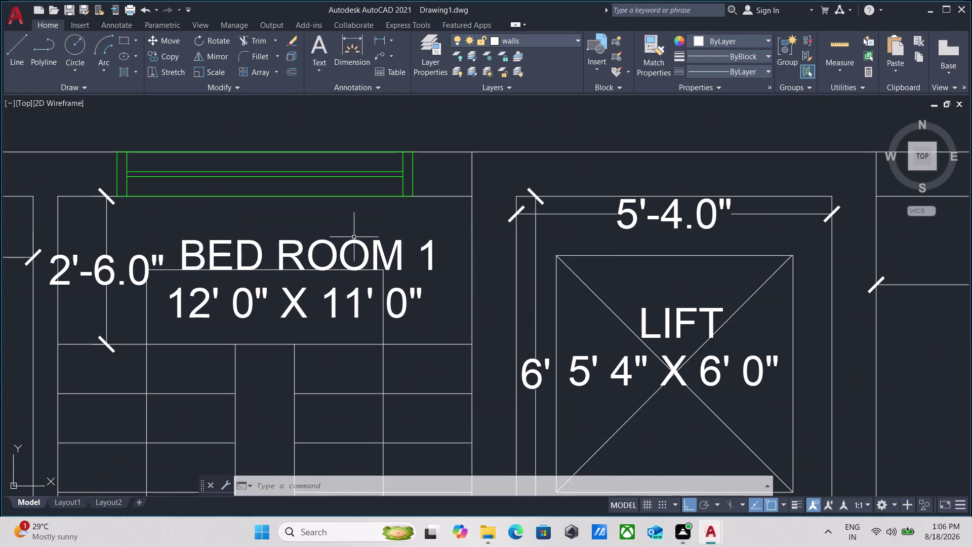
Select the stair label and its size line, then cancel the options menu.
click(361, 230)
click(304, 255)
click(313, 291)
click(256, 301)
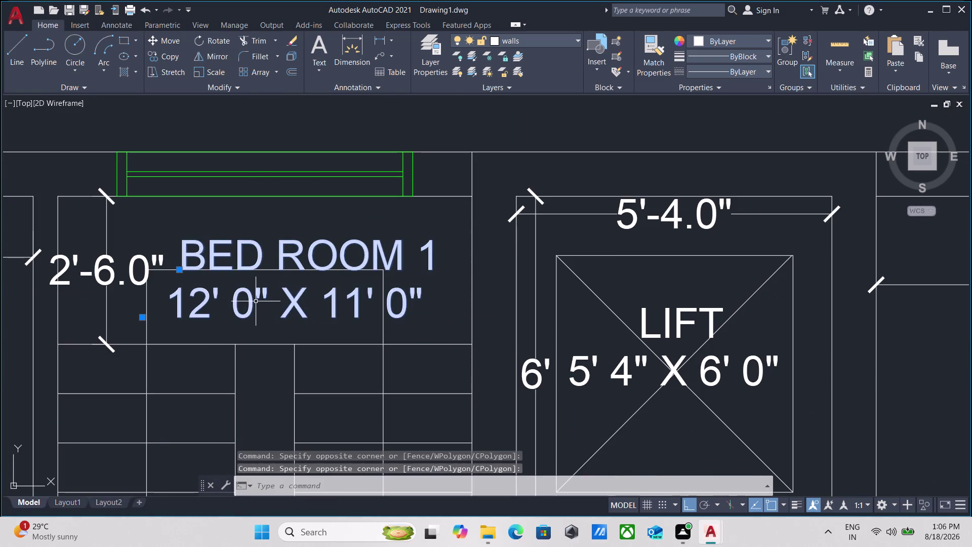
right_click(255, 301)
key(Escape)
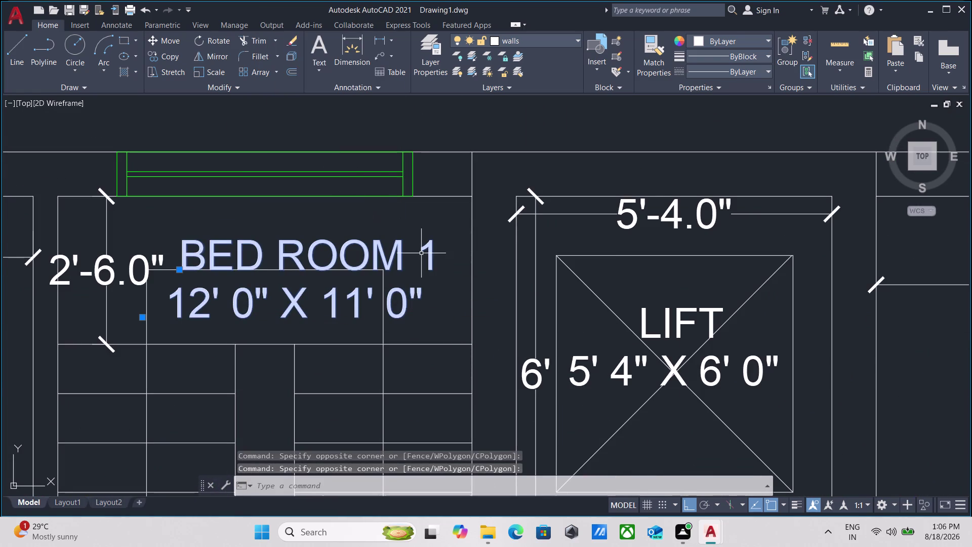
double_click(429, 255)
key(Escape)
Retype the room label over the stairs as LANDING in capitals.
double_click(383, 251)
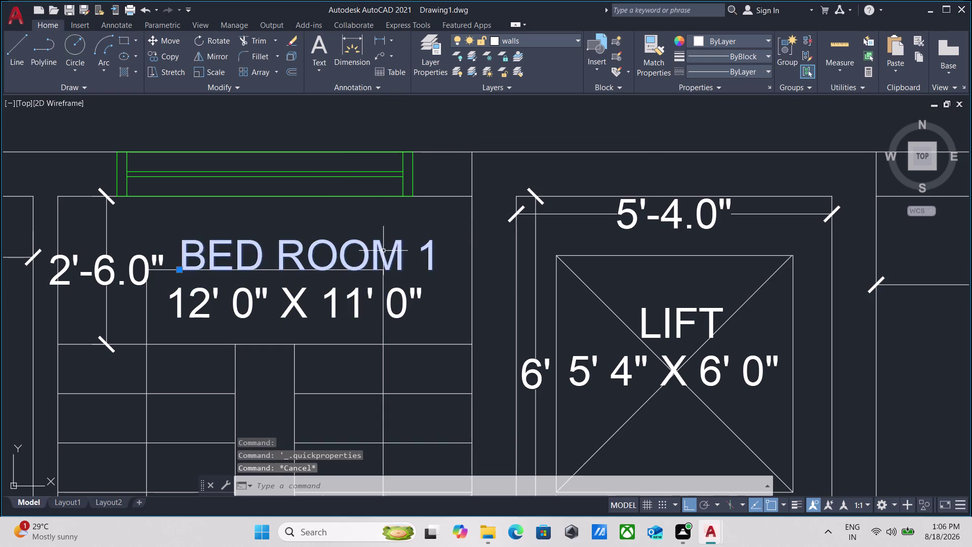
key(BackSpace)
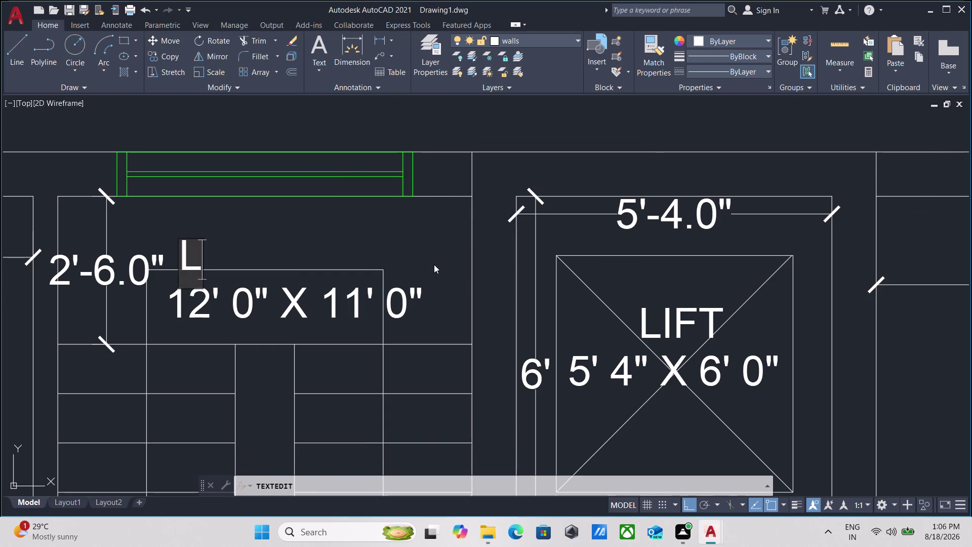
text(andin)
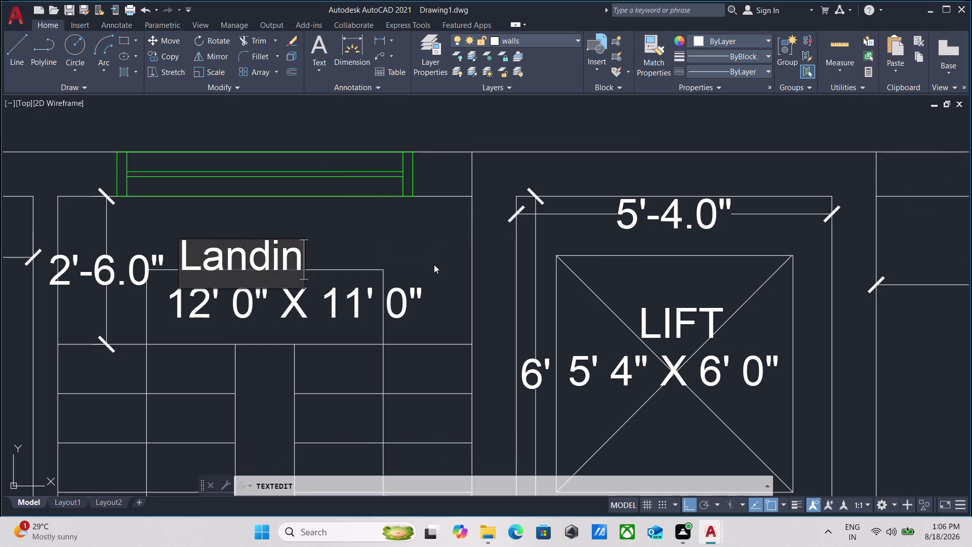
text(g)
key(BackSpace)
key(BackSpace)
key(BackSpace)
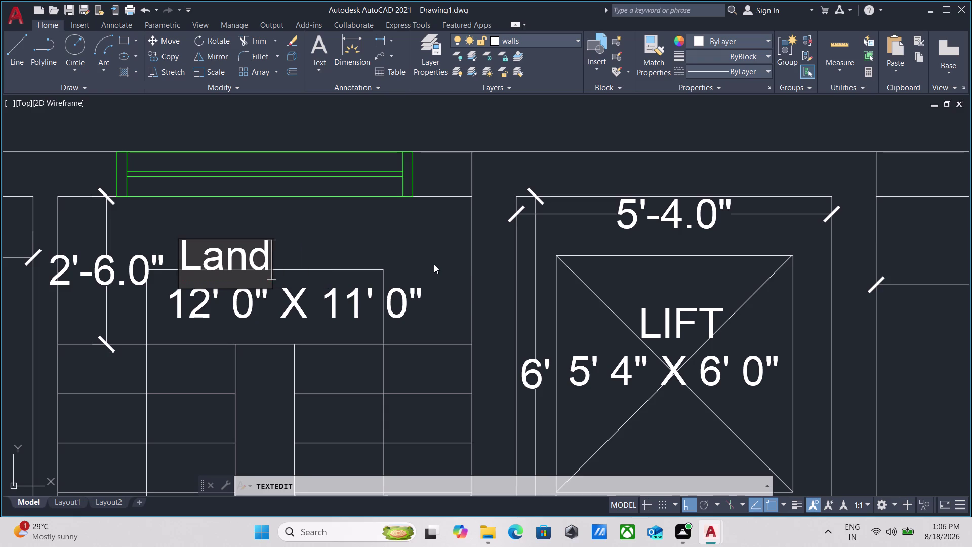
key(BackSpace)
key(BackSpace)
key(BackSpace)
text(A)
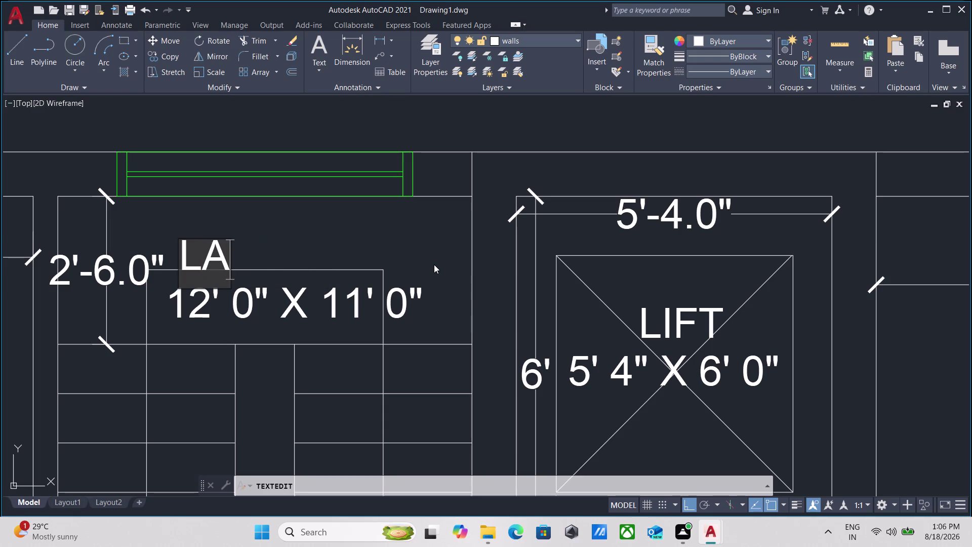
text(NDING)
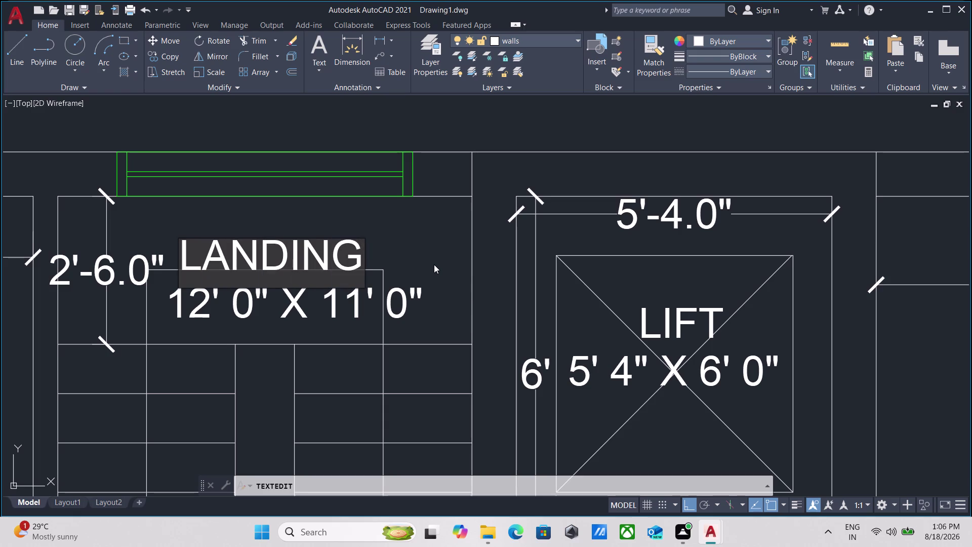
key(Return)
key(Return)
Erase the size line beneath the LANDING label.
scroll(up, 3)
scroll(down, 3)
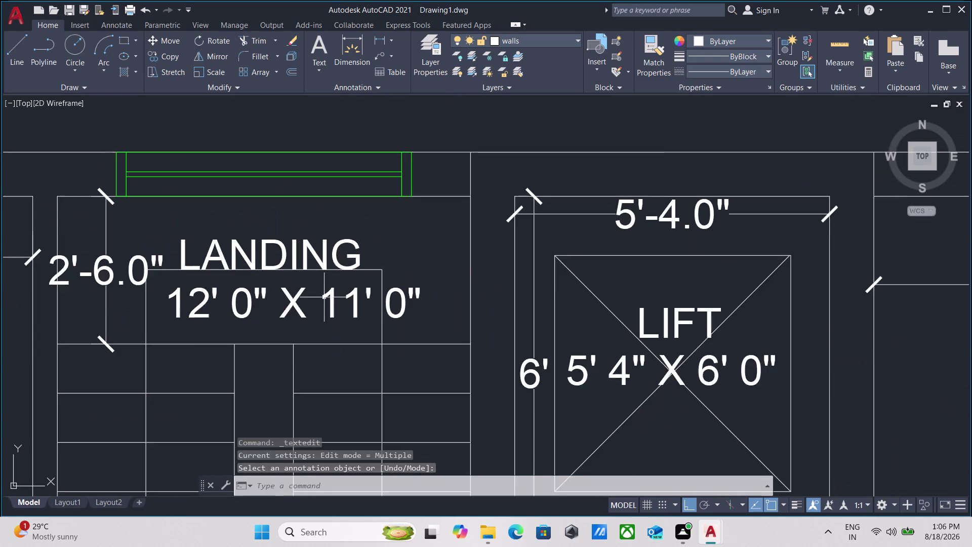
scroll(down, 3)
middle_drag(324, 297, 341, 284)
scroll(up, 3)
scroll(down, 3)
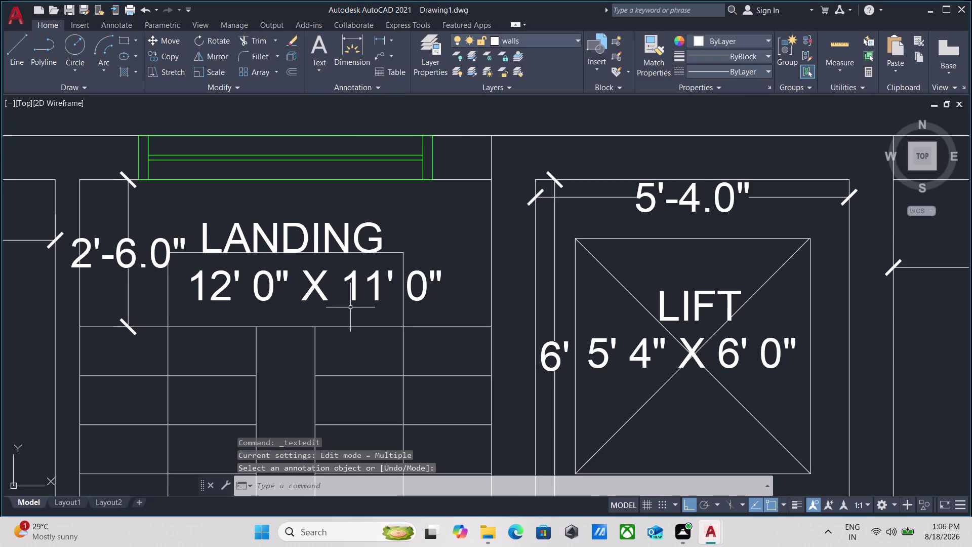
click(351, 308)
click(276, 271)
right_click(267, 277)
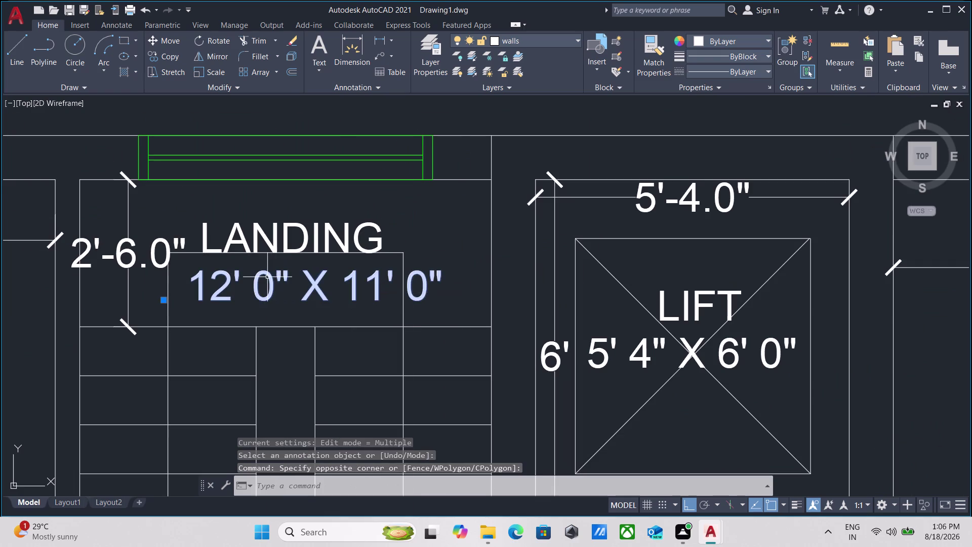
click(301, 279)
scroll(down, 3)
middle_drag(303, 279, 348, 263)
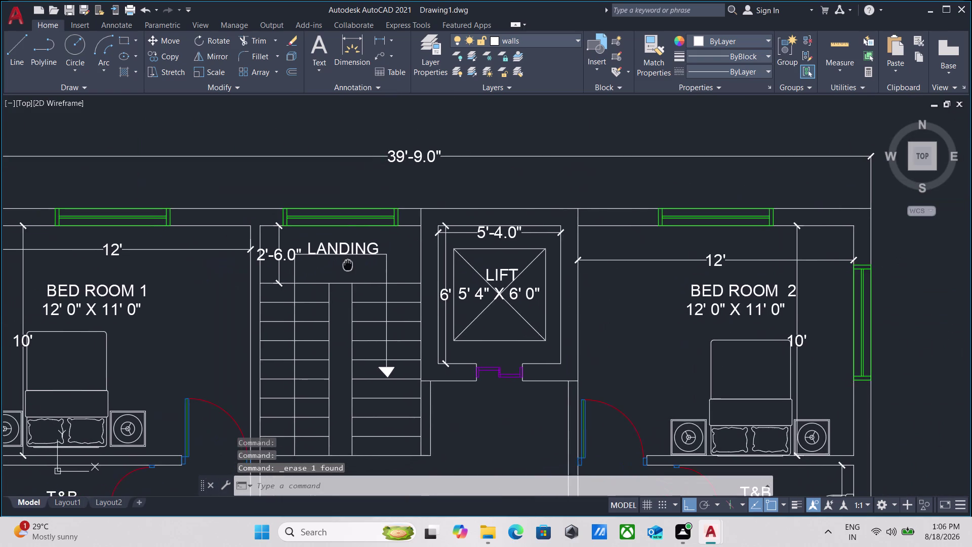
middle_drag(347, 264, 348, 264)
Pan and zoom the second floor plan to locate the stray BED ROOM 1 label.
scroll(up, 3)
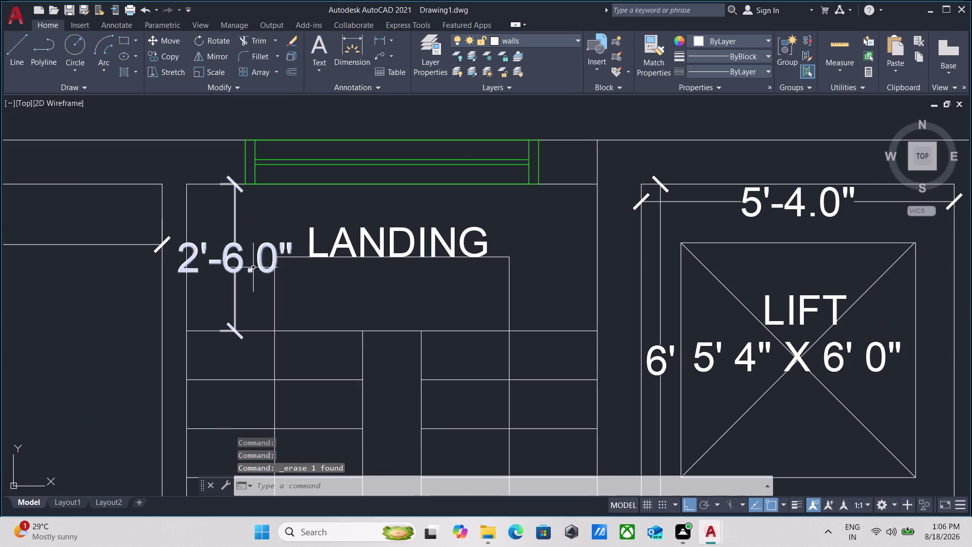
scroll(down, 3)
middle_drag(285, 272, 279, 189)
middle_drag(265, 261, 310, 266)
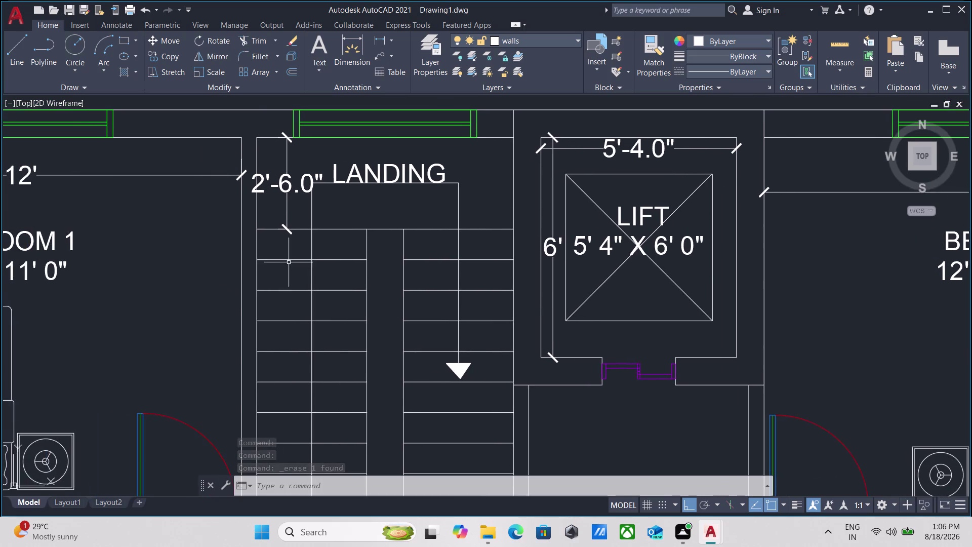
scroll(up, 3)
middle_drag(284, 261, 319, 272)
scroll(down, 3)
middle_drag(319, 272, 333, 278)
scroll(down, 3)
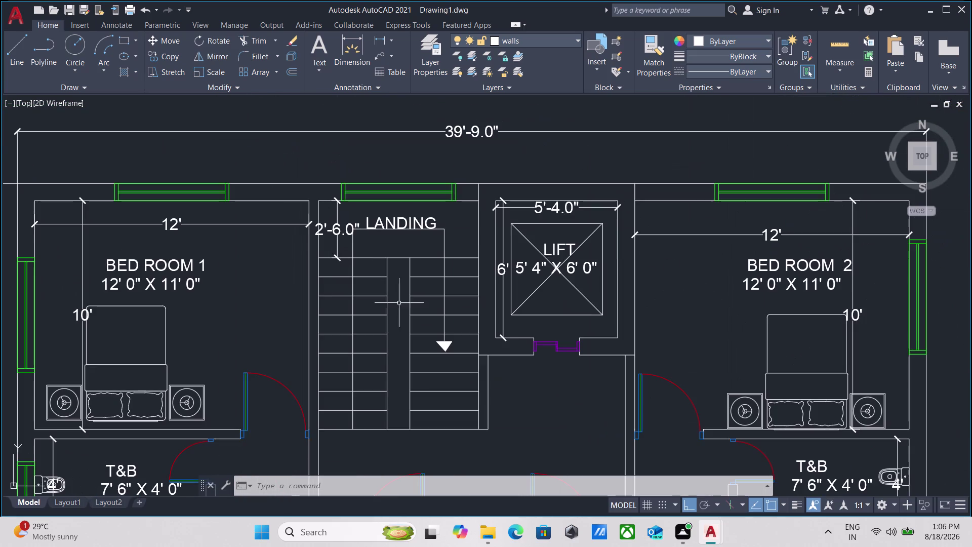
scroll(down, 3)
scroll(up, 3)
scroll(up, 3)
scroll(down, 3)
scroll(down, 3)
middle_drag(405, 276, 404, 276)
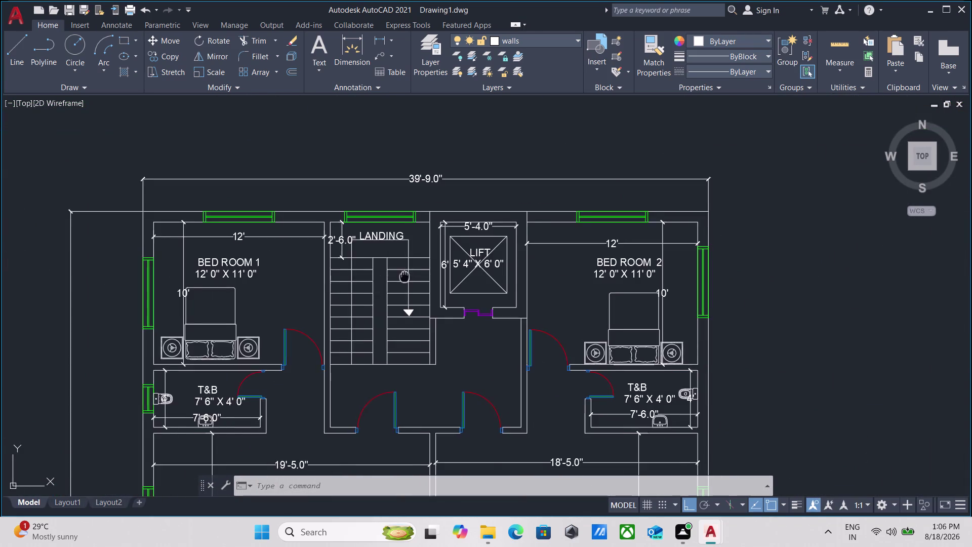
middle_drag(404, 275, 140, 276)
scroll(down, 3)
middle_drag(509, 264, 327, 279)
scroll(up, 3)
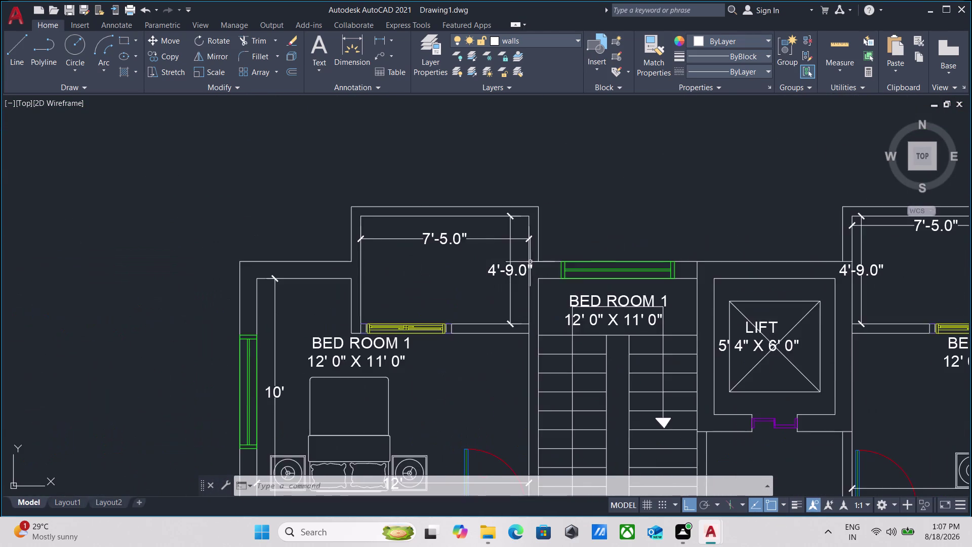
scroll(up, 3)
Erase the BED ROOM 1 label and size line over the staircase, then review the plan.
click(655, 316)
click(609, 399)
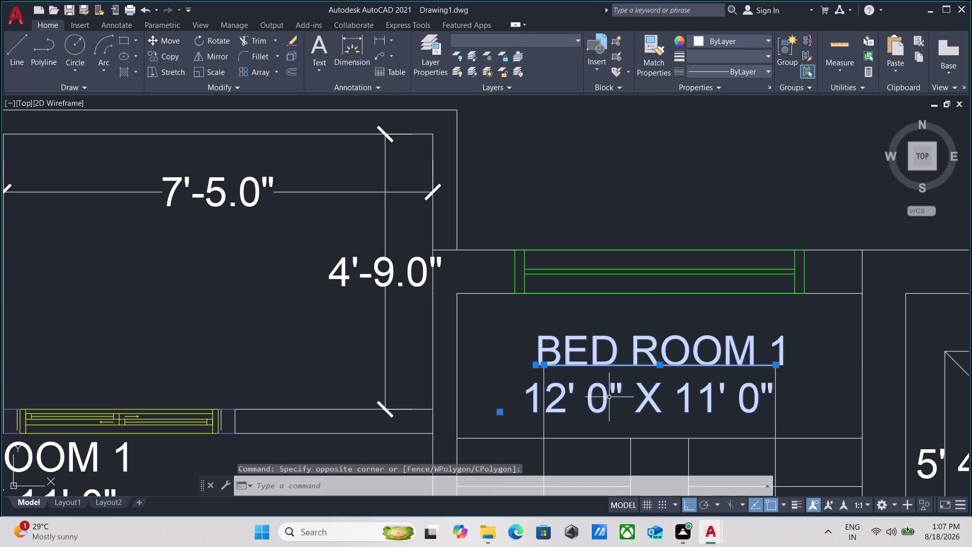
right_click(621, 301)
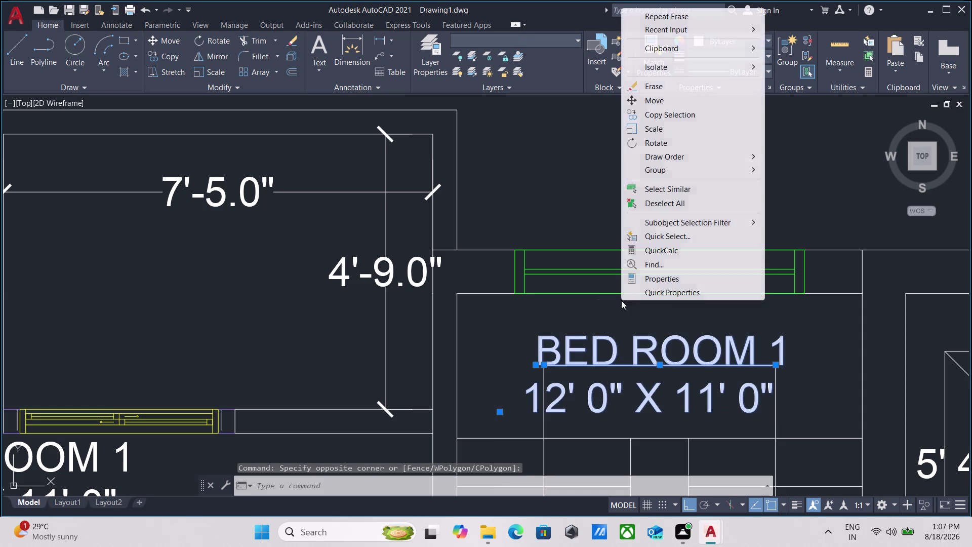
click(676, 86)
scroll(down, 3)
middle_drag(638, 273, 491, 57)
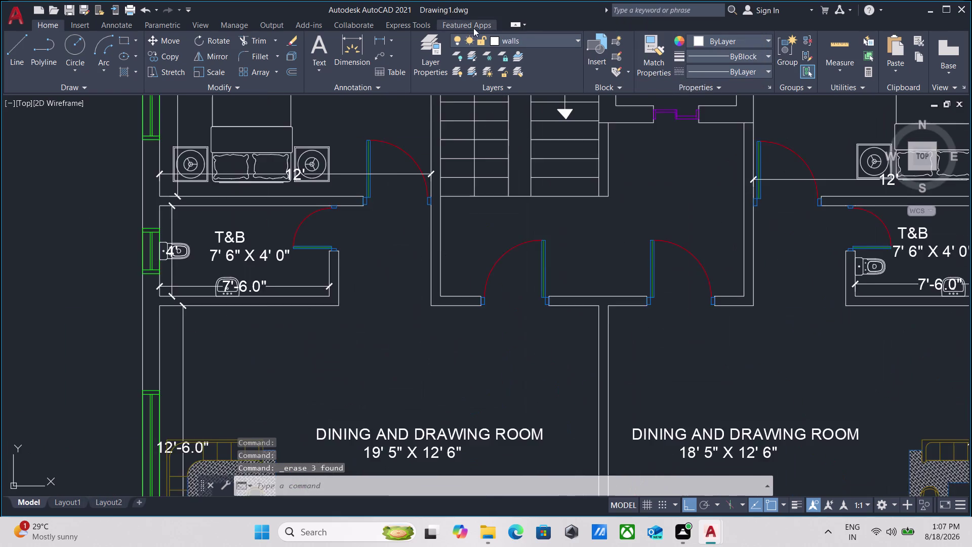
scroll(down, 3)
middle_drag(368, 304, 308, 115)
scroll(down, 3)
scroll(up, 3)
scroll(down, 3)
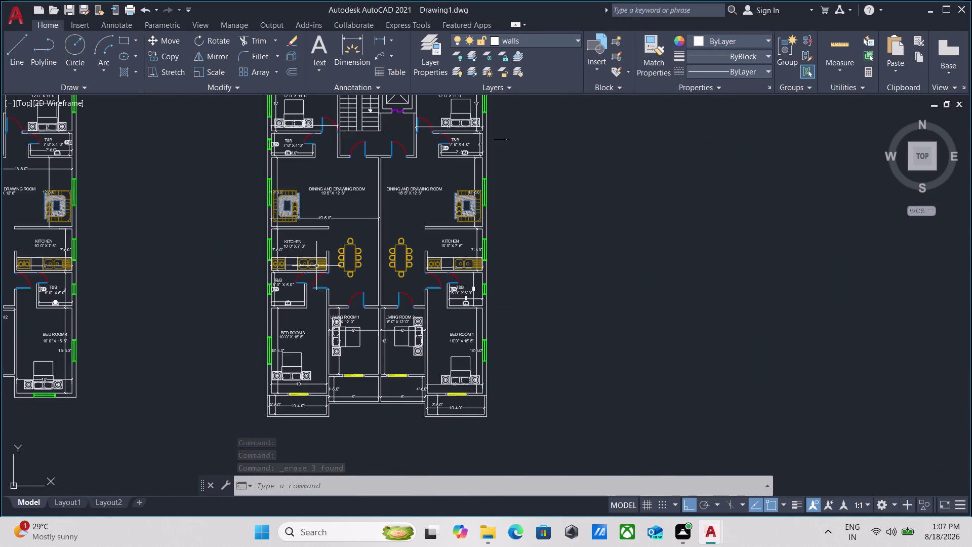
Change the LIVING ROOM 1 label to read BED ROOM 1.
scroll(up, 3)
scroll(up, 3)
middle_drag(292, 309, 228, 200)
scroll(up, 3)
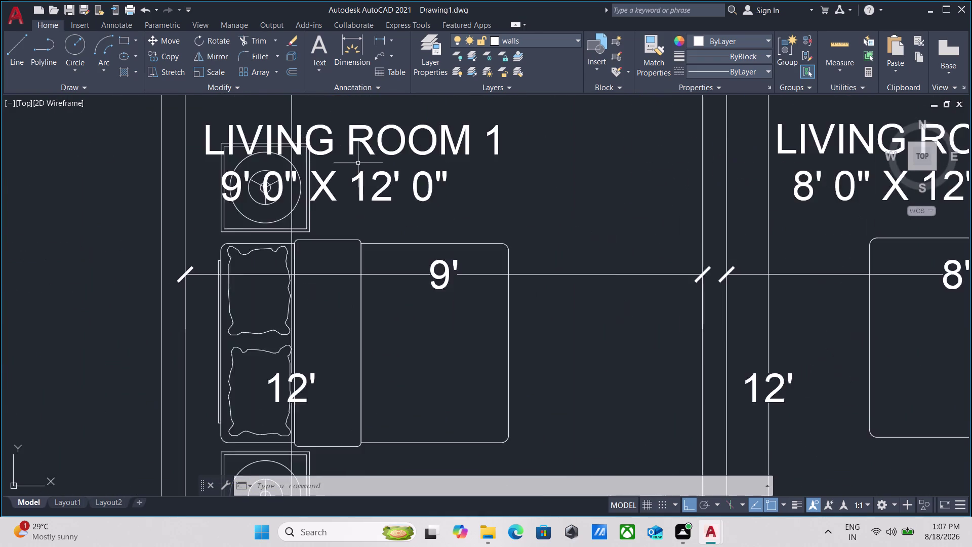
scroll(down, 3)
middle_drag(358, 163, 378, 264)
double_click(340, 249)
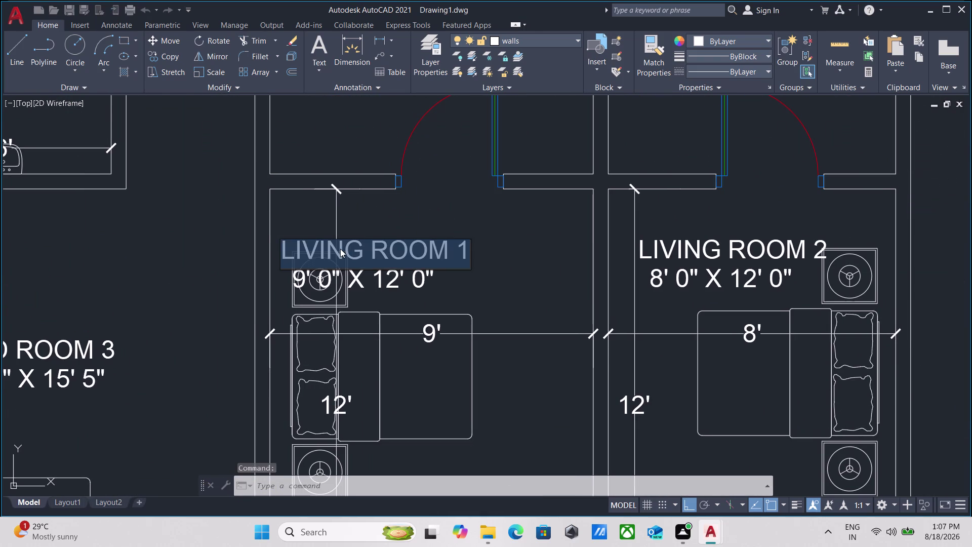
click(351, 251)
click(357, 250)
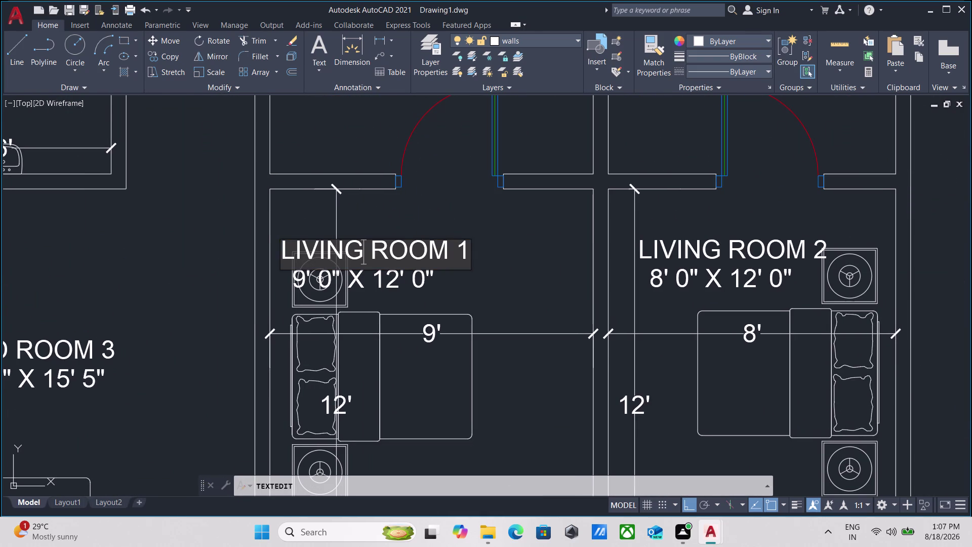
key(BackSpace)
key(BackSpace)
key(BackSpace)
key(BackSpace)
key(BackSpace)
key(BackSpace)
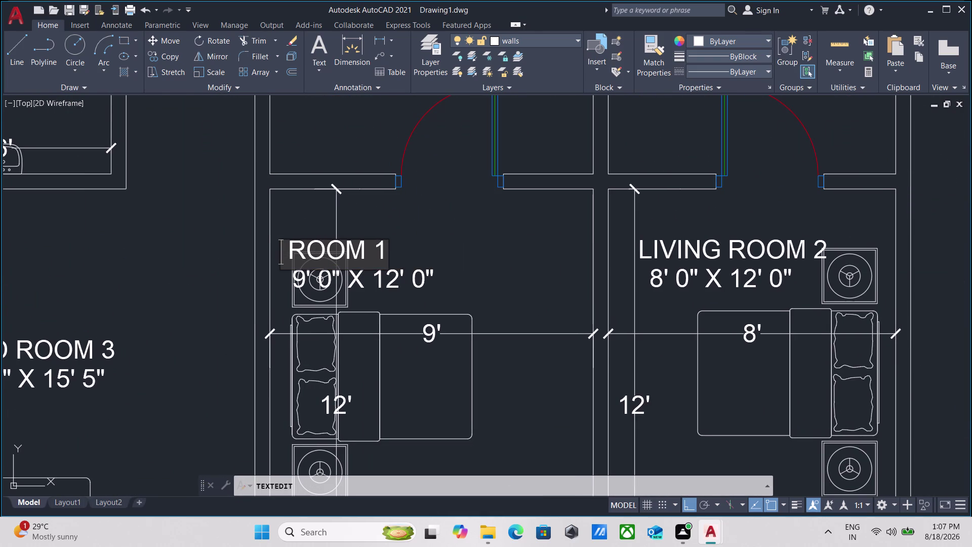
text(BED)
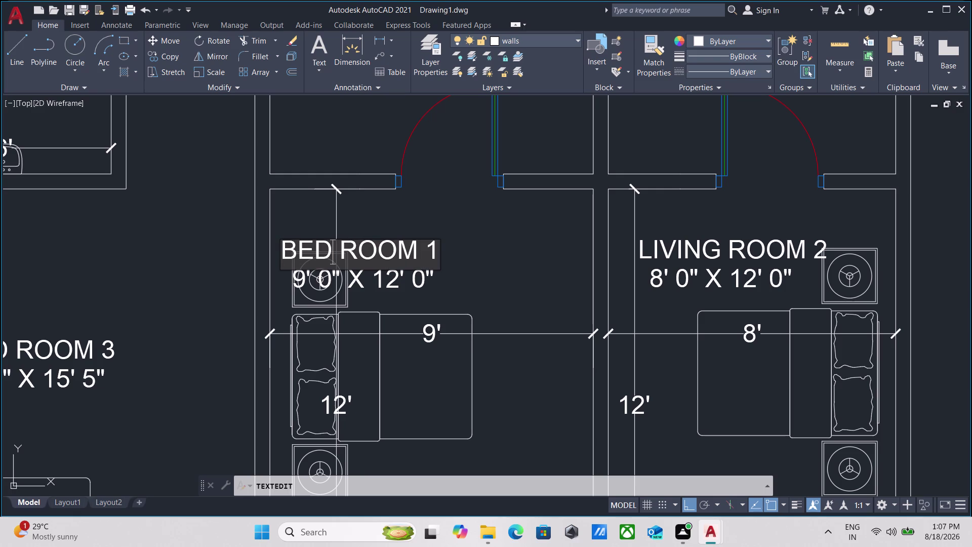
click(697, 243)
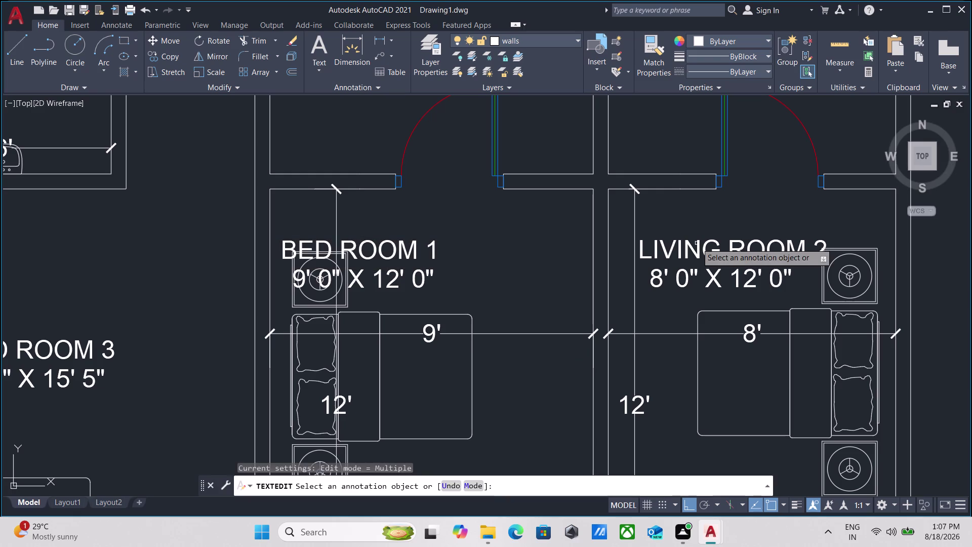
Edit the LIVING ROOM 2 label, replacing LIVING with BED.
double_click(703, 250)
click(708, 252)
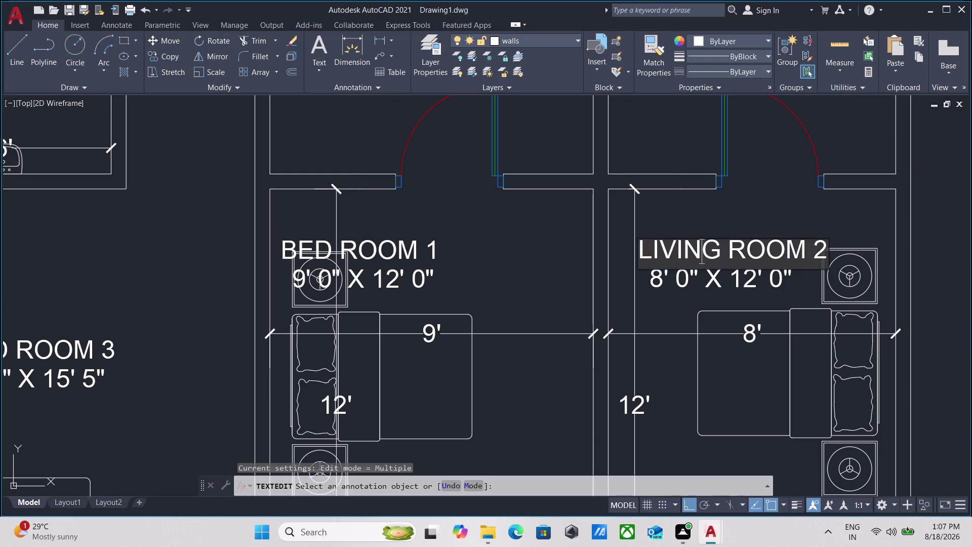
click(714, 251)
key(BackSpace)
key(BackSpace)
key(BackSpace)
key(BackSpace)
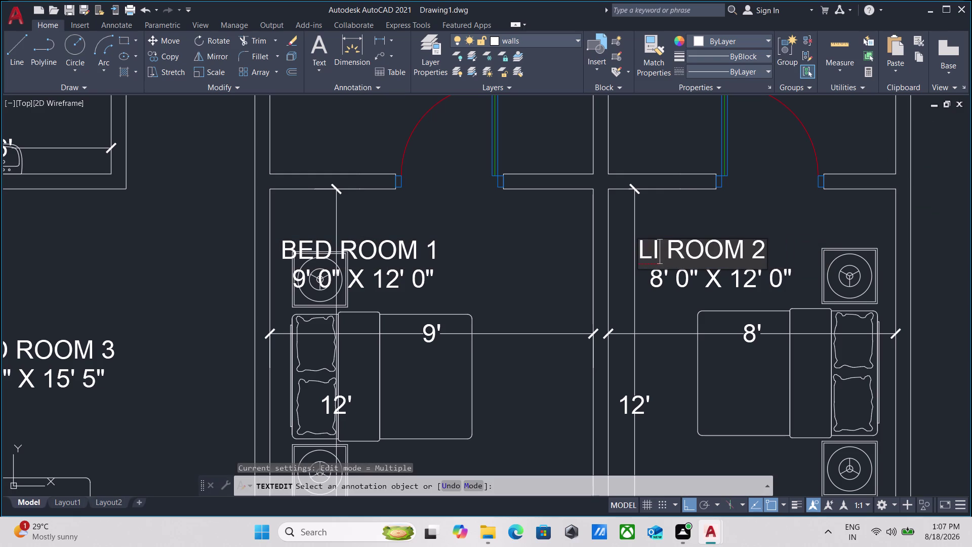
key(BackSpace)
key(BackSpace)
text(B)
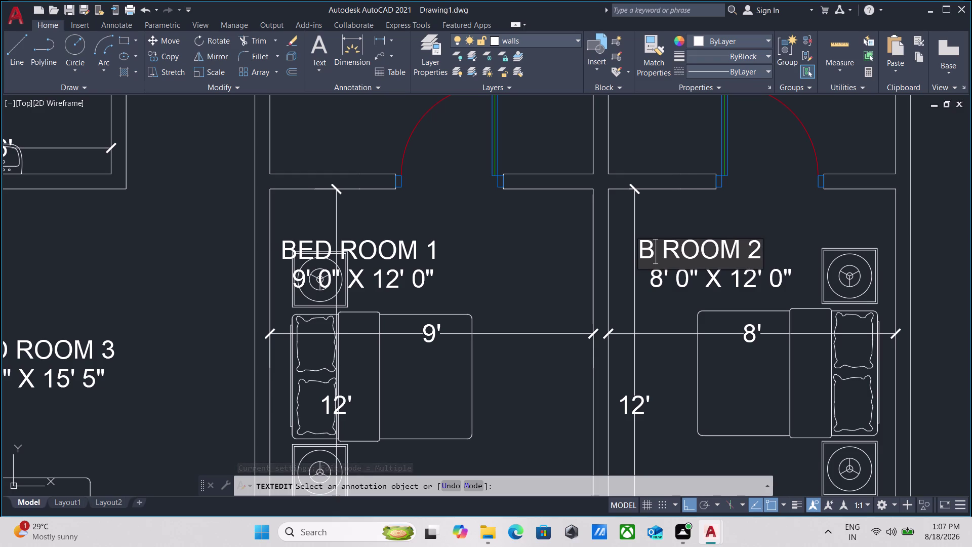
text(ED)
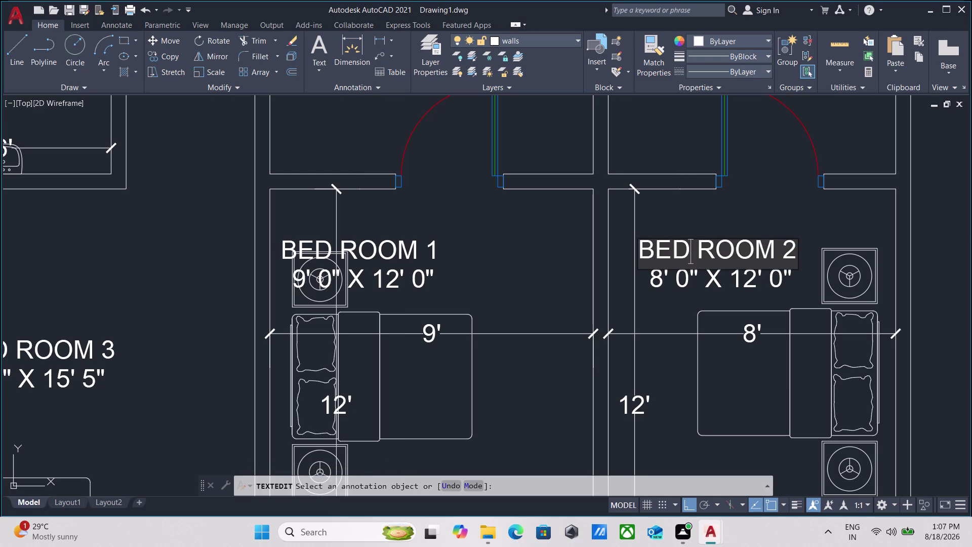
click(789, 254)
scroll(down, 3)
key(Escape)
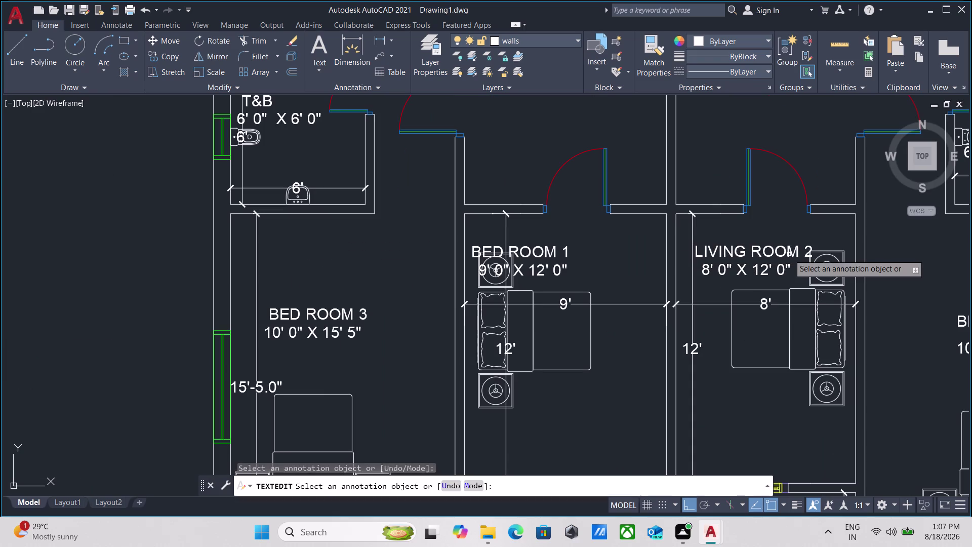
Redo the LIVING ROOM 2 edit so it reads BED ROOM 2, ending TEXTEDIT.
double_click(743, 254)
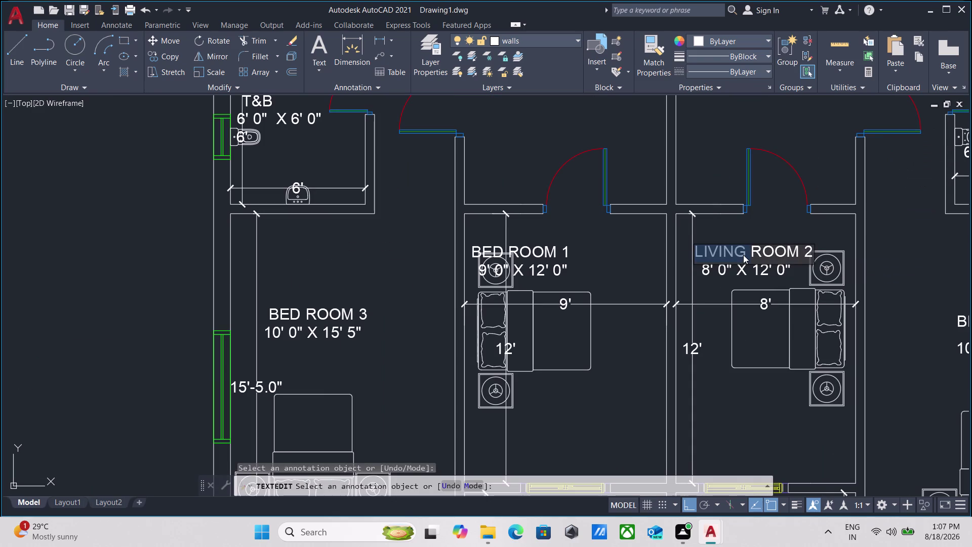
scroll(up, 3)
click(745, 255)
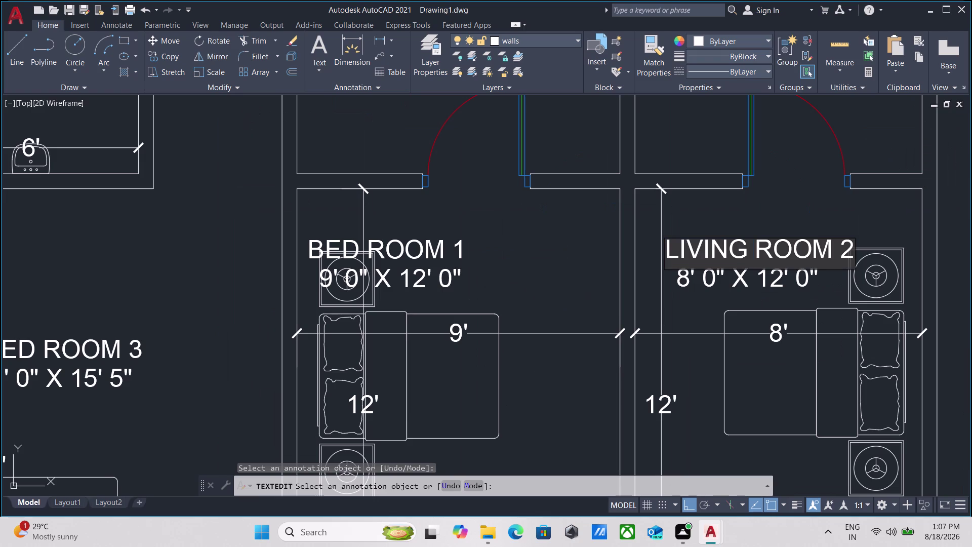
key(BackSpace)
key(BackSpace)
key(BackSpace)
key(BackSpace)
key(BackSpace)
key(BackSpace)
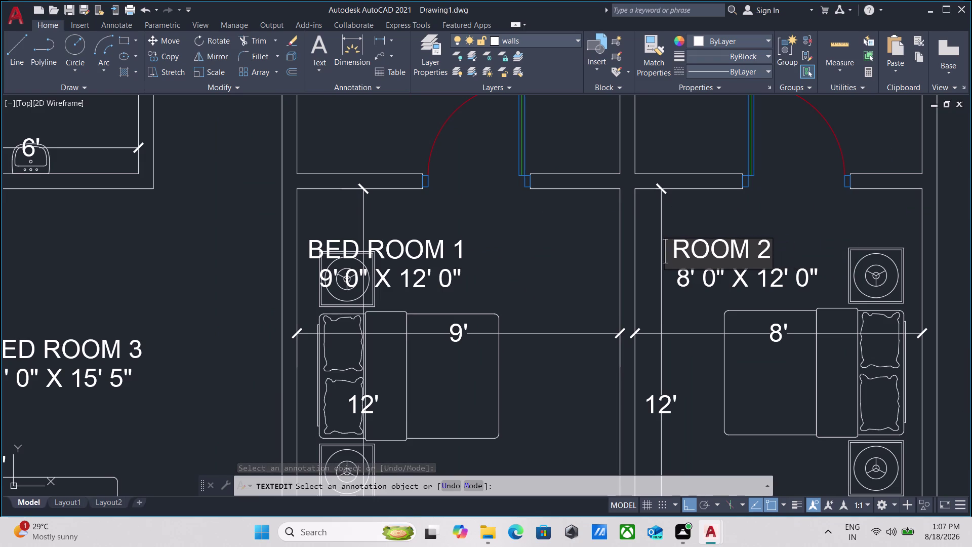
text(BE)
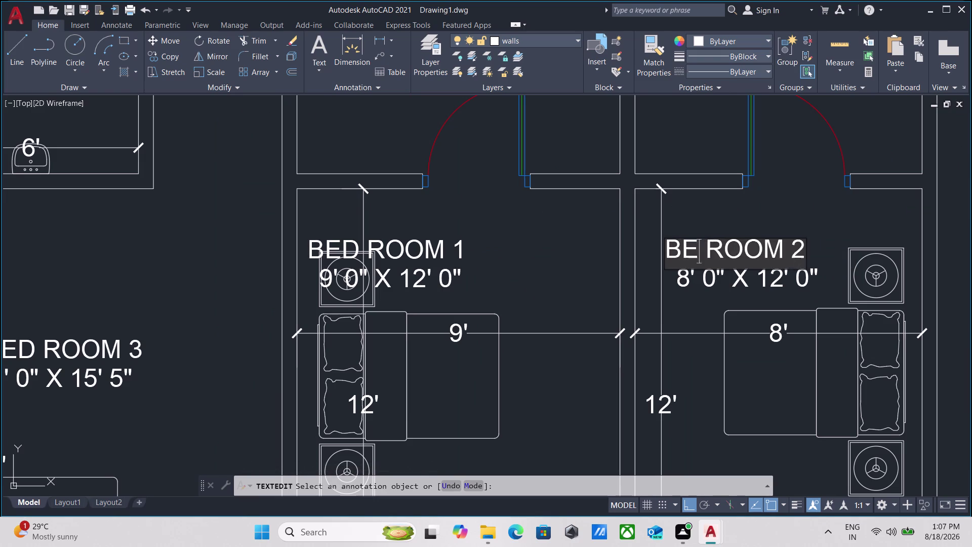
text(D)
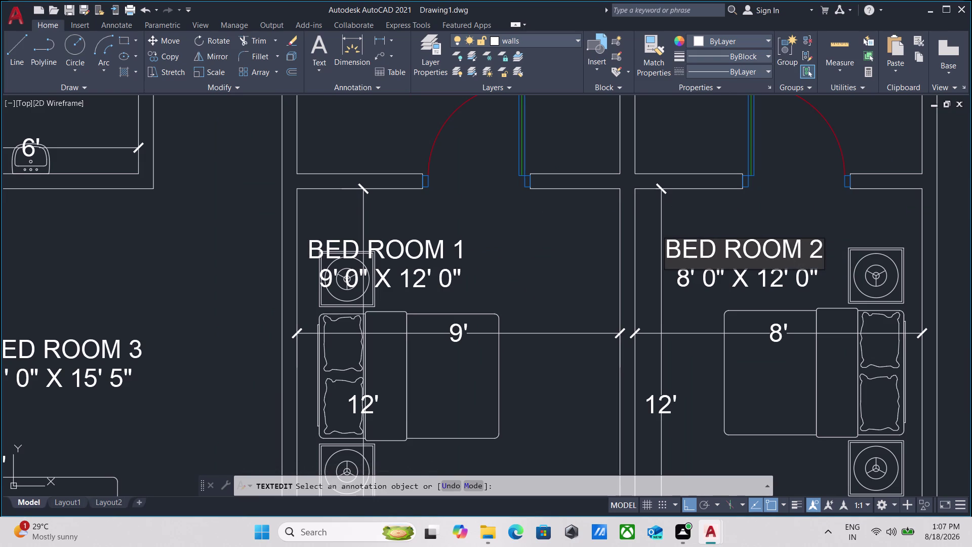
key(Return)
key(Return)
scroll(down, 3)
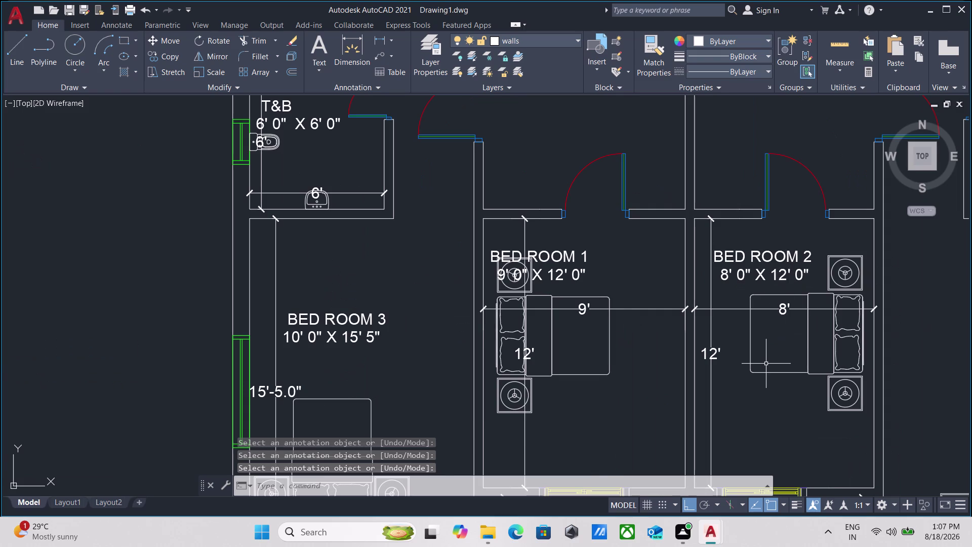
Pan and zoom across both floor plans to the BED ROOM 1 and 2 labels.
scroll(down, 3)
scroll(up, 3)
scroll(down, 3)
middle_drag(773, 365, 719, 272)
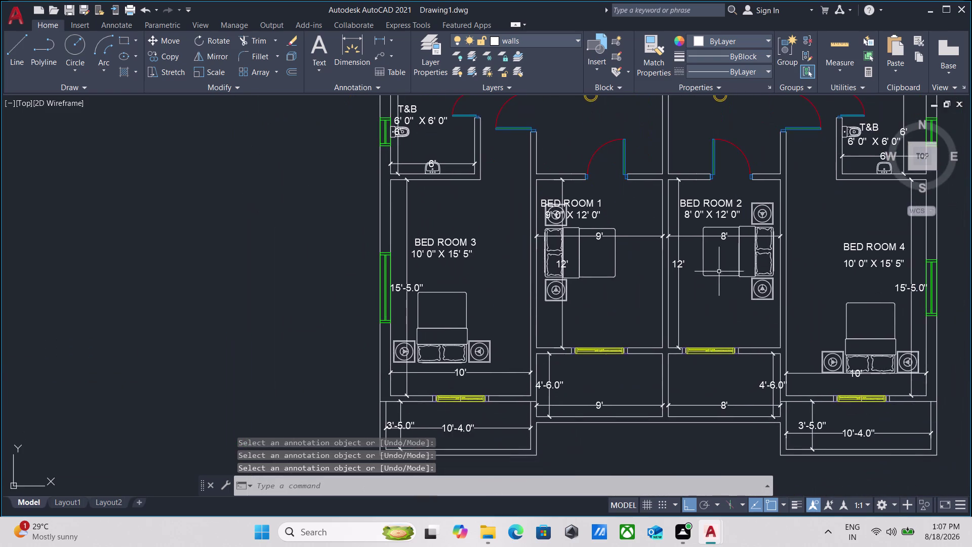
scroll(down, 3)
scroll(up, 3)
scroll(up, 3)
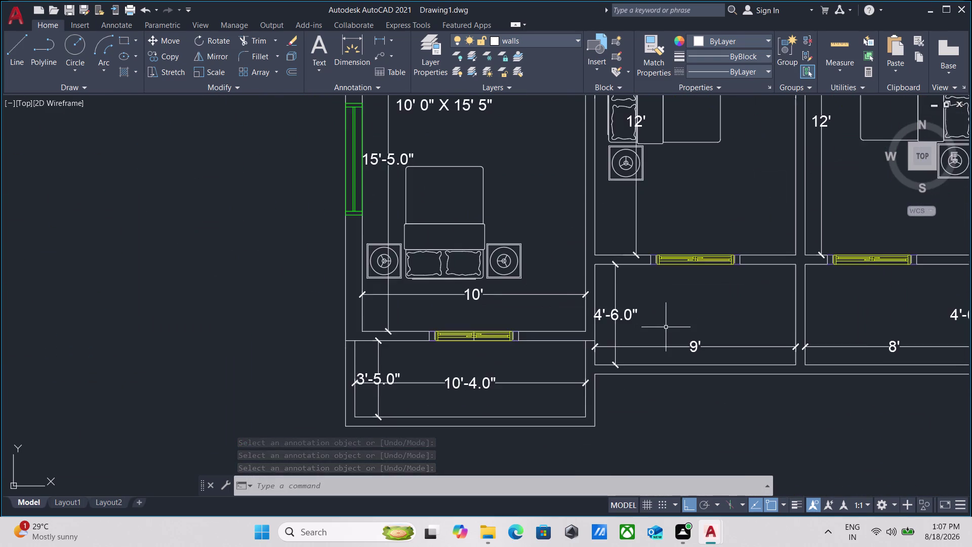
scroll(down, 3)
scroll(up, 3)
scroll(up, 3)
middle_drag(532, 302, 529, 323)
scroll(down, 3)
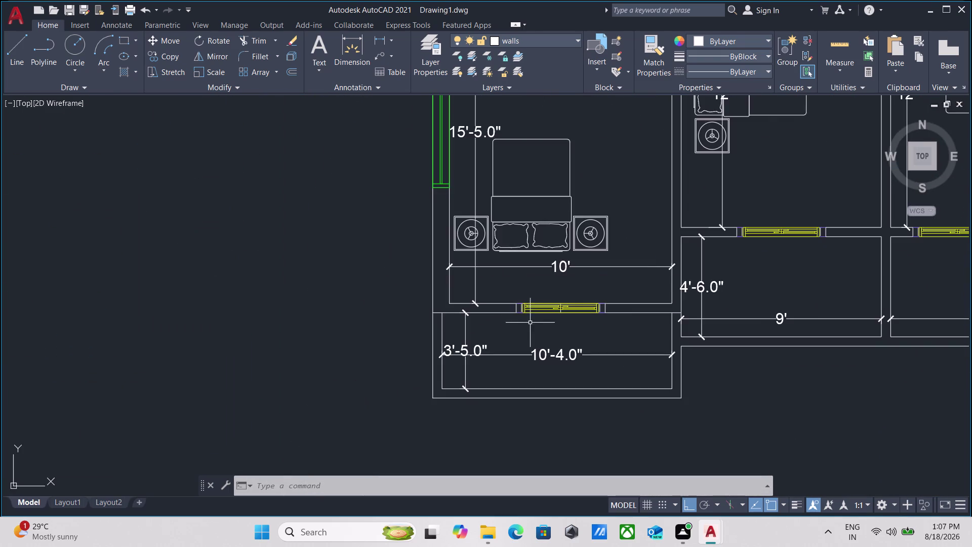
scroll(down, 3)
scroll(down, 3)
middle_drag(632, 218, 556, 363)
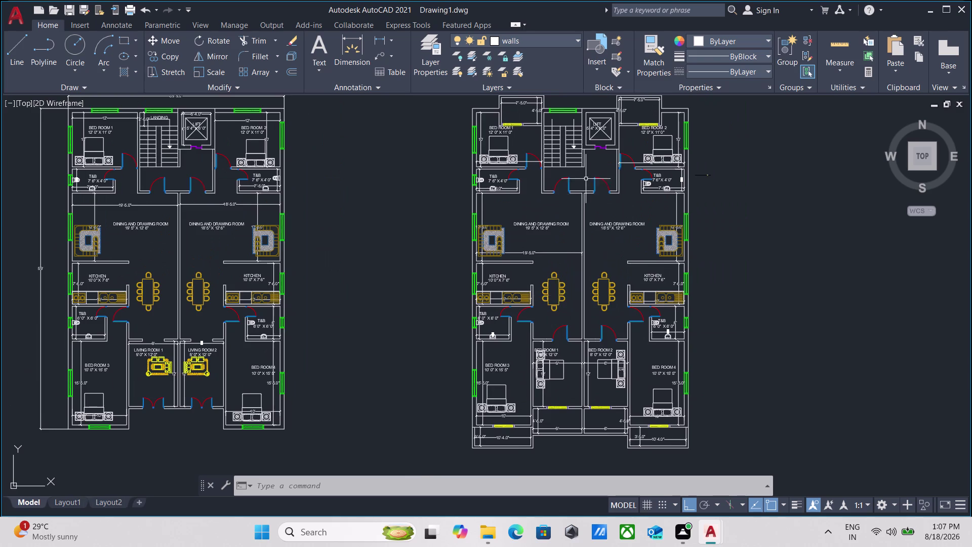
scroll(up, 3)
middle_drag(576, 186, 549, 325)
scroll(up, 3)
scroll(down, 3)
scroll(up, 3)
scroll(down, 3)
scroll(down, 3)
middle_drag(489, 305, 462, 191)
scroll(up, 3)
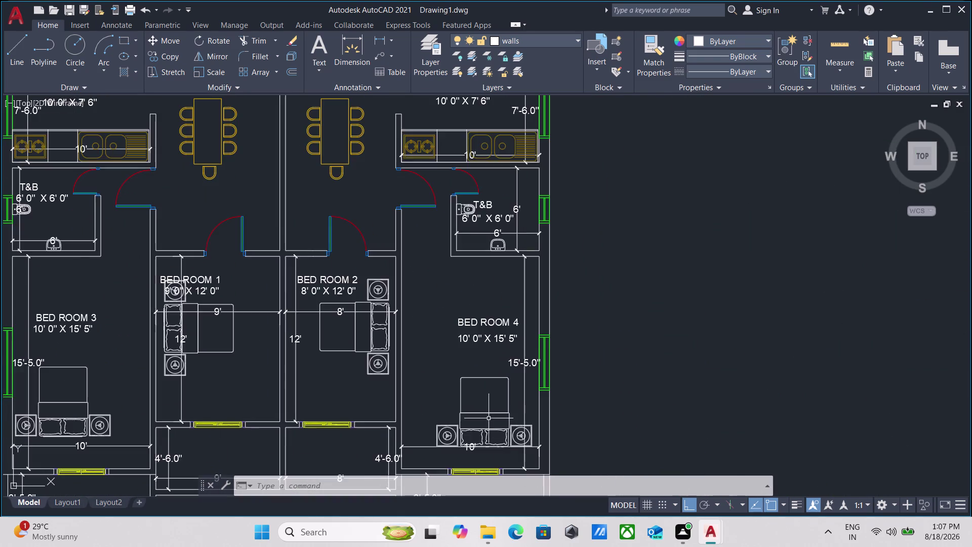
scroll(up, 3)
scroll(down, 3)
middle_drag(442, 324, 460, 361)
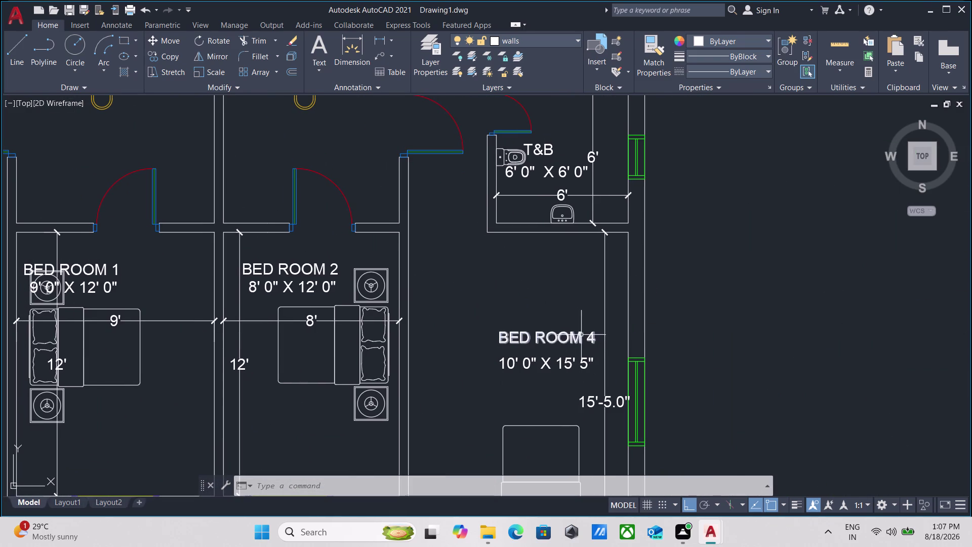
middle_drag(192, 295, 408, 325)
scroll(up, 3)
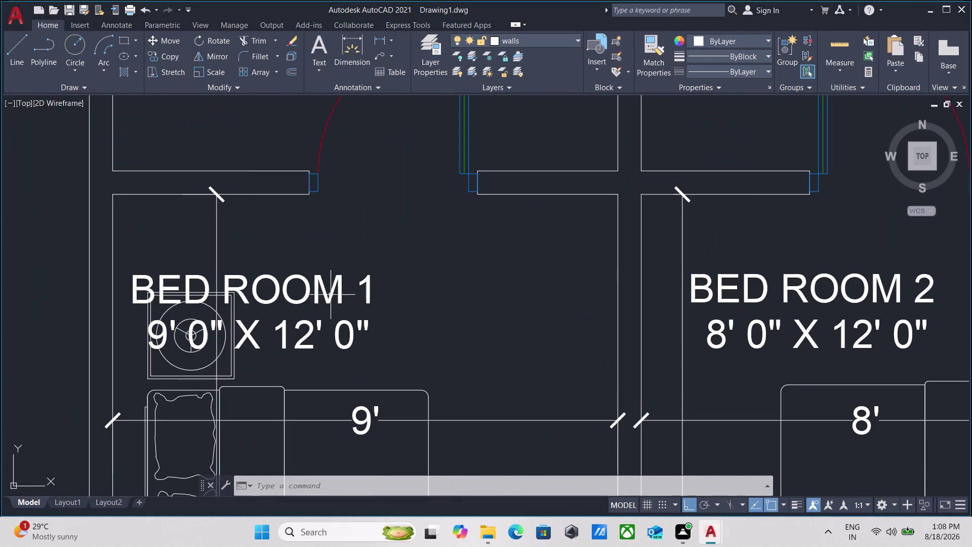
Renumber the BED ROOM 1 label to BED ROOM 5.
double_click(365, 286)
click(365, 286)
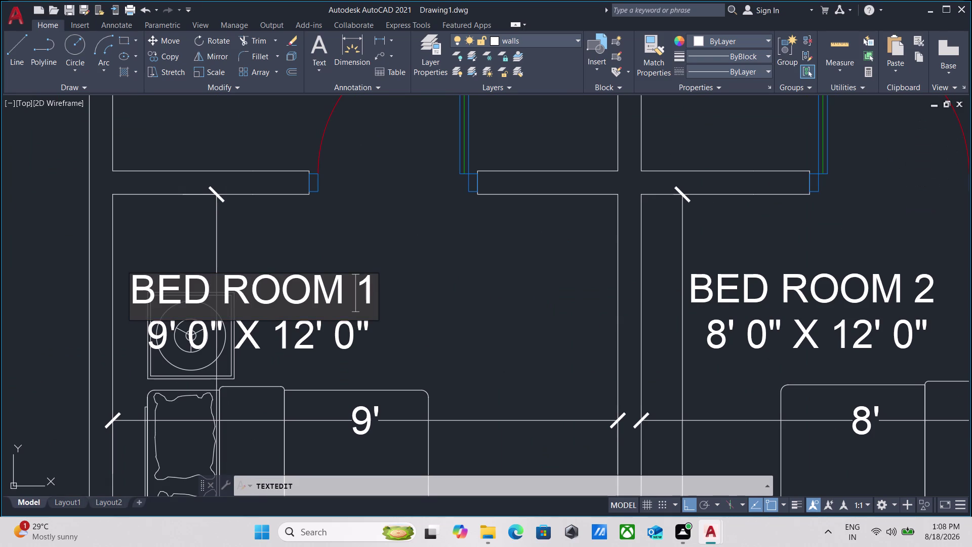
click(368, 282)
key(BackSpace)
key(5)
key(Return)
double_click(859, 286)
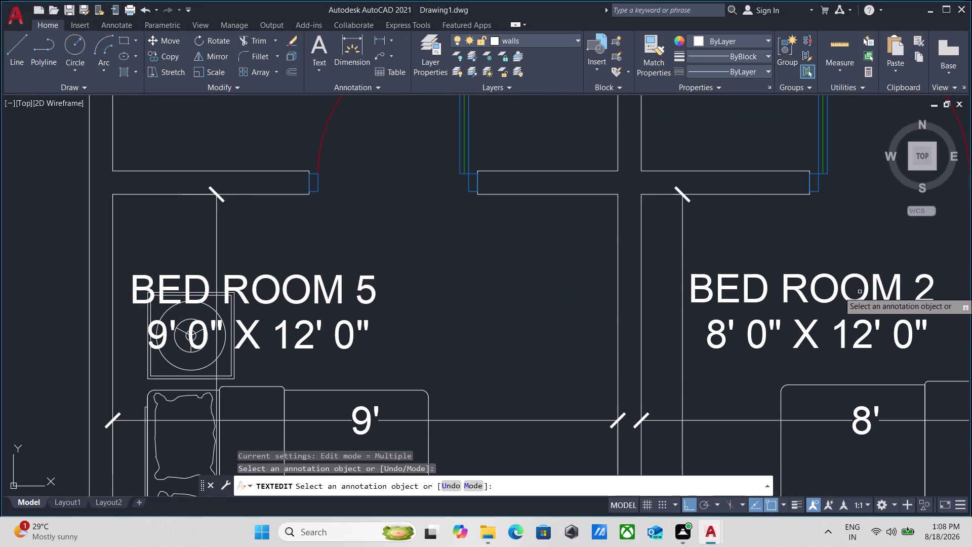
Renumber the duplicate BED ROOM 2 label to BED ROOM 6 and view both units.
middle_drag(860, 291, 685, 318)
double_click(718, 321)
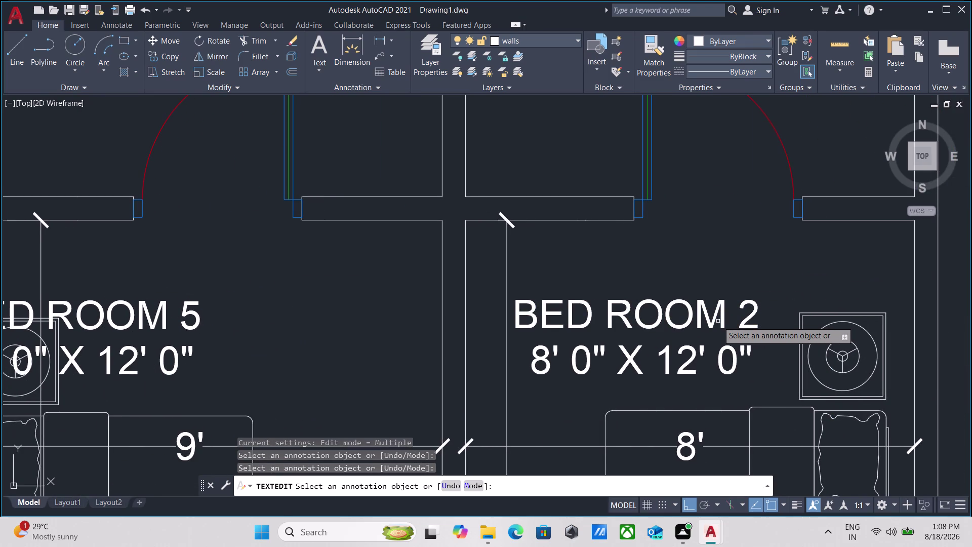
scroll(up, 3)
double_click(732, 334)
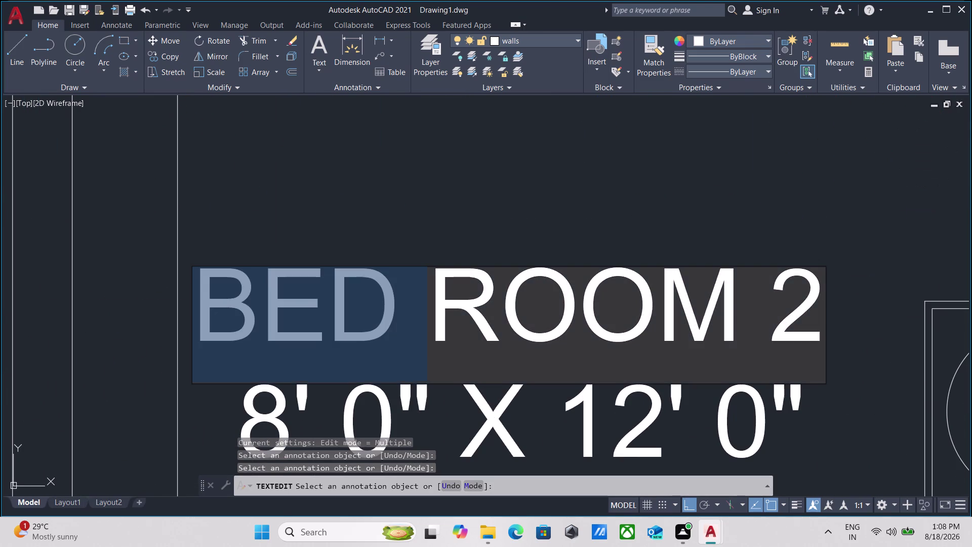
click(816, 308)
key(BackSpace)
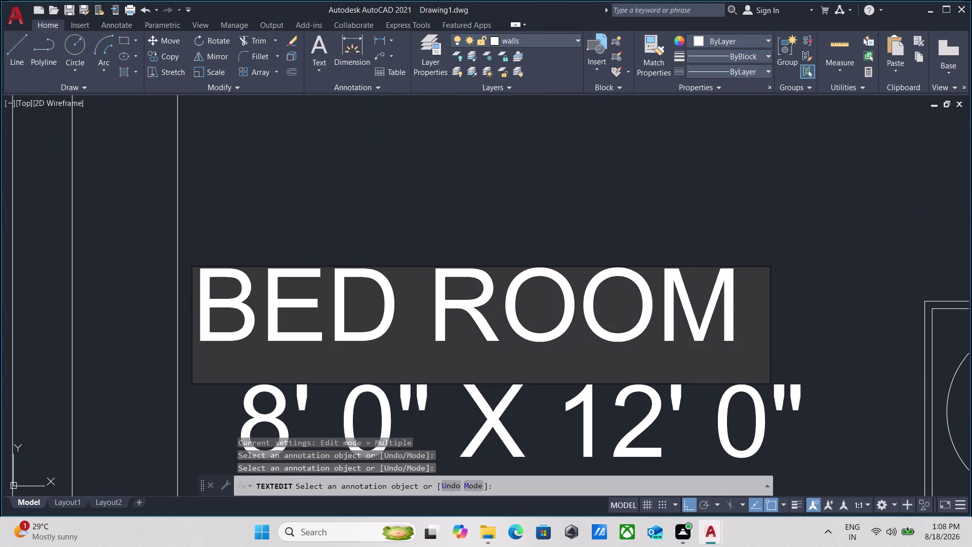
key(6)
key(Return)
key(Return)
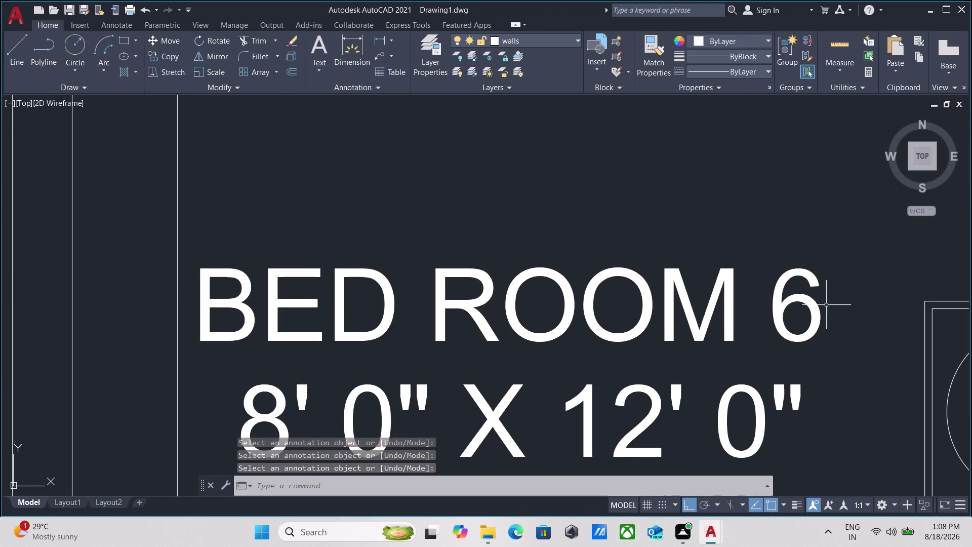
scroll(down, 3)
scroll(down, 3)
middle_drag(757, 309, 640, 294)
scroll(down, 3)
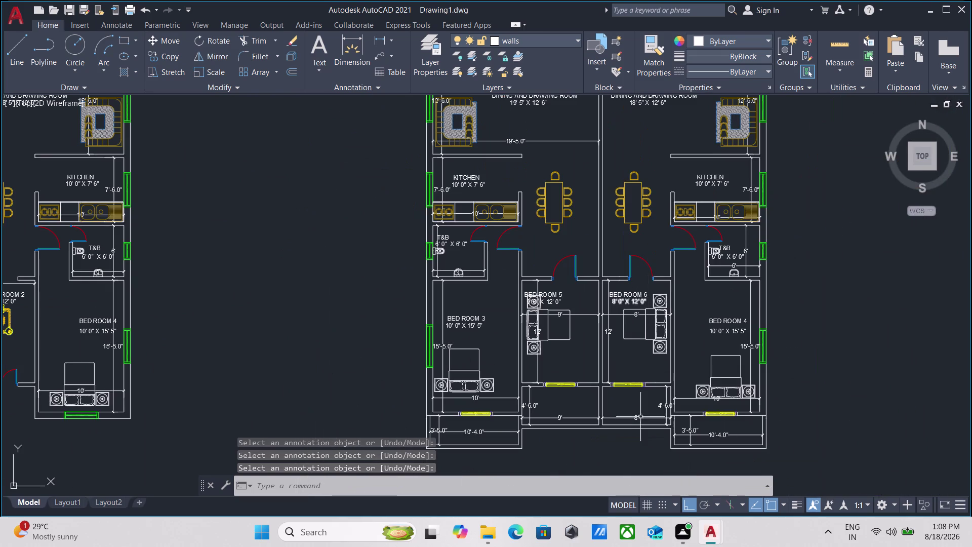
scroll(up, 3)
scroll(down, 3)
scroll(up, 3)
key(Escape)
scroll(up, 3)
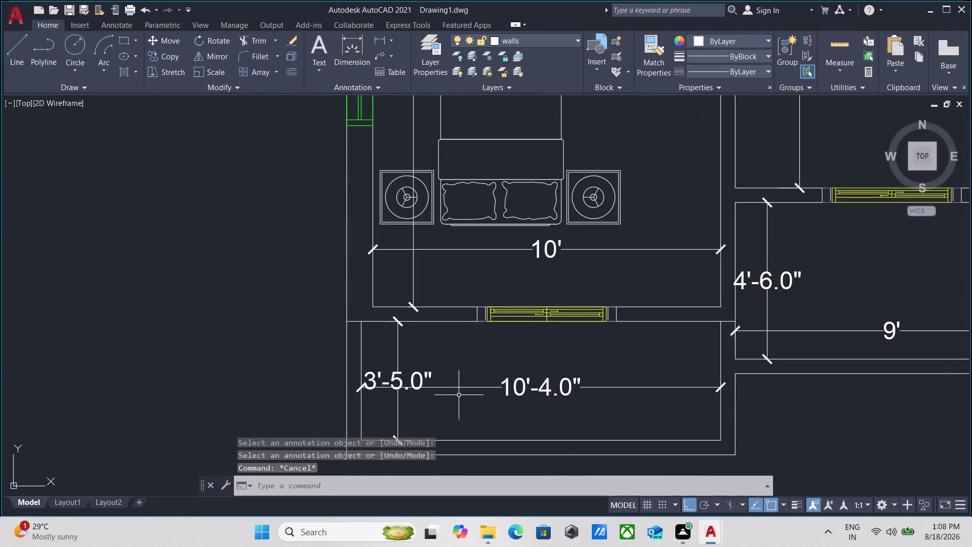
scroll(up, 3)
text(B)
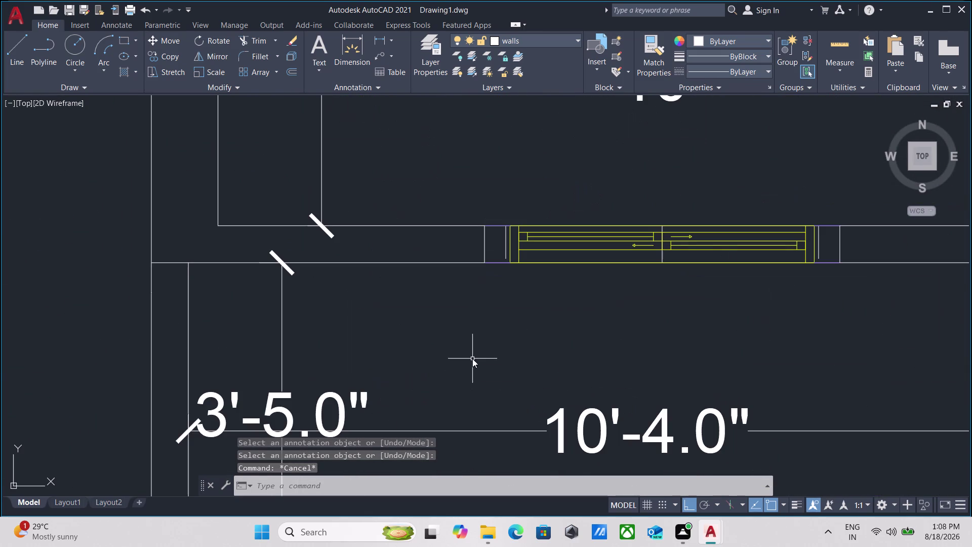
text(AL)
text(CO)
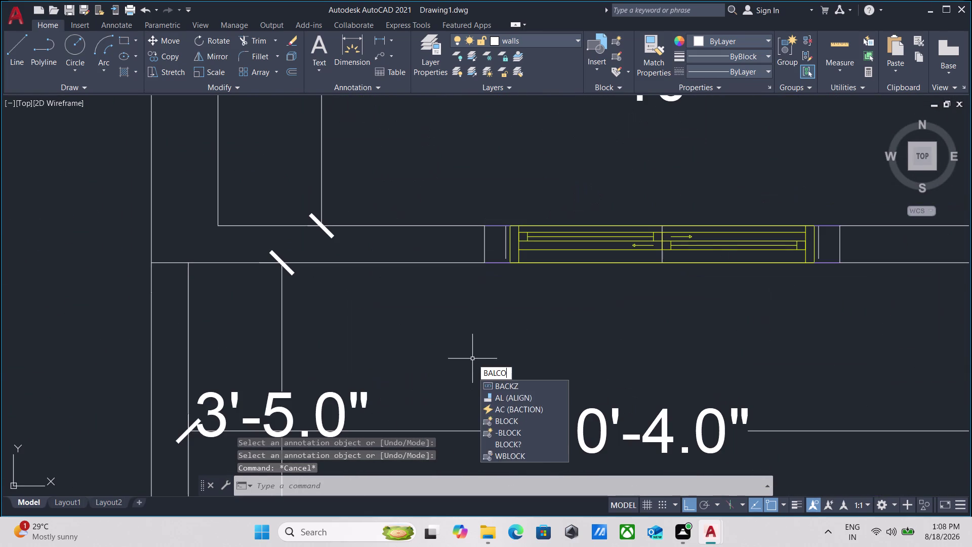
text(N)
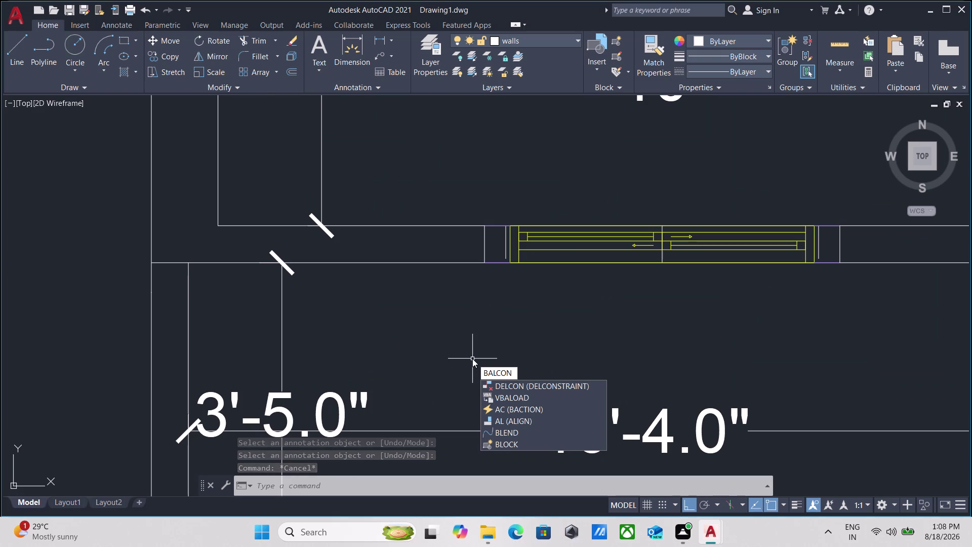
key(BackSpace)
key(BackSpace)
key(BackSpace)
key(BackSpace)
key(BackSpace)
key(BackSpace)
key(BackSpace)
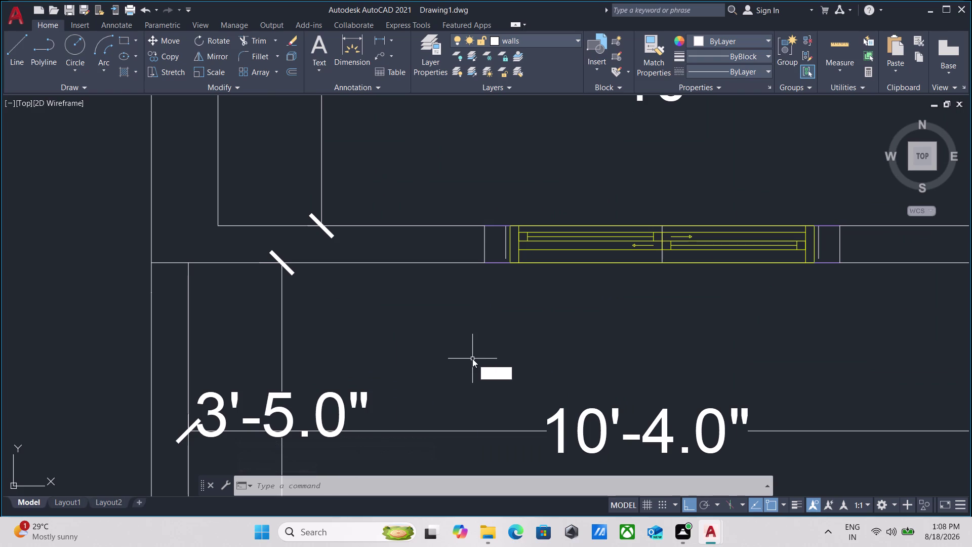
key(Escape)
scroll(down, 3)
middle_drag(488, 354, 482, 432)
scroll(down, 3)
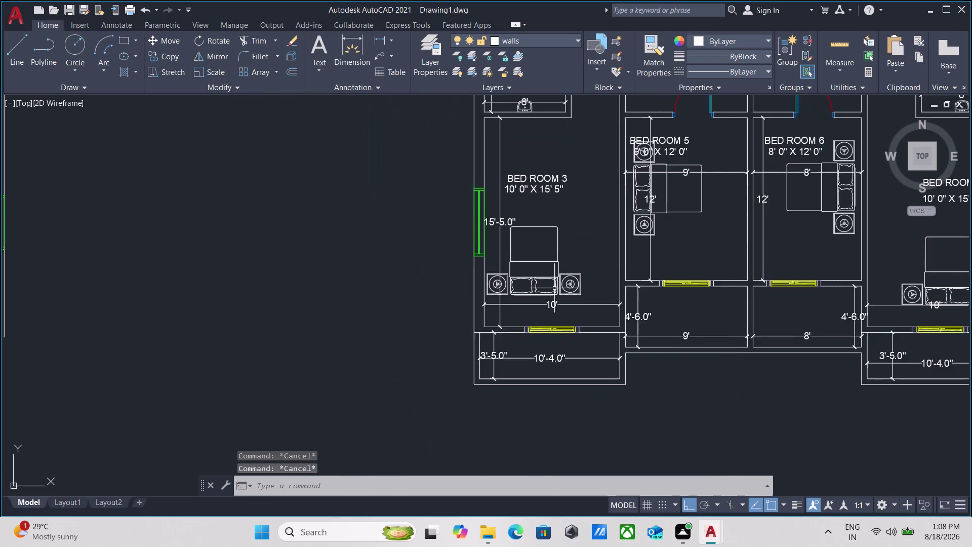
middle_drag(555, 288, 538, 397)
scroll(up, 3)
Select both BED ROOM 3 text lines and start a CO copy from a base point.
scroll(down, 3)
middle_drag(549, 285, 547, 352)
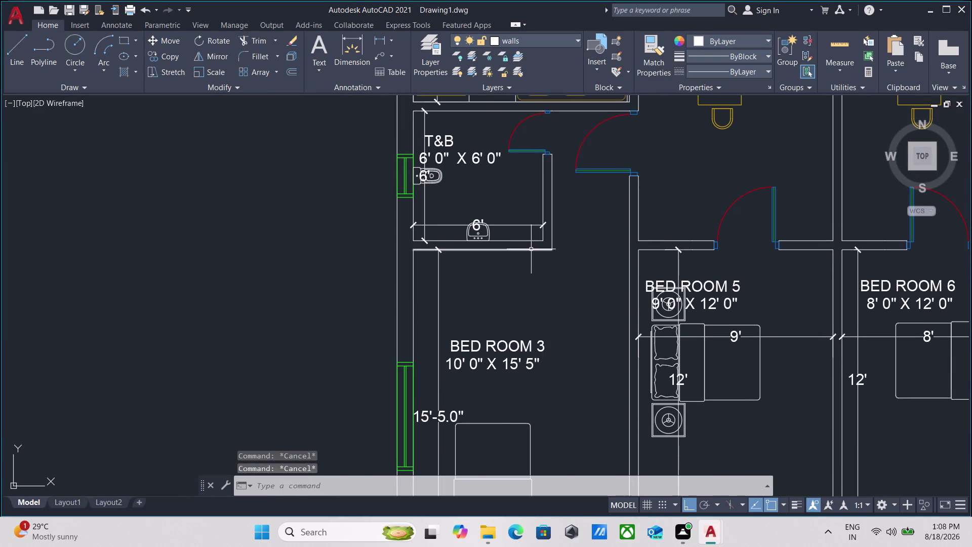
drag(532, 380, 525, 359)
click(501, 318)
text(C)
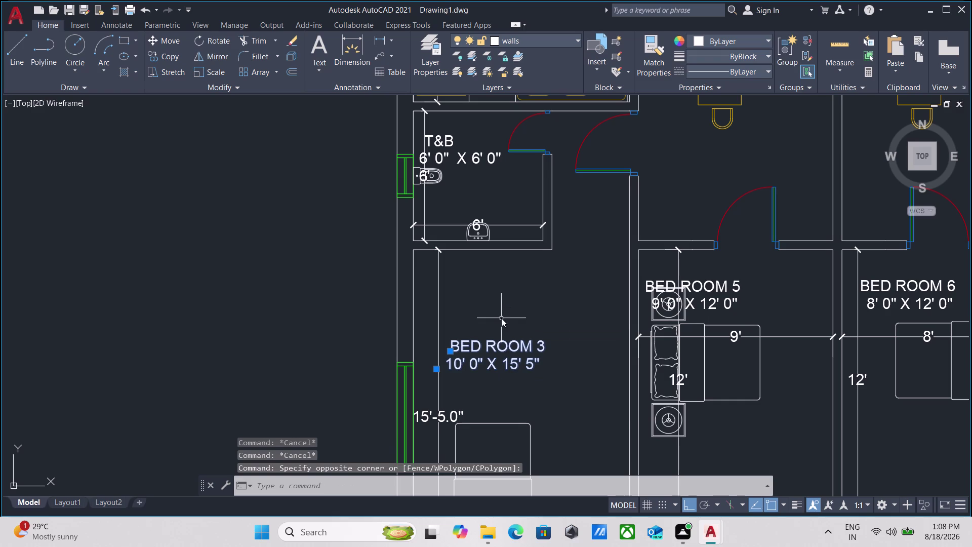
text(O)
key(Return)
click(455, 347)
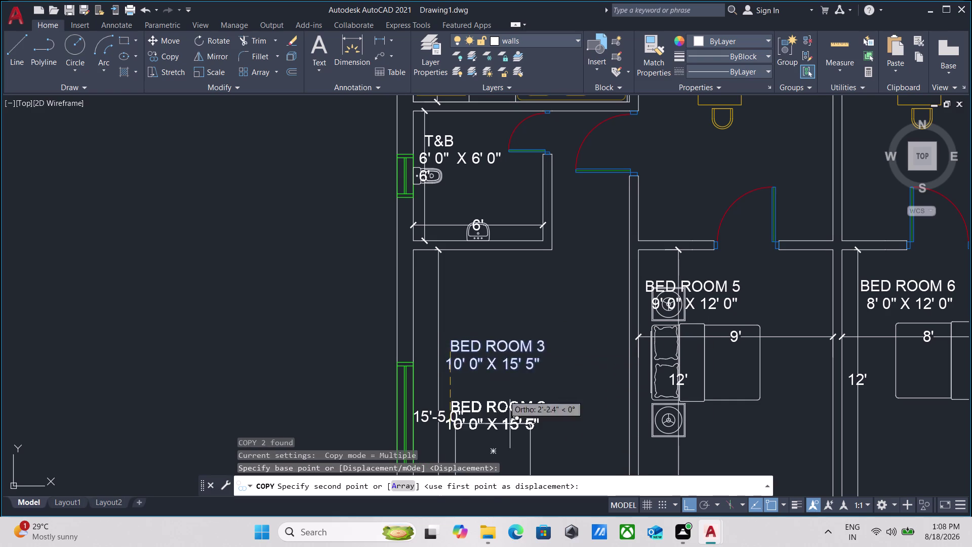
Drop the label copy inside the balcony below BED ROOM 3 and open it for editing.
scroll(down, 3)
middle_drag(509, 441, 534, 212)
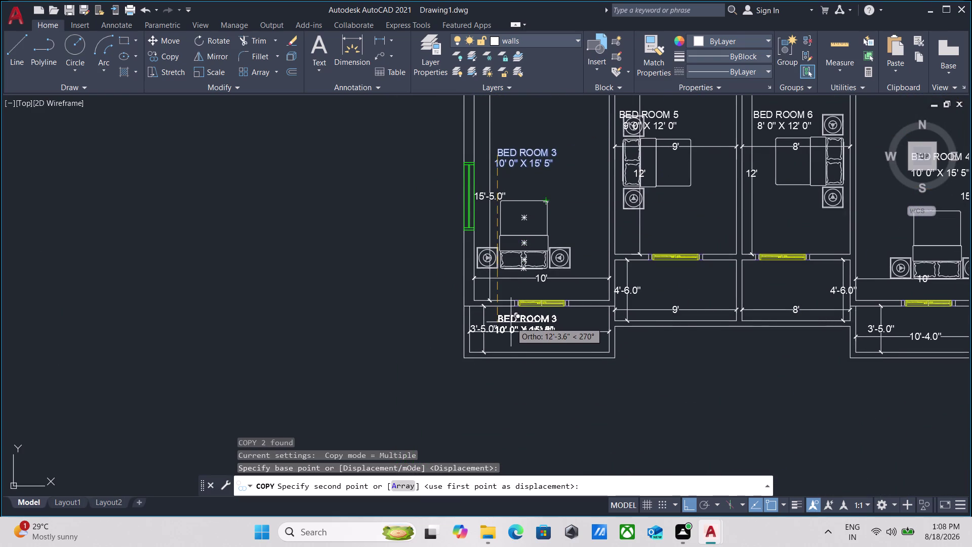
click(511, 322)
key(Escape)
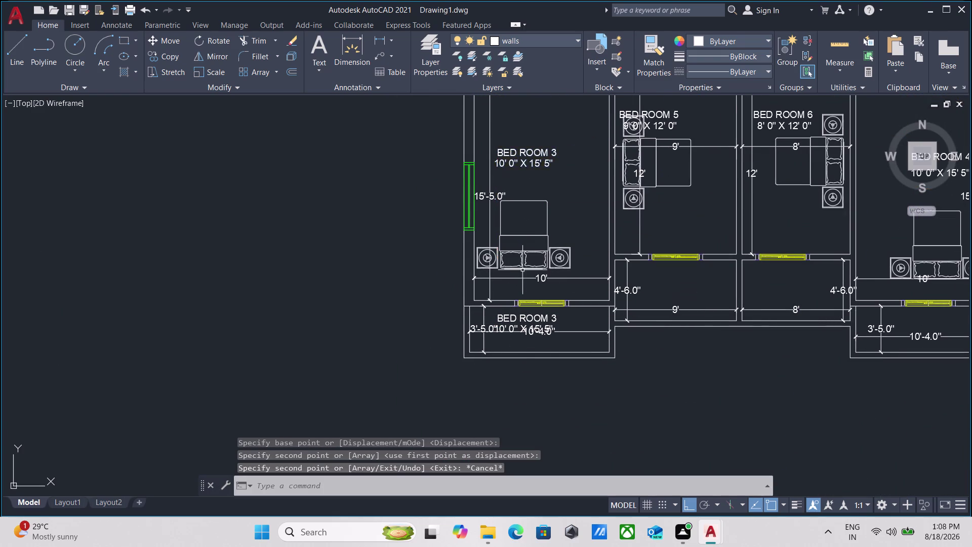
scroll(up, 3)
double_click(527, 307)
Replace the copied room name below BED ROOM 3 with the text BALCONY.
scroll(up, 3)
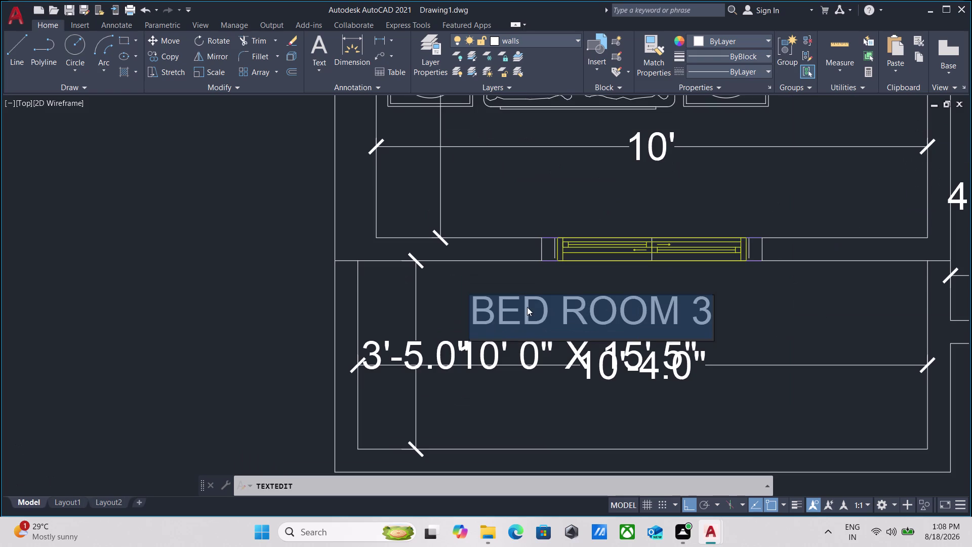
key(BackSpace)
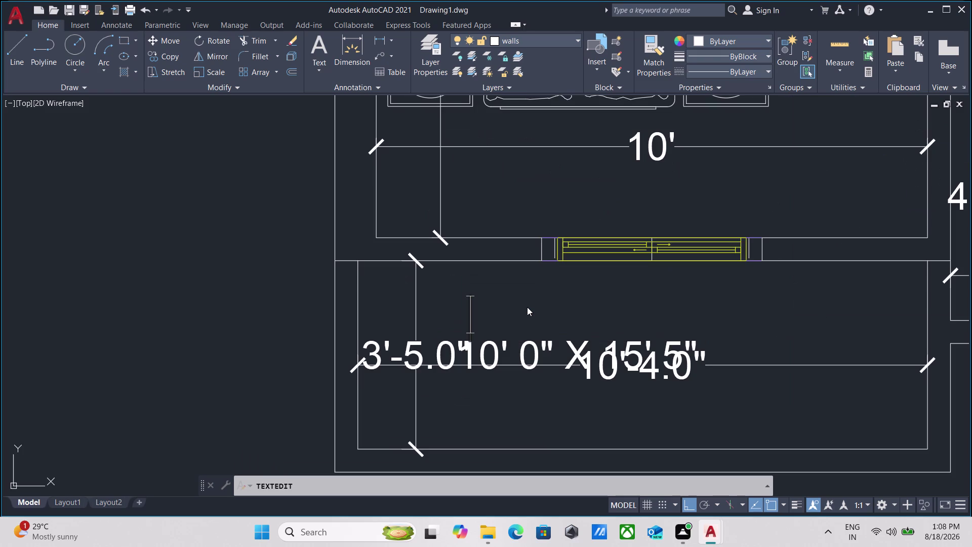
text(BALC)
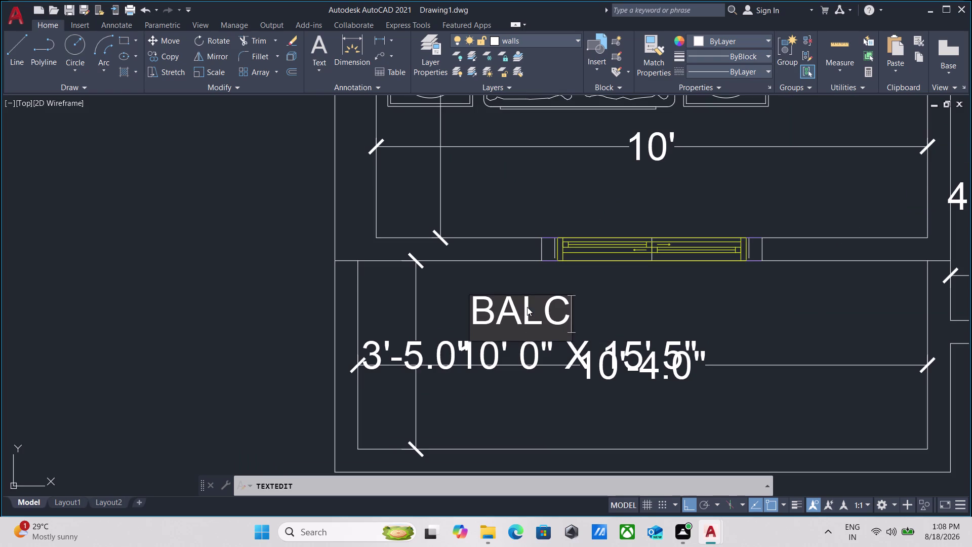
text(ONY)
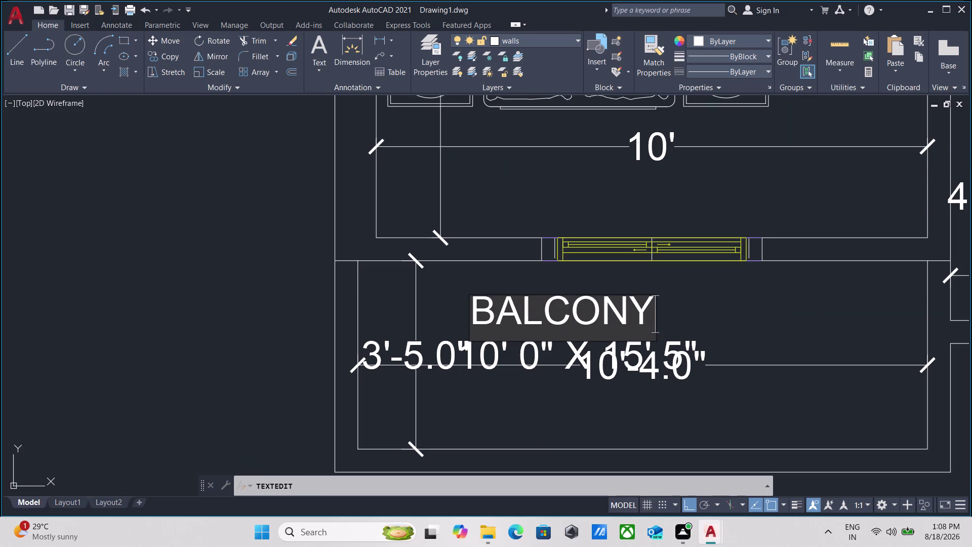
key(Return)
scroll(down, 3)
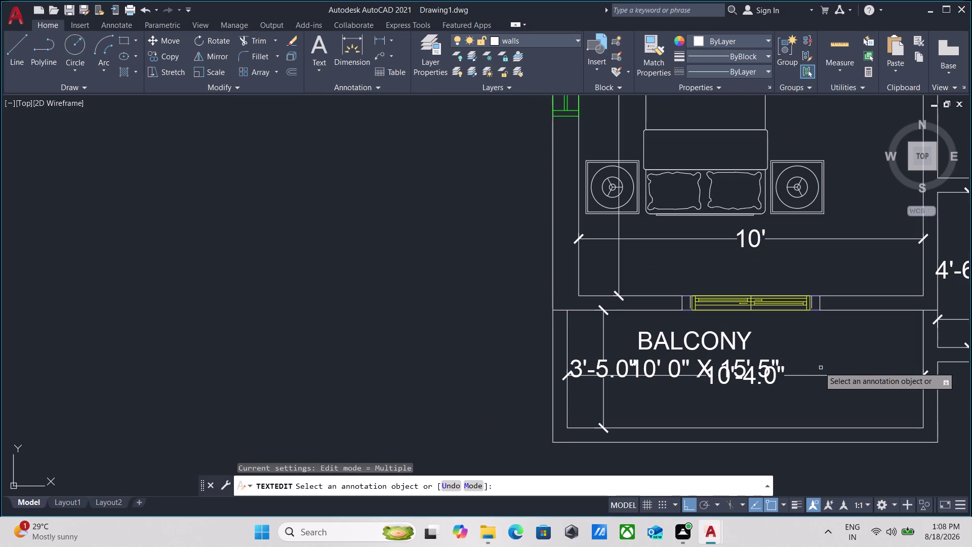
scroll(up, 3)
key(Escape)
Erase the selected copied objects, then undo the erase that also removed BALCONY.
click(738, 336)
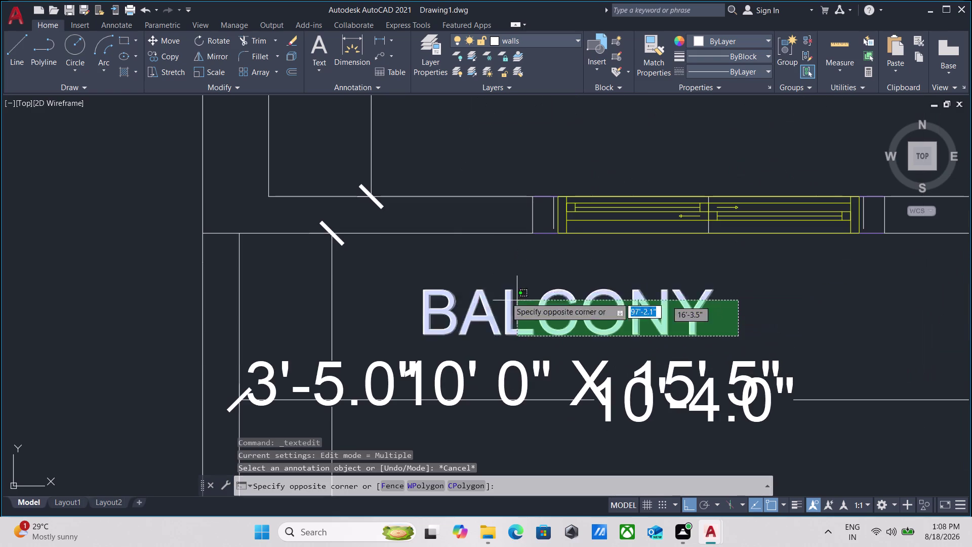
click(357, 275)
scroll(up, 3)
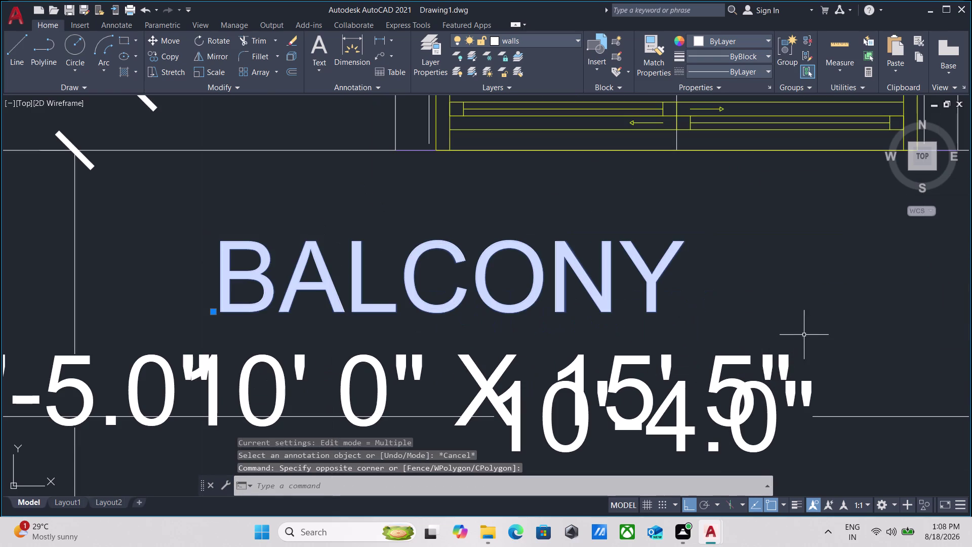
drag(806, 333, 788, 341)
key(Escape)
drag(787, 325, 758, 339)
click(689, 359)
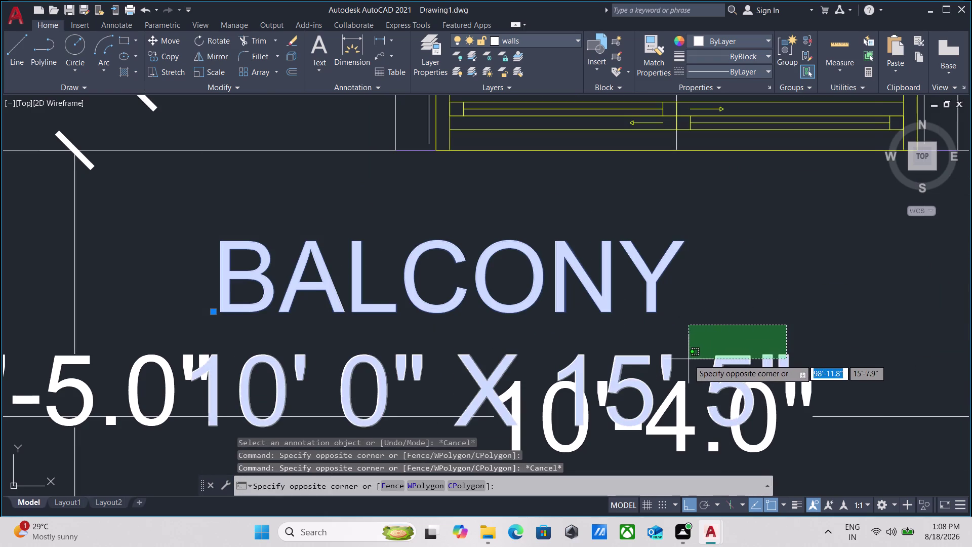
right_drag(730, 306, 732, 302)
click(813, 86)
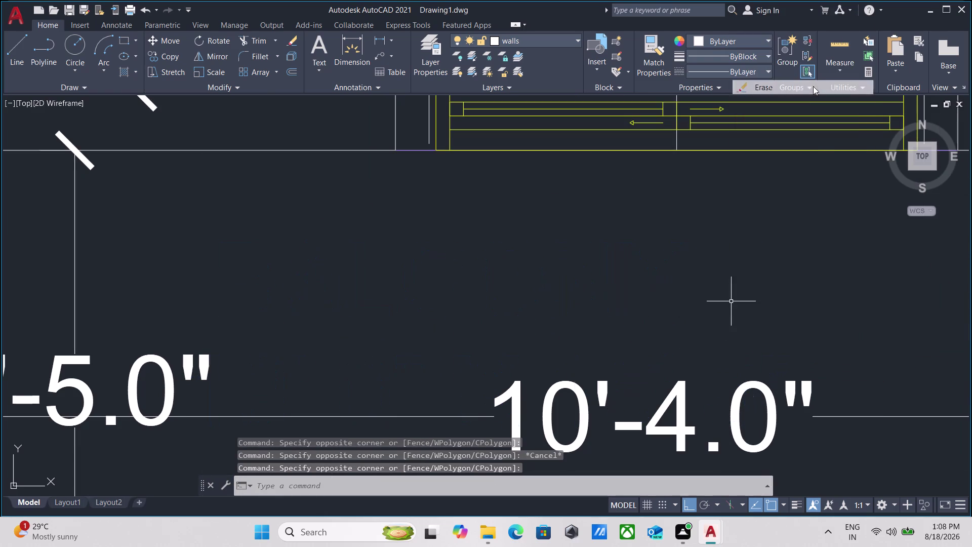
key(ctrl+z)
Erase only the copied room-size line beneath the BALCONY label.
scroll(down, 3)
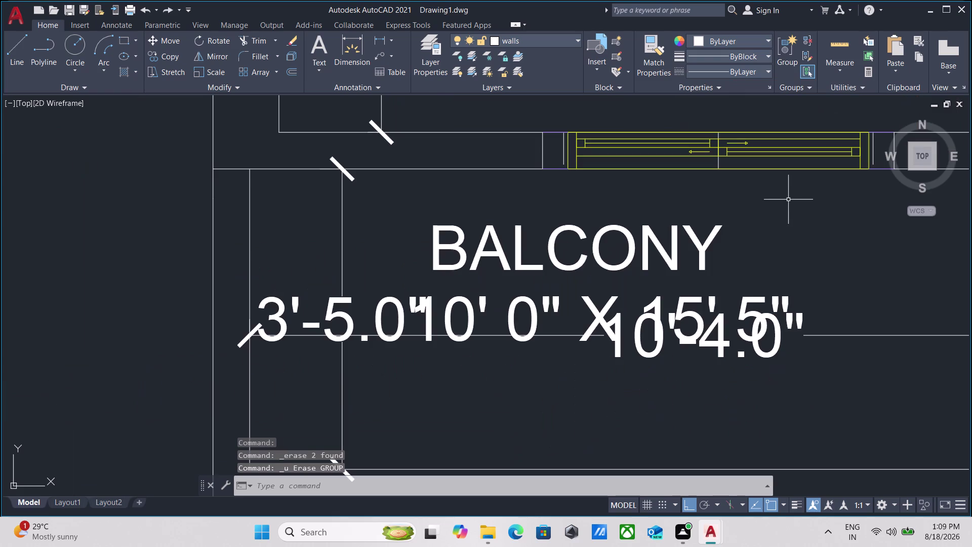
click(794, 289)
click(754, 302)
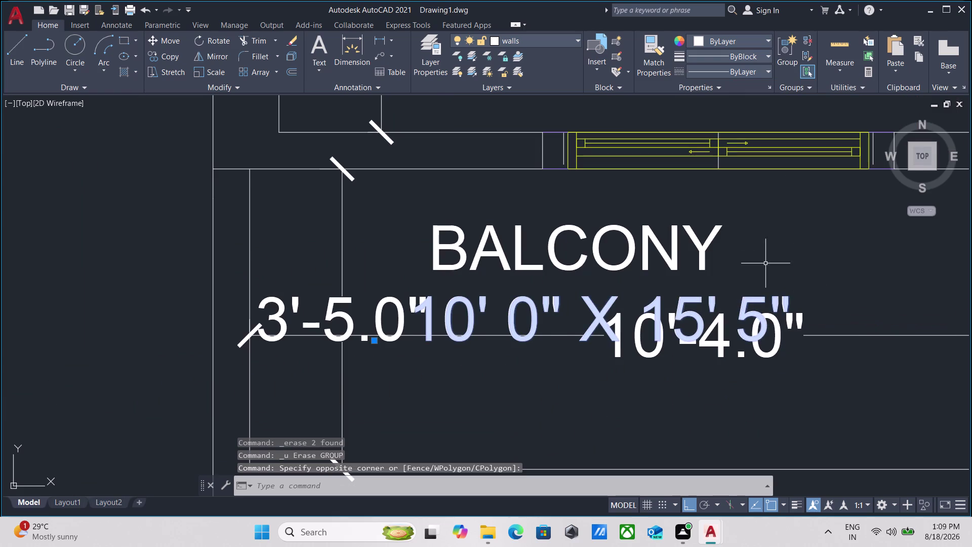
right_click(776, 202)
click(826, 284)
scroll(down, 3)
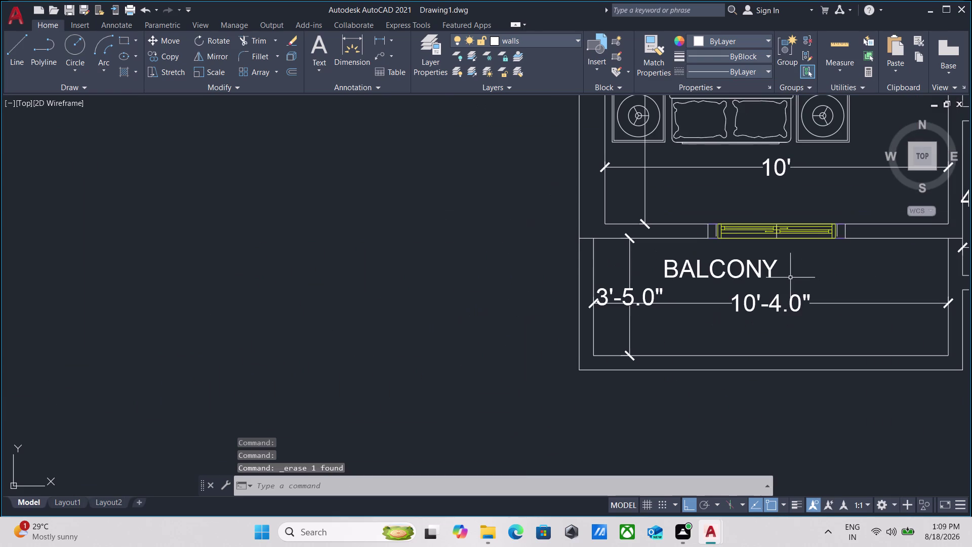
Select the BALCONY label and start copying it from a base point.
middle_drag(790, 277, 678, 330)
click(697, 326)
click(566, 304)
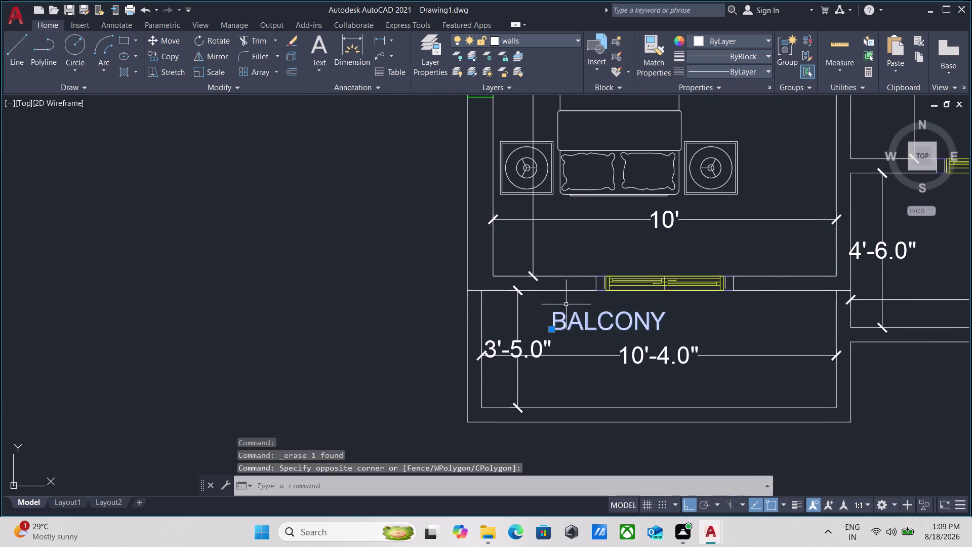
key(c)
key(o)
key(Return)
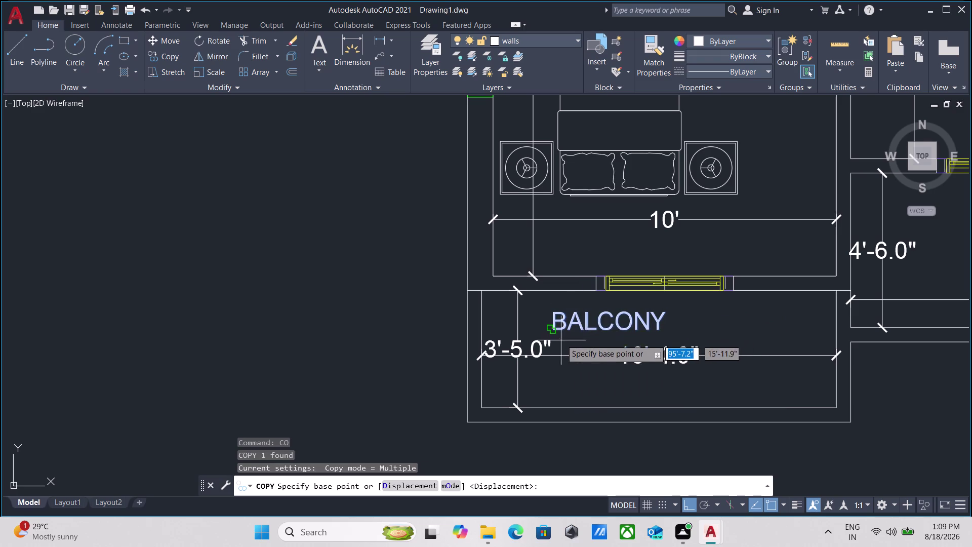
click(550, 329)
Place BALCONY copies in the balconies of Bed Rooms 5, 6 and 4.
scroll(down, 3)
middle_drag(778, 360, 717, 364)
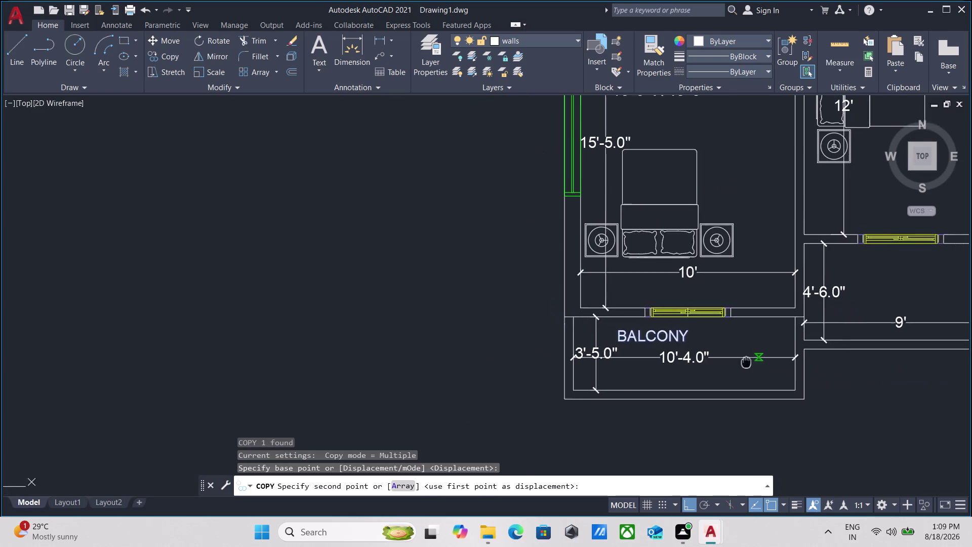
middle_drag(717, 364, 668, 378)
key(F8)
scroll(down, 3)
middle_drag(739, 367, 511, 320)
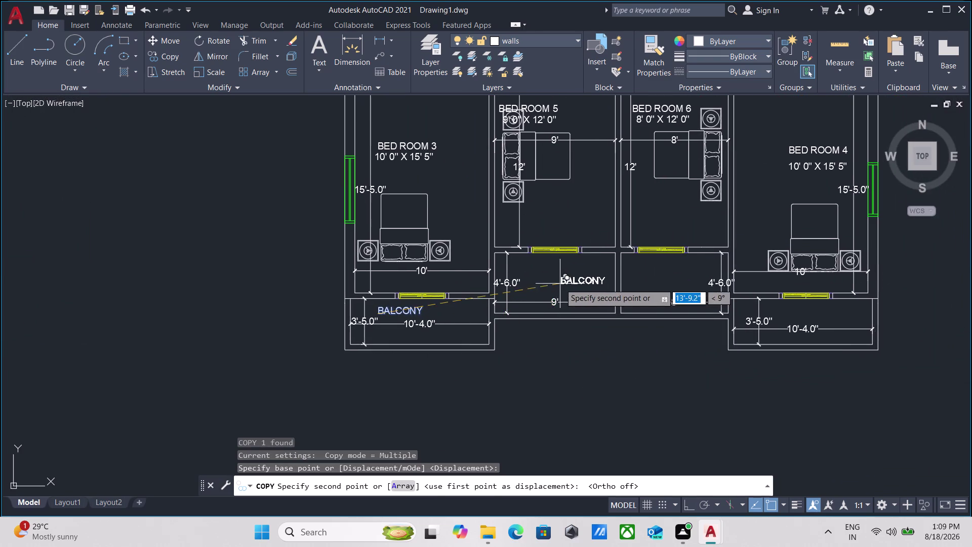
click(540, 283)
click(649, 278)
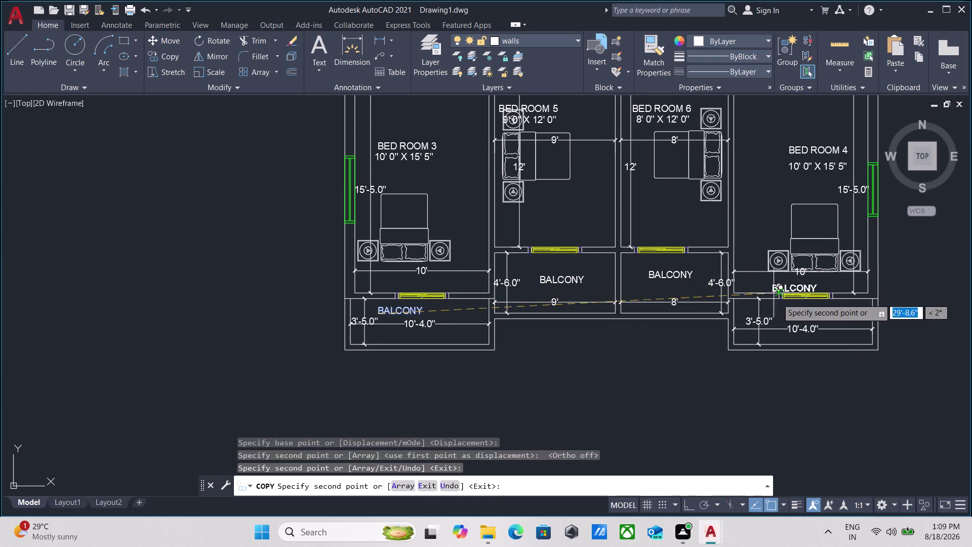
click(789, 315)
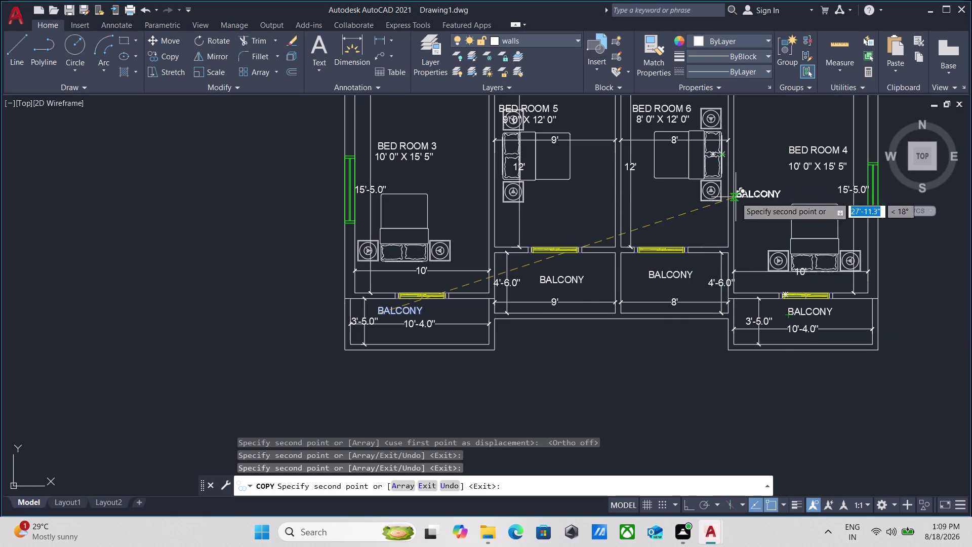
Place a BALCONY copy in Bed Room 1's balcony.
middle_drag(736, 197, 711, 546)
scroll(down, 3)
middle_drag(636, 283, 631, 439)
scroll(up, 3)
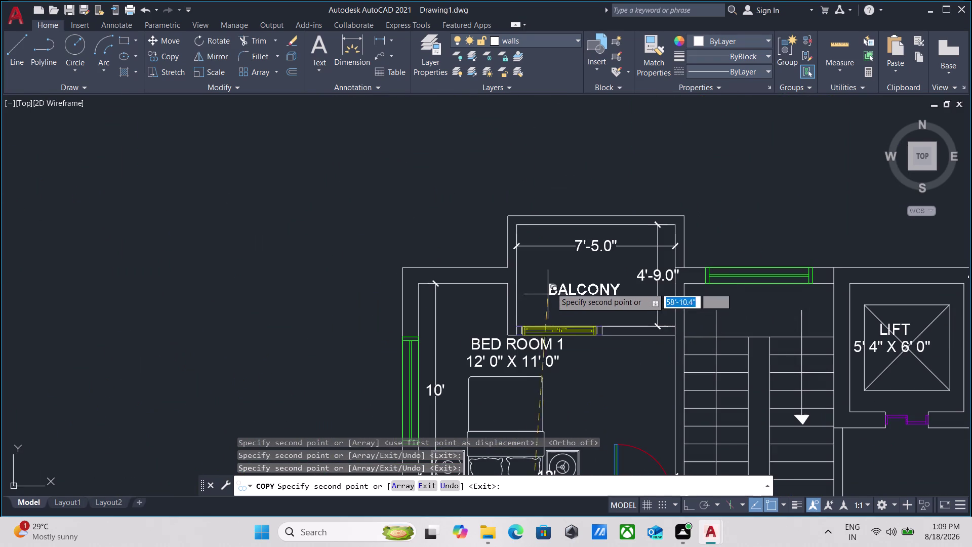
click(550, 279)
scroll(down, 3)
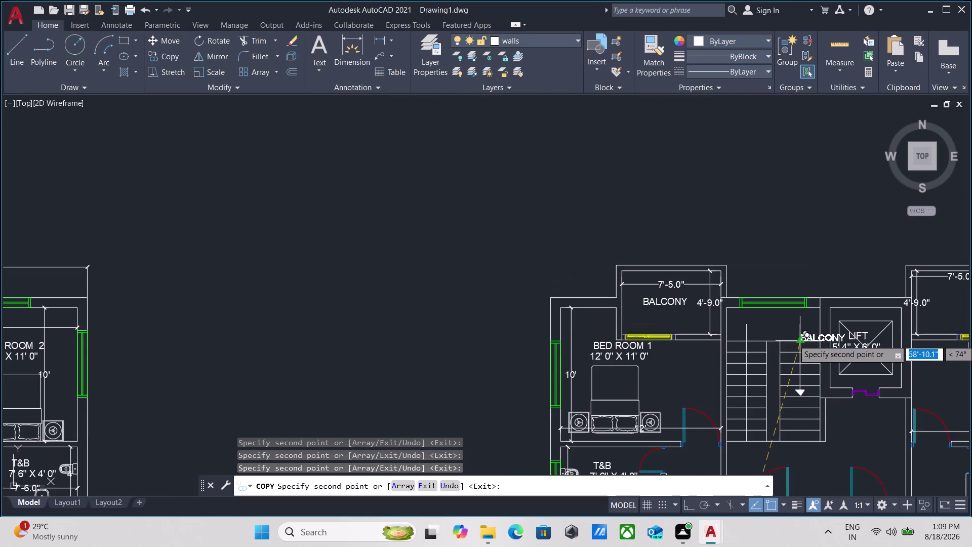
Place the final BALCONY copy in Bed Room 2's balcony and end copying.
middle_drag(797, 339, 699, 352)
scroll(down, 3)
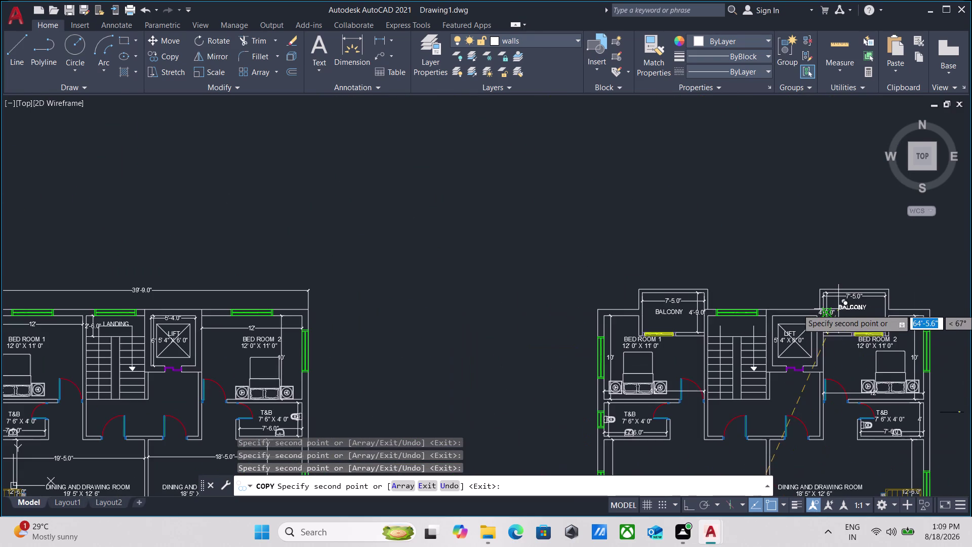
scroll(up, 3)
click(829, 290)
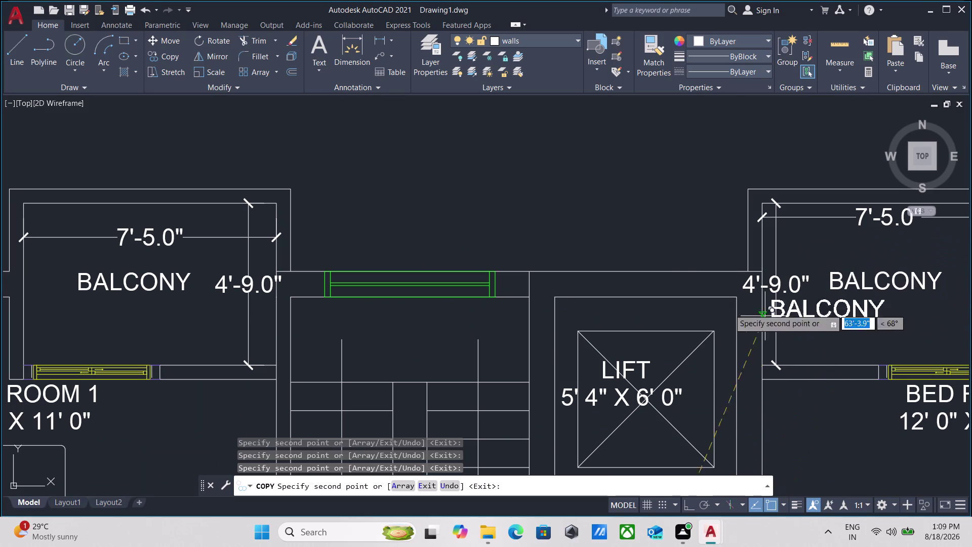
key(Escape)
scroll(down, 3)
middle_drag(429, 257, 487, 234)
key(l)
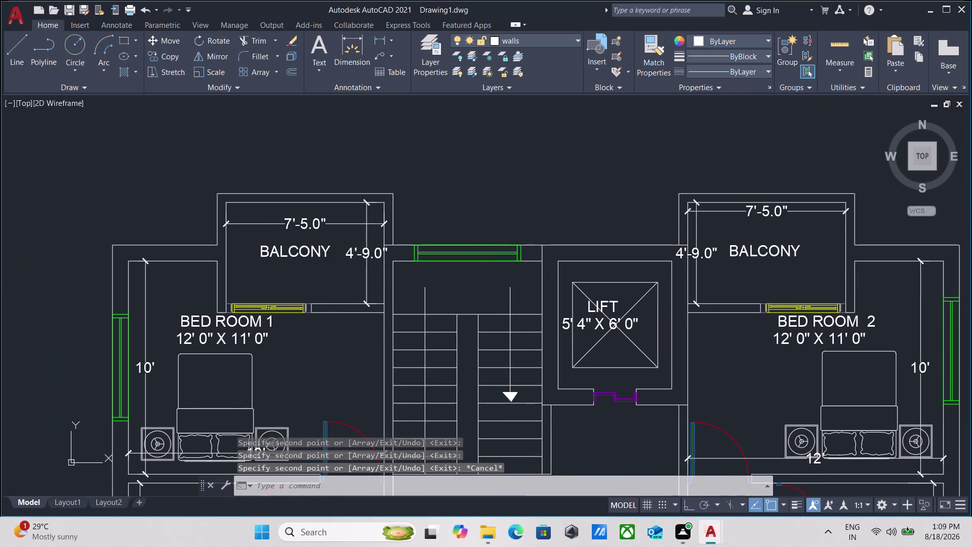
key(Return)
click(427, 286)
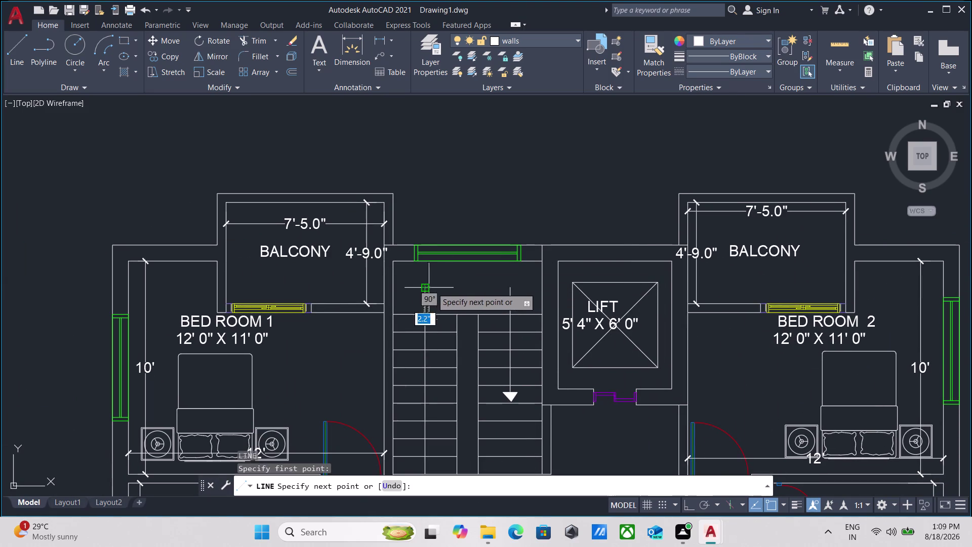
click(512, 288)
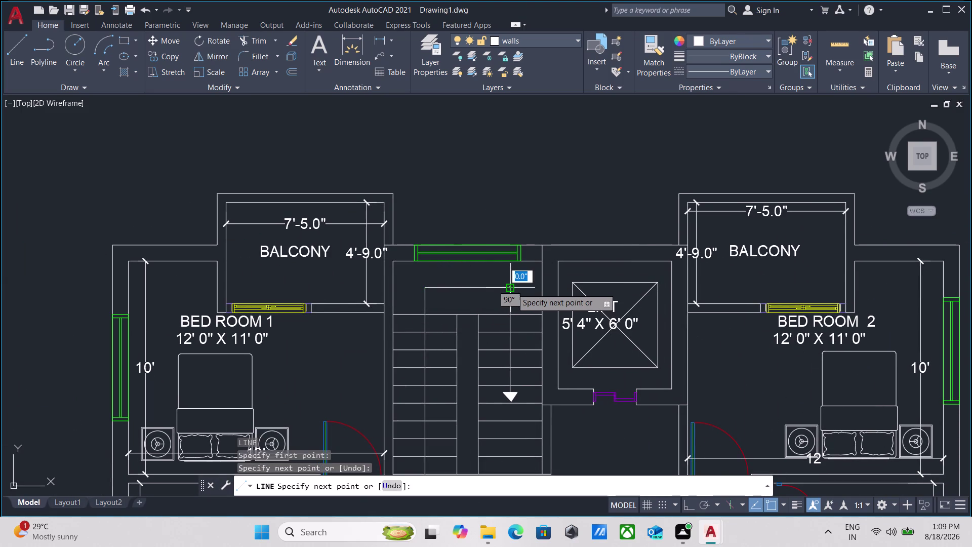
key(Escape)
scroll(down, 3)
scroll(up, 3)
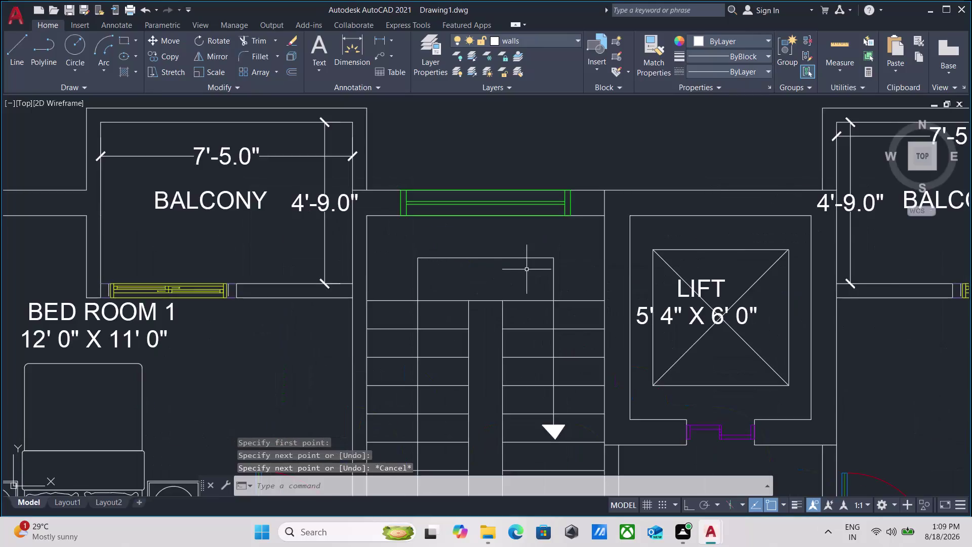
scroll(down, 3)
middle_drag(528, 268, 573, 191)
scroll(down, 3)
middle_drag(440, 346, 545, 211)
scroll(down, 3)
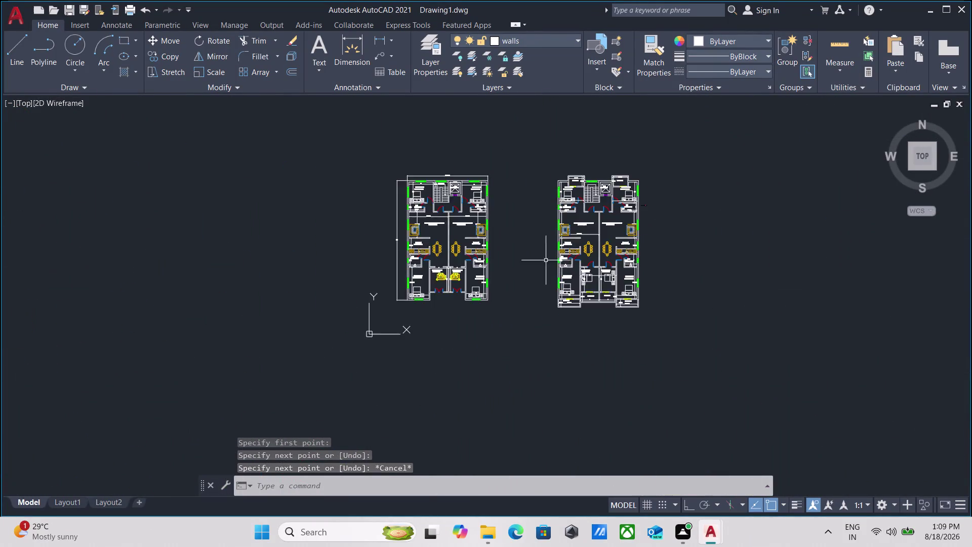
scroll(up, 3)
scroll(up, 3)
middle_drag(424, 315, 562, 370)
scroll(down, 3)
middle_drag(454, 281, 463, 316)
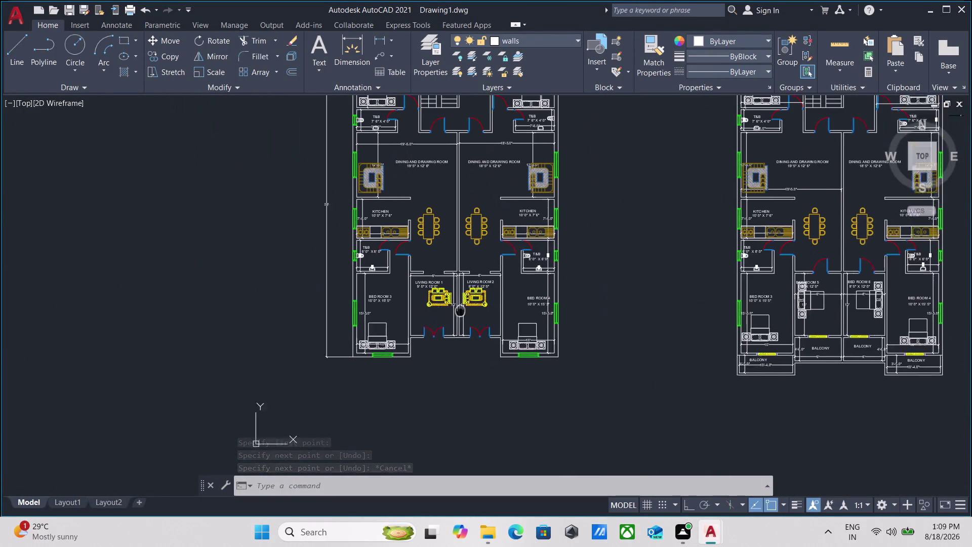
middle_drag(463, 316, 465, 345)
middle_drag(468, 280, 382, 276)
scroll(up, 3)
middle_drag(368, 363, 379, 251)
scroll(down, 3)
middle_click(446, 328)
middle_drag(444, 327, 423, 353)
middle_drag(423, 354, 385, 368)
scroll(up, 3)
scroll(down, 3)
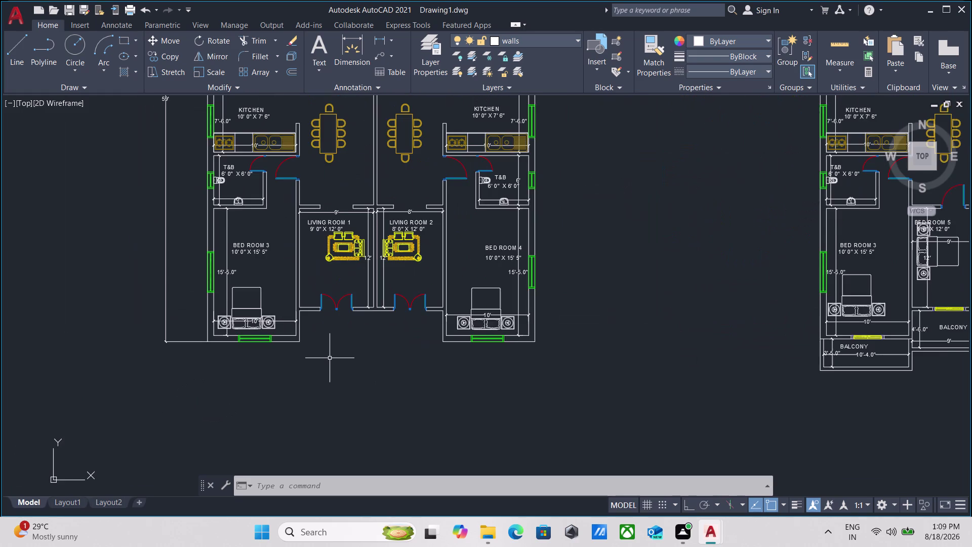
middle_drag(330, 358, 282, 350)
scroll(down, 3)
middle_drag(283, 347, 253, 379)
scroll(up, 3)
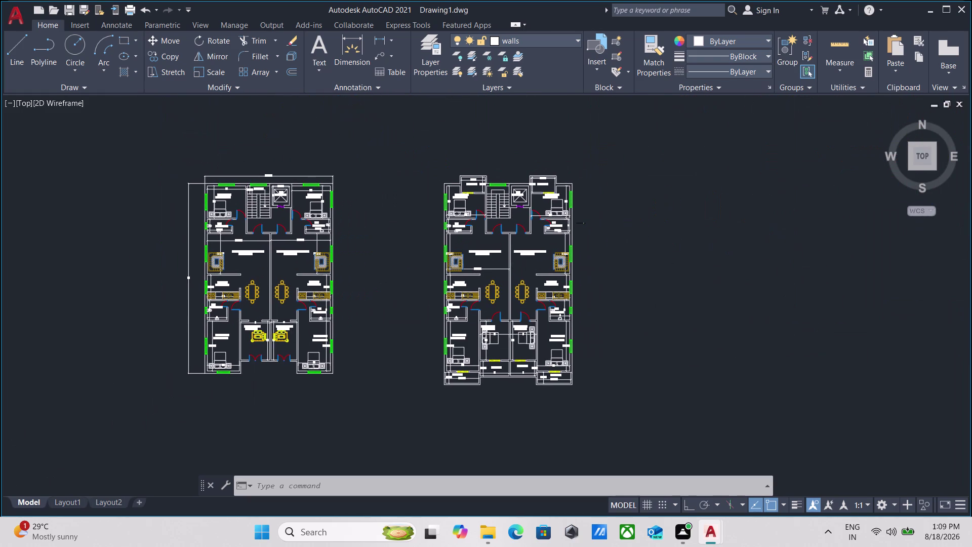
middle_drag(255, 378, 406, 328)
scroll(up, 3)
scroll(up, 3)
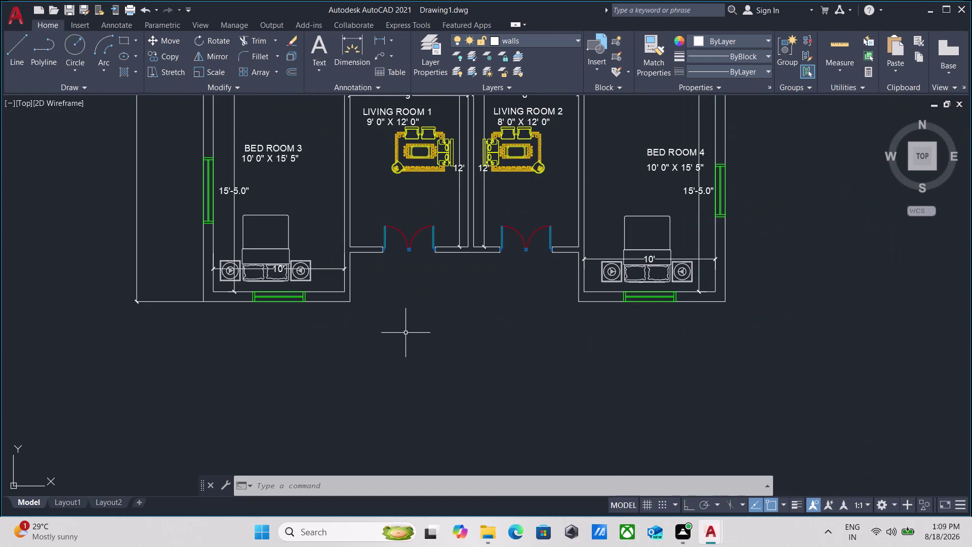
Start DTEXT below the left plan, picking the text height and 0° rotation.
text(DT)
key(Return)
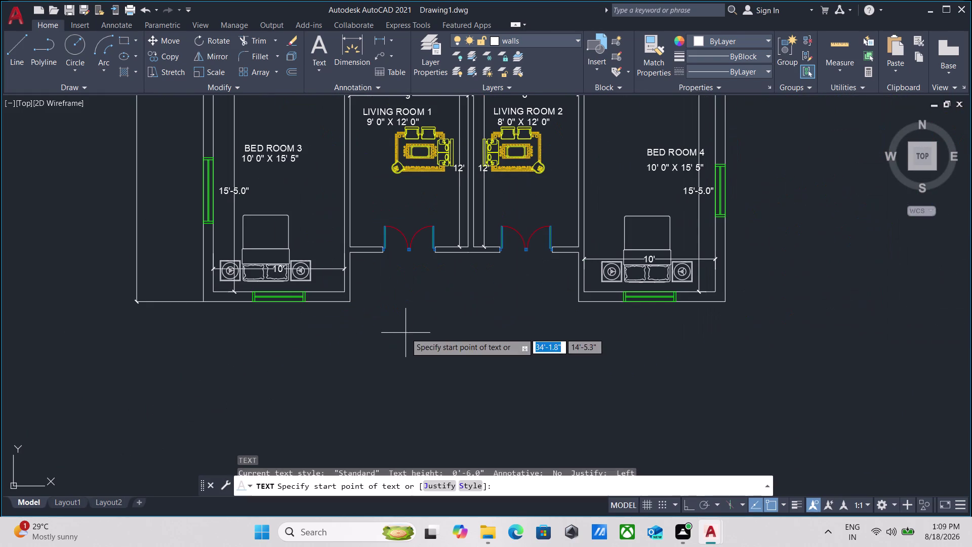
middle_drag(294, 386, 301, 380)
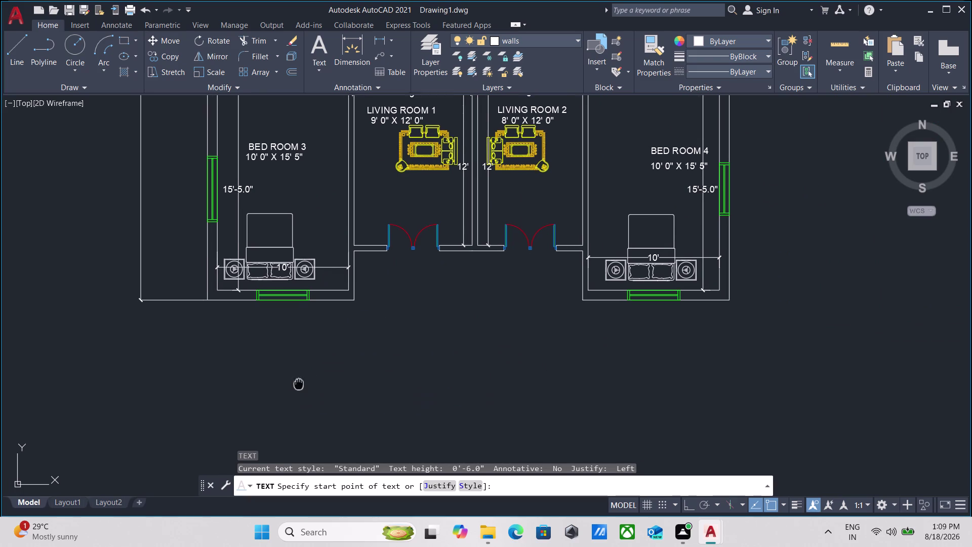
middle_drag(301, 380, 332, 309)
click(313, 328)
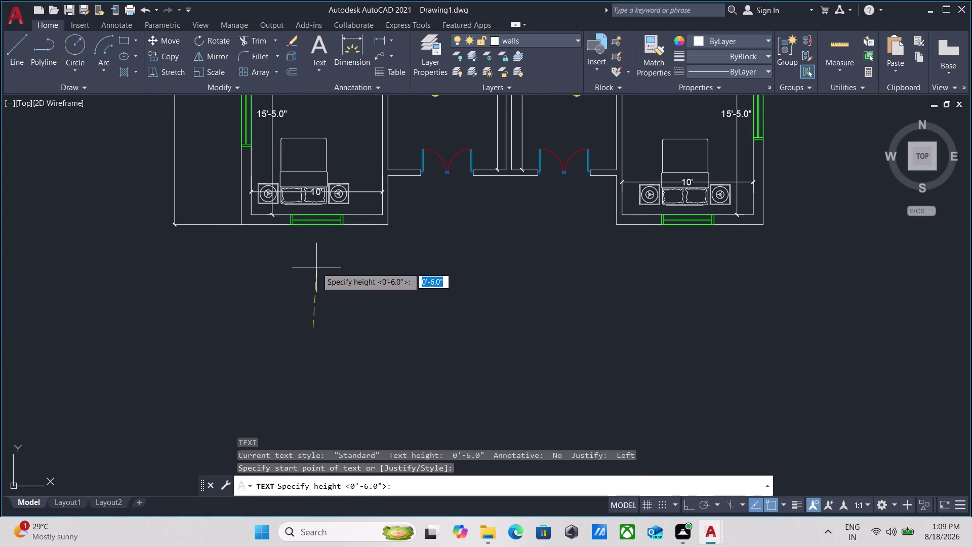
key(F8)
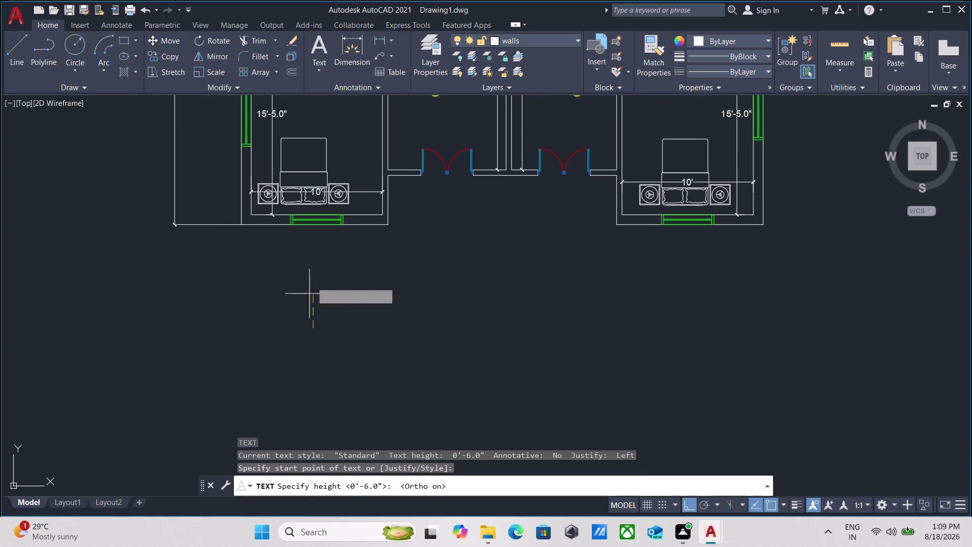
scroll(down, 3)
scroll(up, 3)
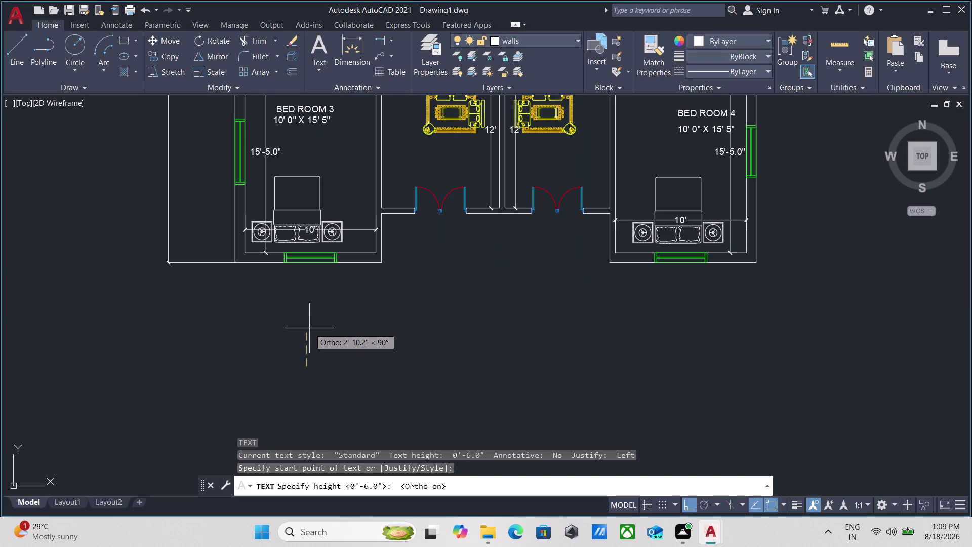
click(310, 331)
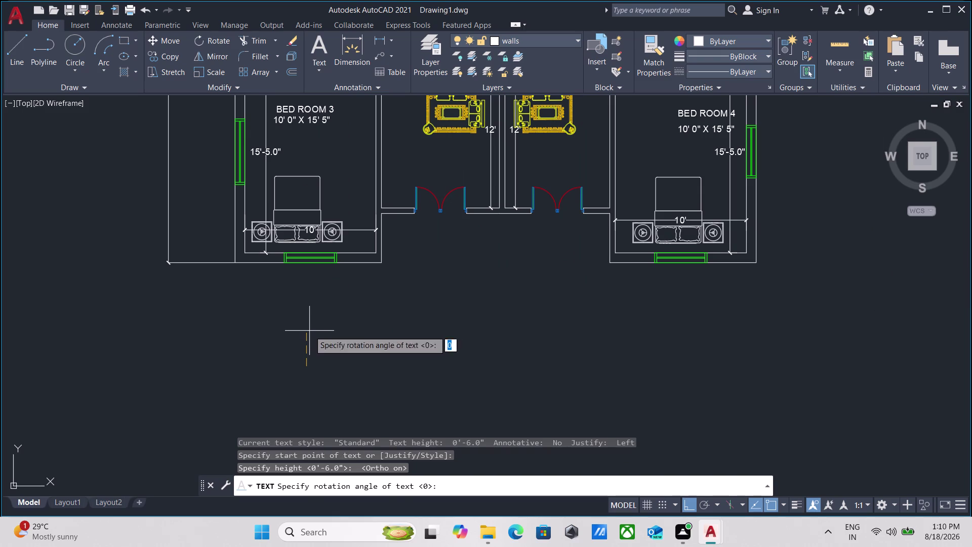
click(344, 357)
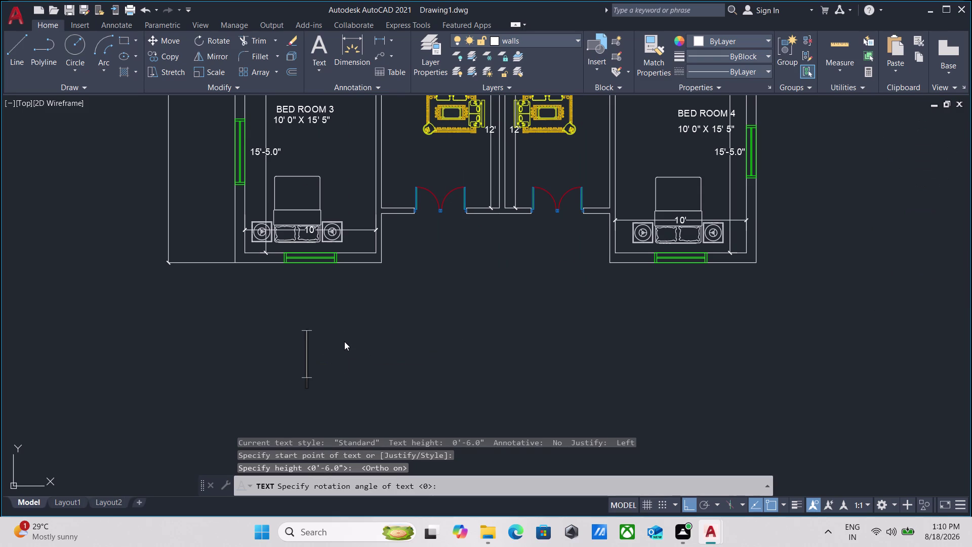
scroll(down, 3)
scroll(down, 3)
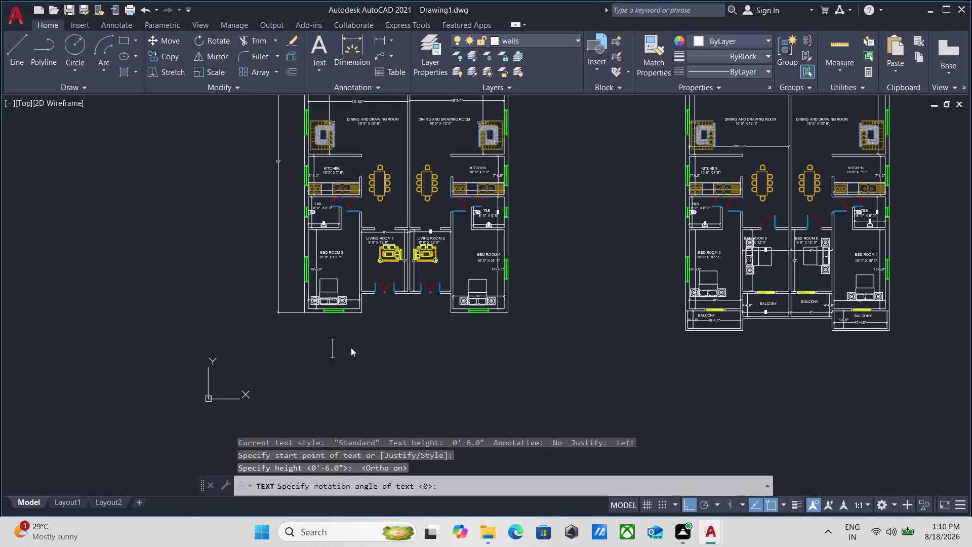
Enter the title GROUND FLOOR and finish the text command.
text(GR)
text(OU)
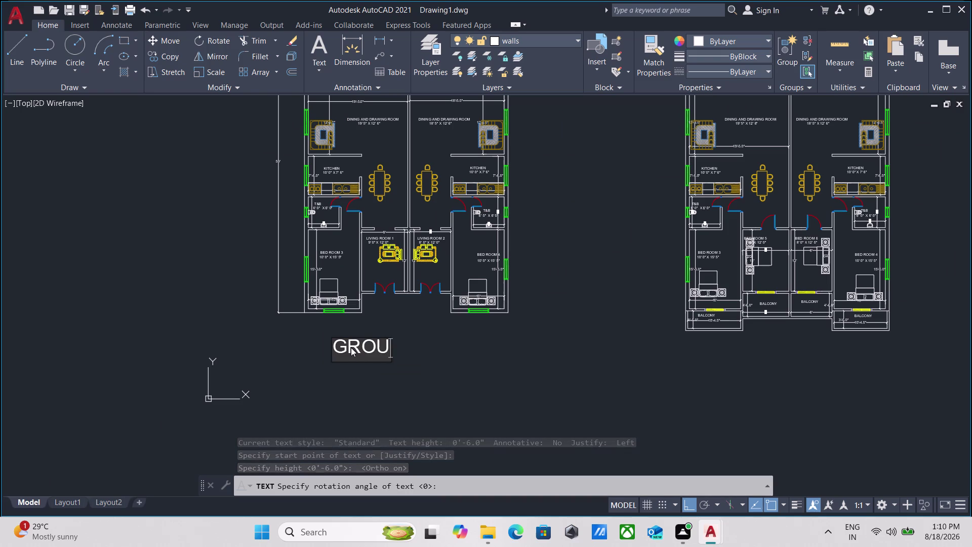
text(ND)
key(space)
text(FLO)
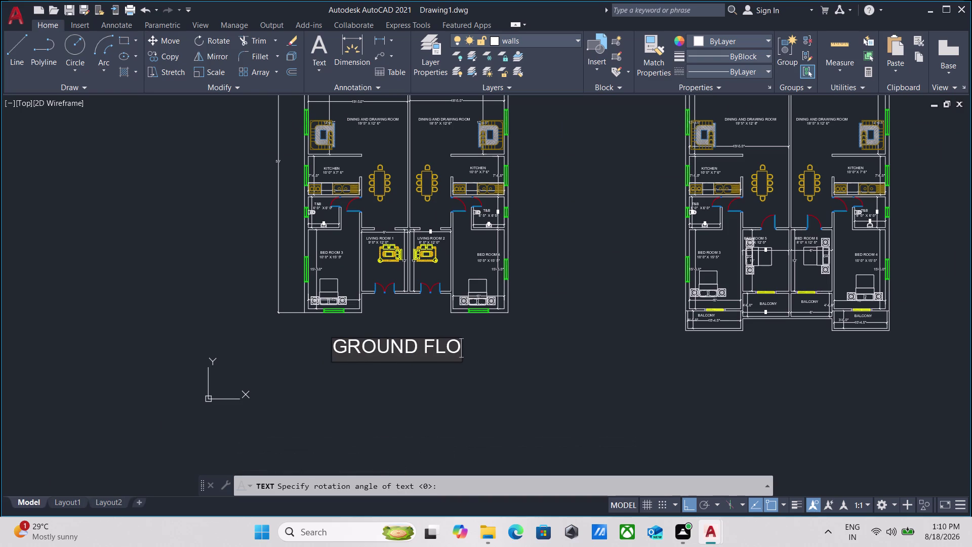
text(OR)
key(Return)
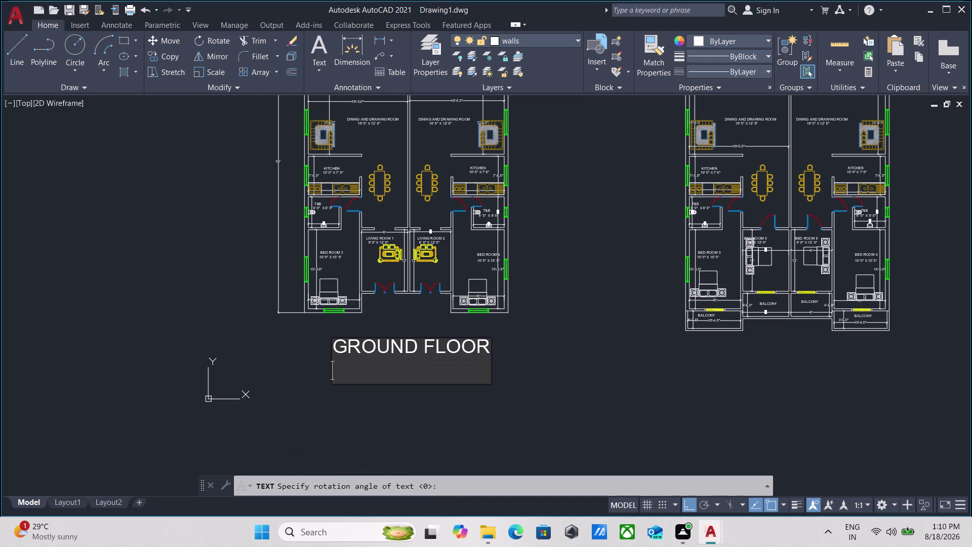
key(Return)
key(Return)
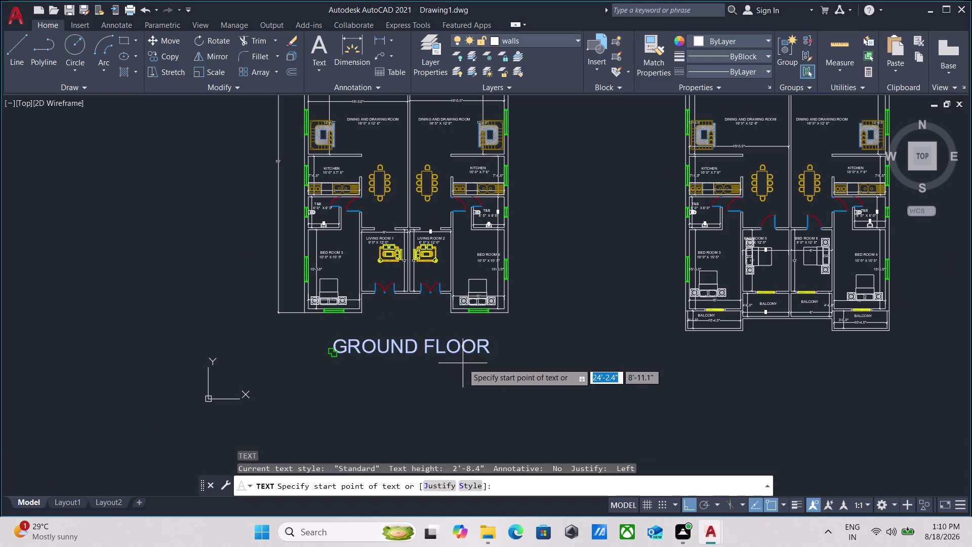
key(Escape)
Select the GROUND FLOOR title and start the COPY command.
click(486, 368)
click(385, 326)
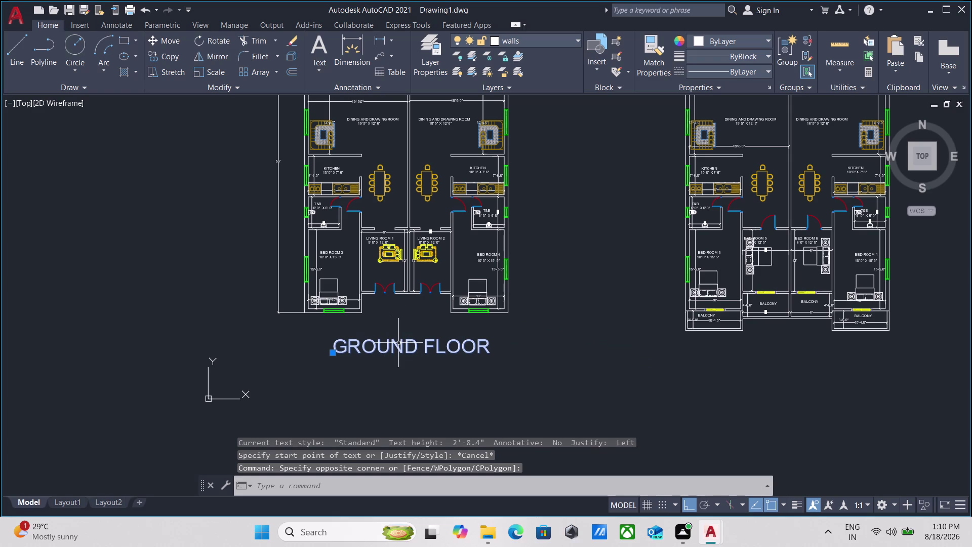
text(CO)
key(Return)
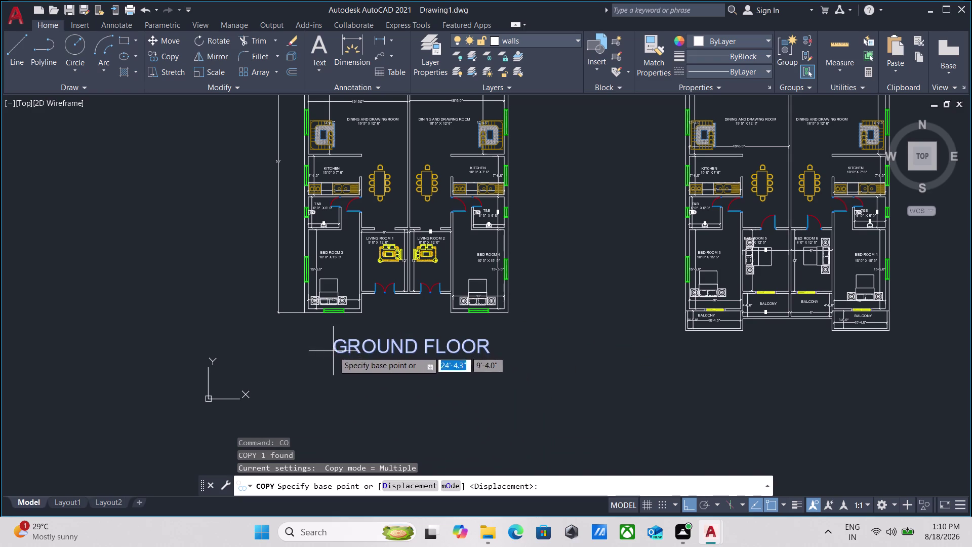
Place a copy of the GROUND FLOOR title below the right-hand plan.
click(335, 352)
click(700, 373)
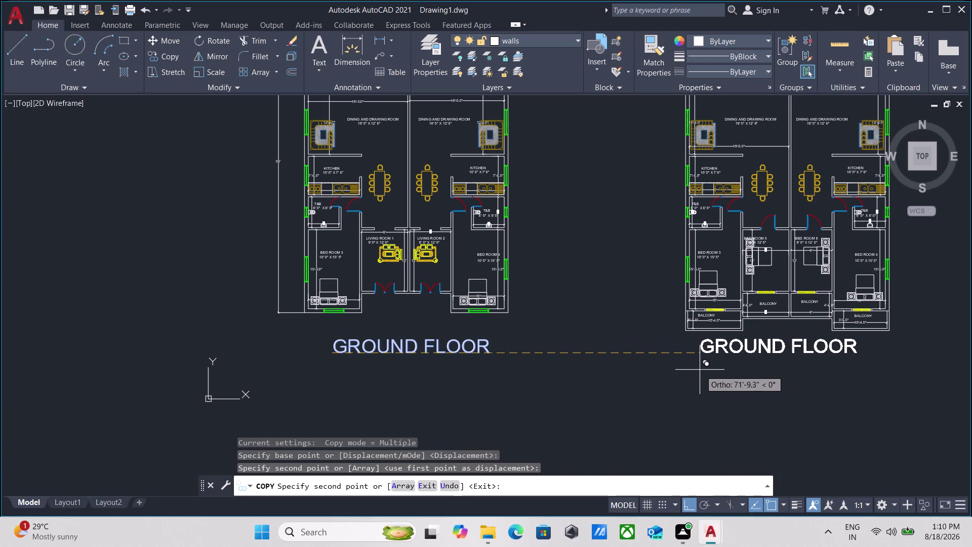
key(Escape)
middle_drag(709, 364, 612, 400)
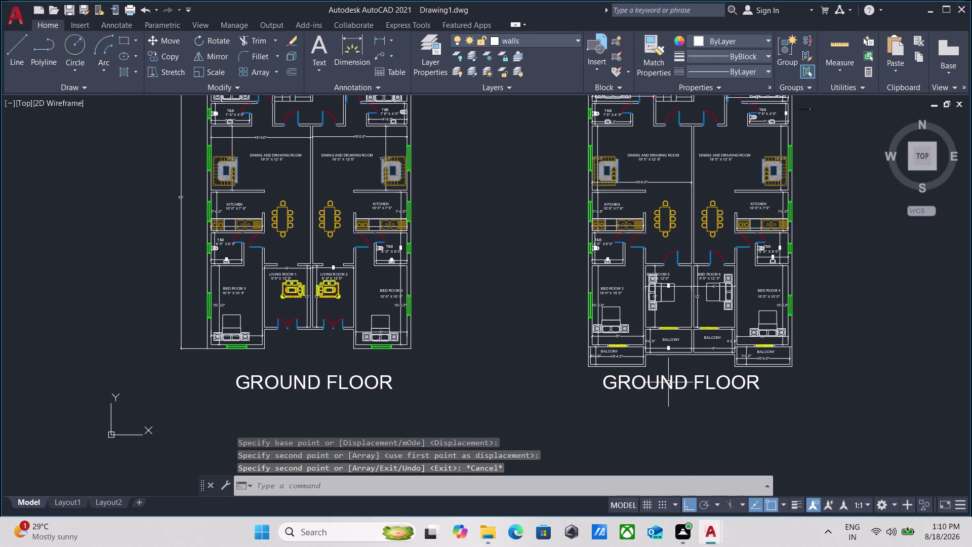
Edit the copied title and delete the word GROUND.
double_click(654, 386)
scroll(up, 3)
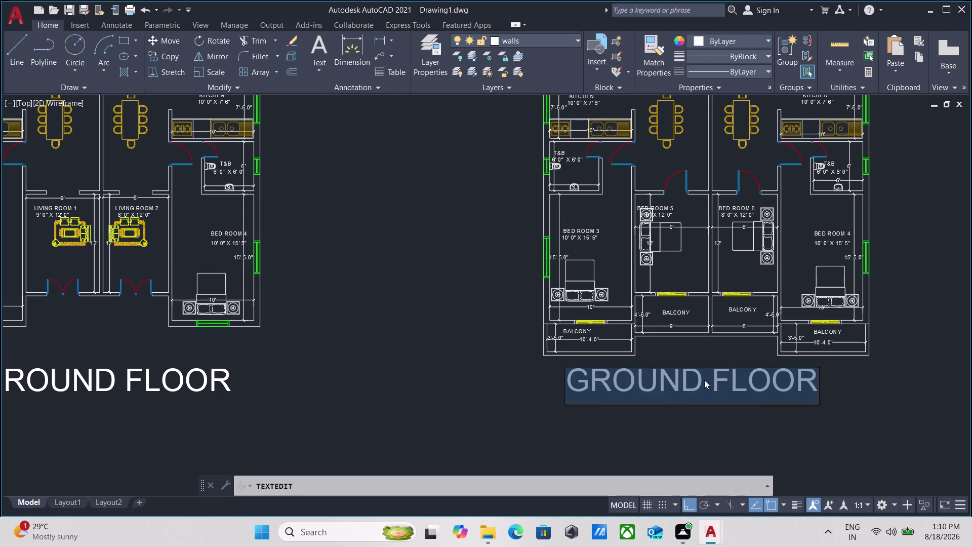
click(692, 380)
click(698, 380)
key(BackSpace)
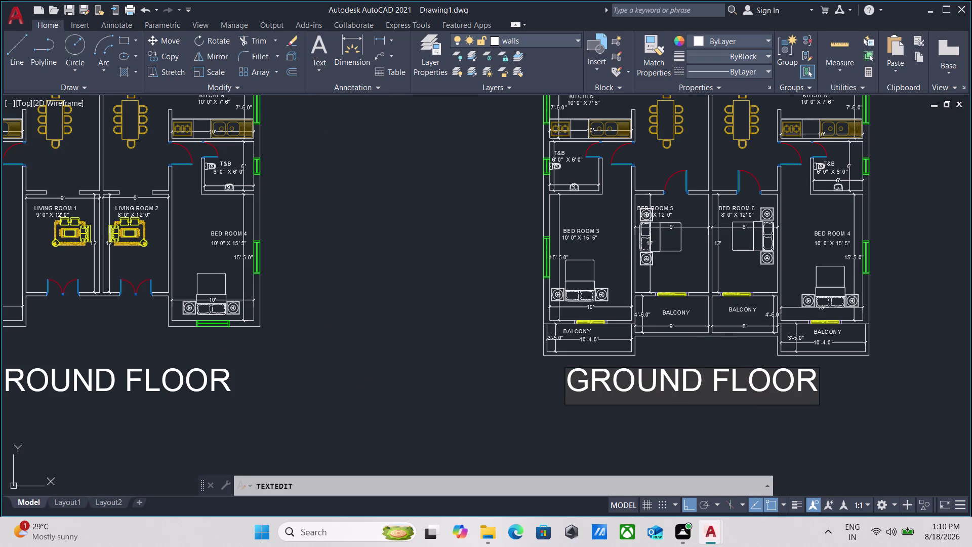
key(BackSpace)
key(BackSpace)
key(BackSpace)
key(BackSpace)
key(BackSpace)
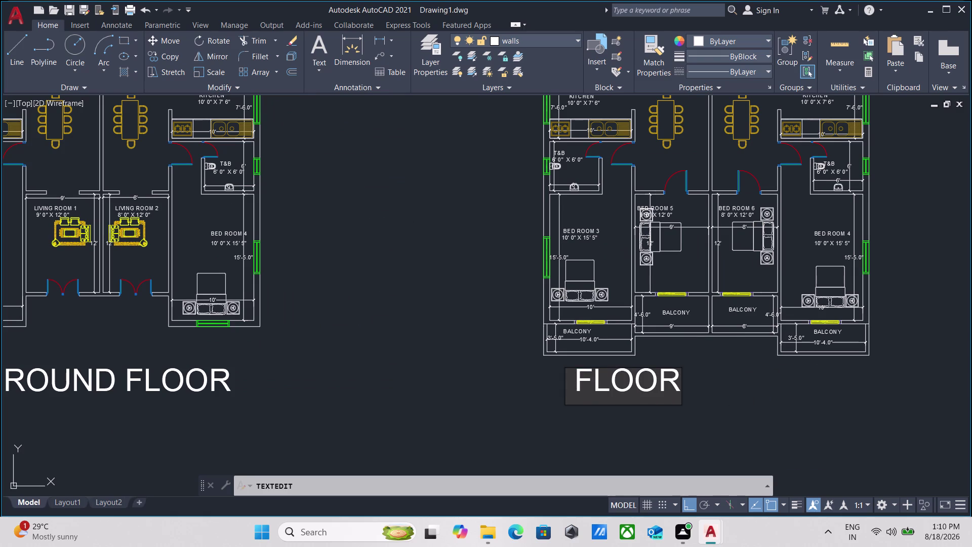
Type 1 ST TO 3RD and change FLOOR to FLOORS, then finish editing.
text(1 S)
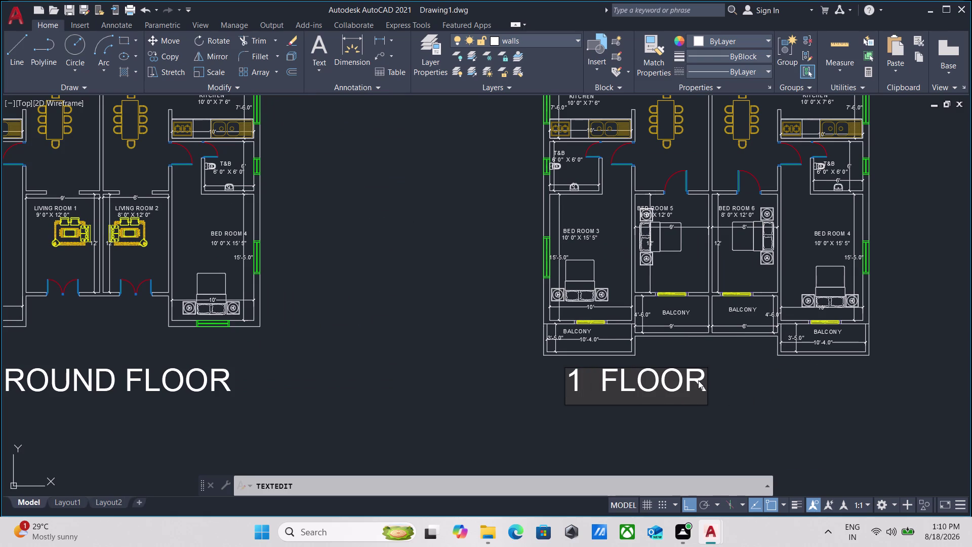
text(T)
key(space)
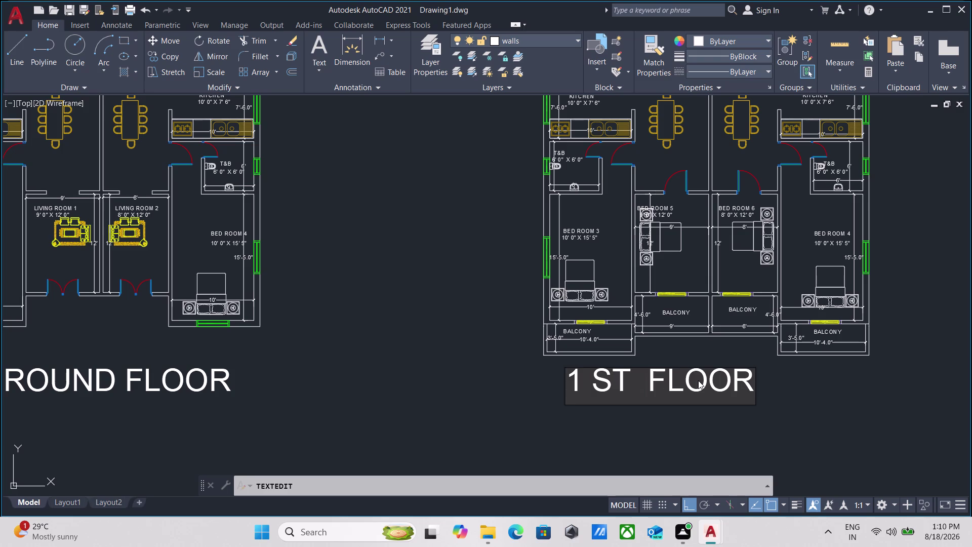
text(TOM)
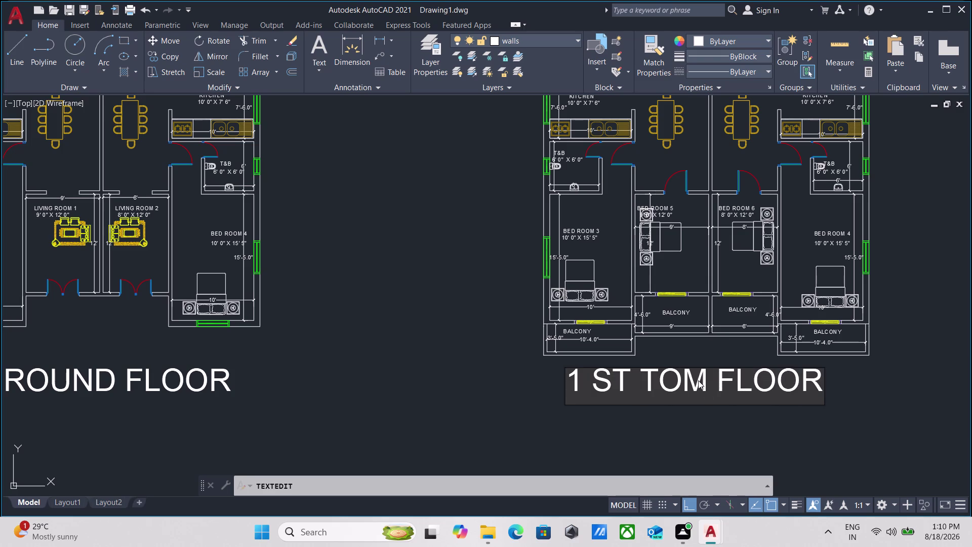
key(BackSpace)
key(space)
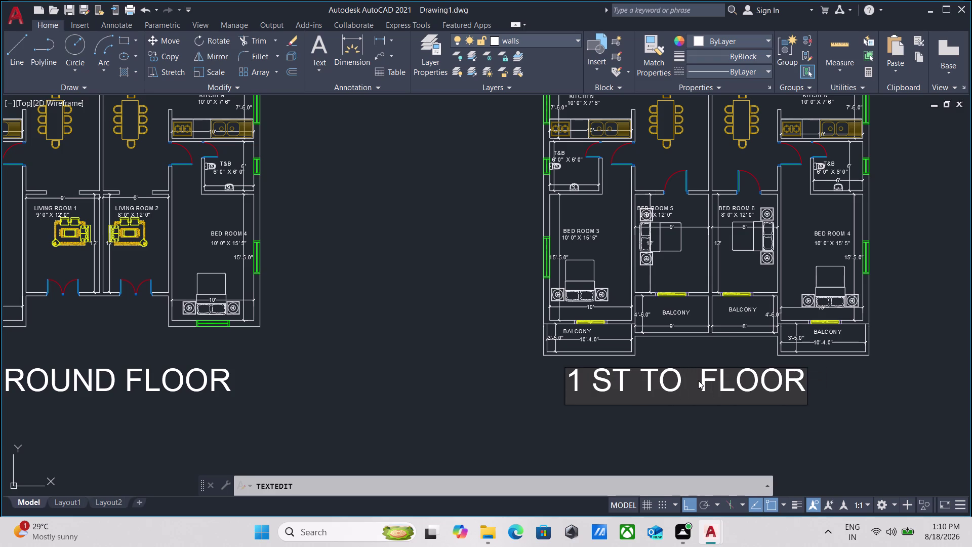
text(3RD)
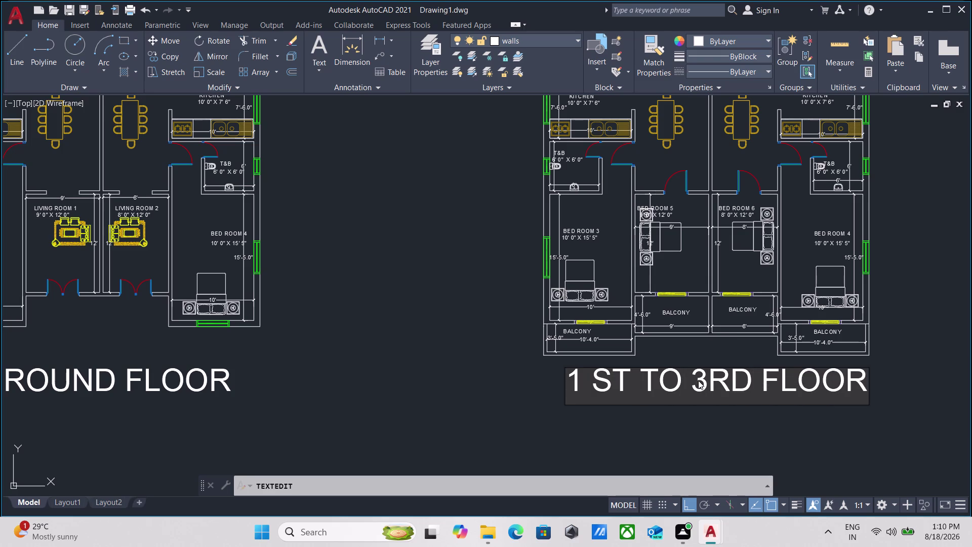
click(868, 376)
key(s)
key(Return)
key(Return)
scroll(down, 3)
middle_drag(404, 296, 404, 326)
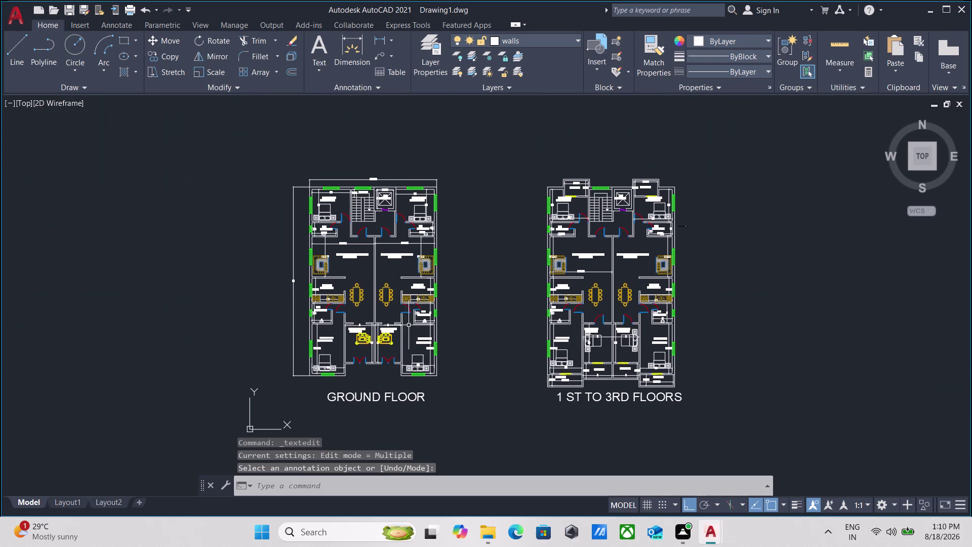
Center both titled plans and toggle Clean Screen (Ctrl+0) to hide the ribbon.
scroll(up, 3)
middle_drag(455, 299, 430, 290)
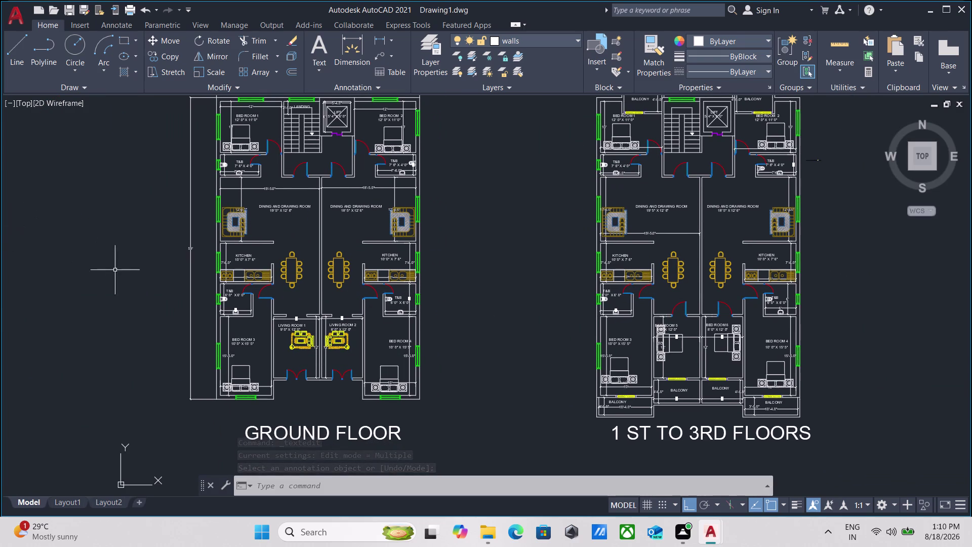
key(ctrl+0)
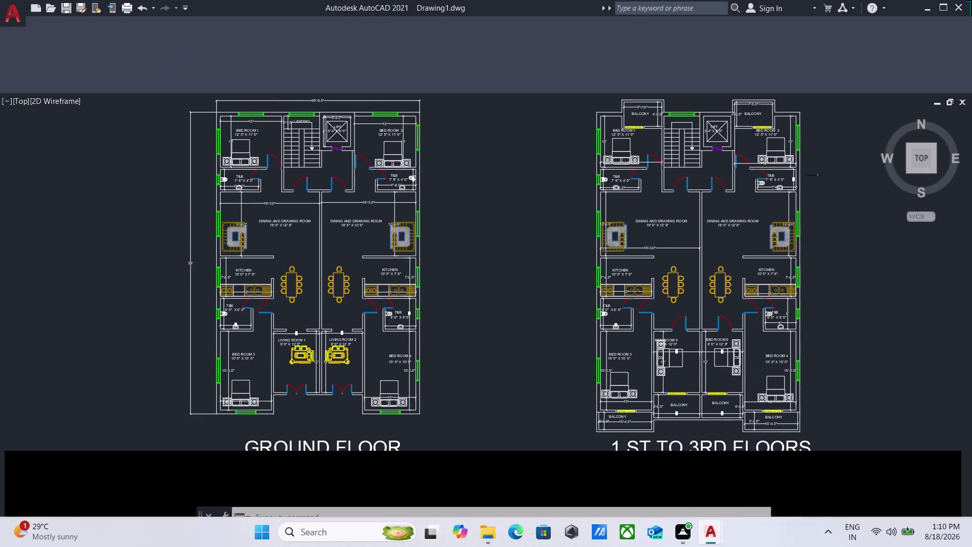
middle_drag(114, 233, 92, 268)
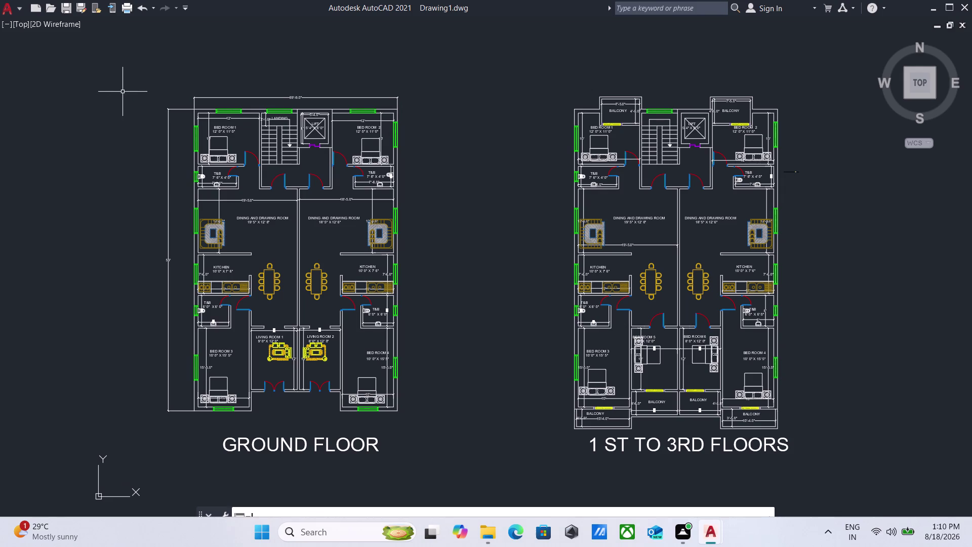
key(shift+super+s)
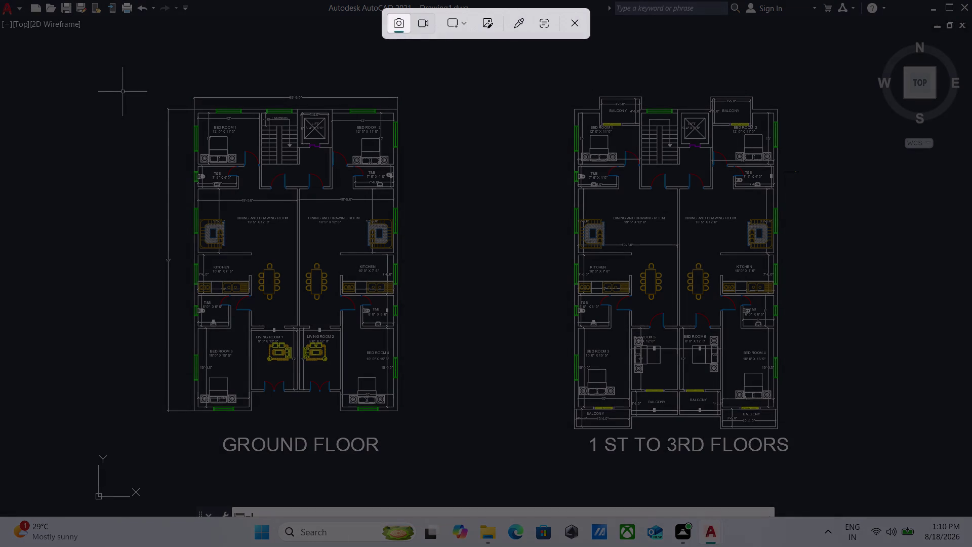
Capture a screen region around the floor plans and dismiss the notification.
key(Escape)
key(Escape)
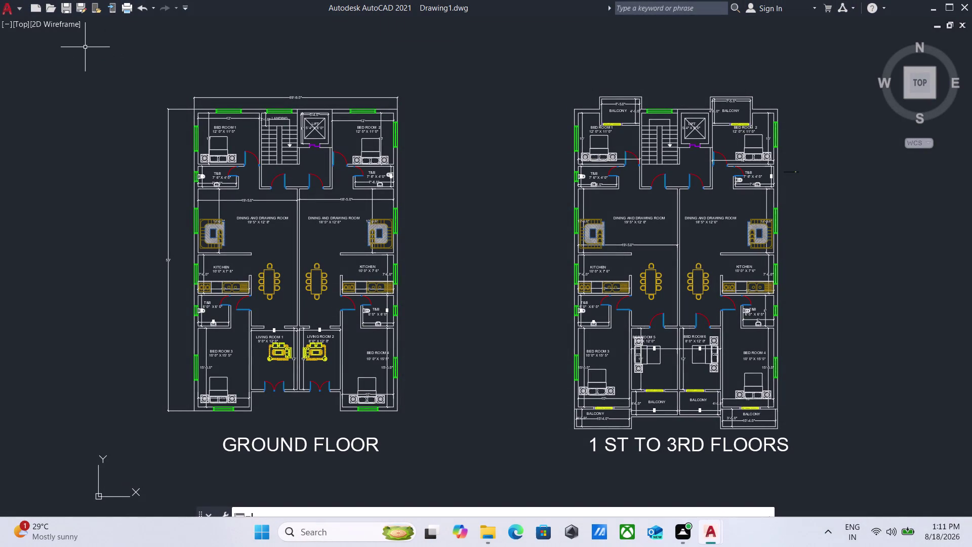
key(shift+super+s)
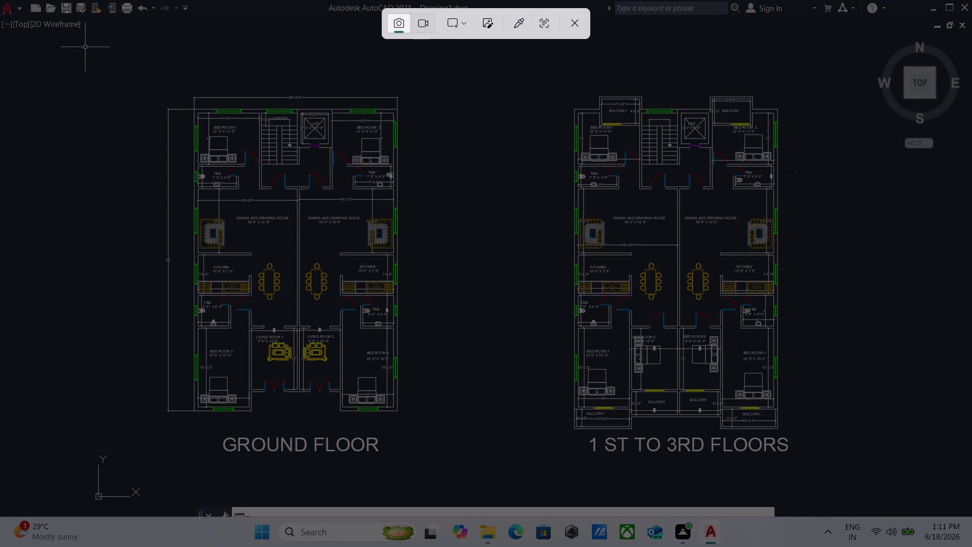
drag(130, 57, 633, 430)
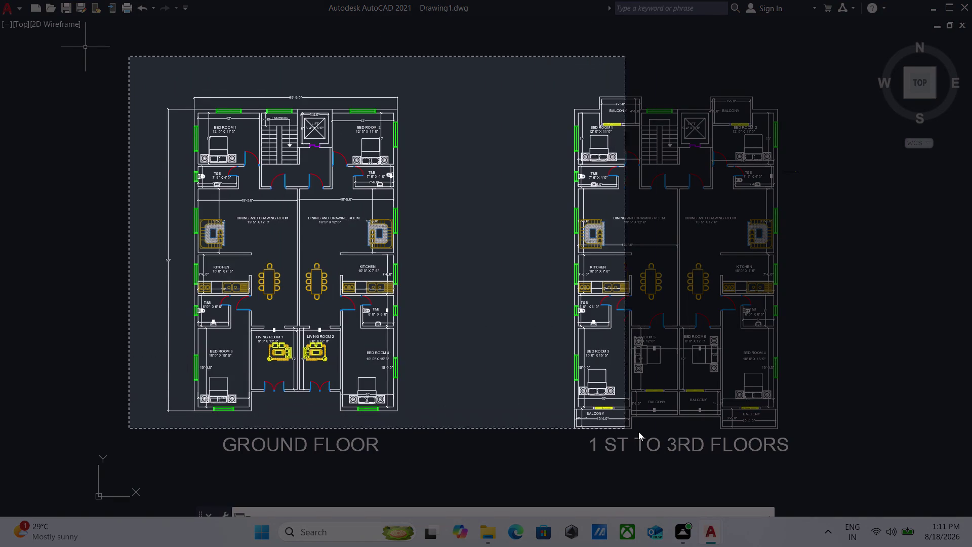
drag(633, 430, 830, 476)
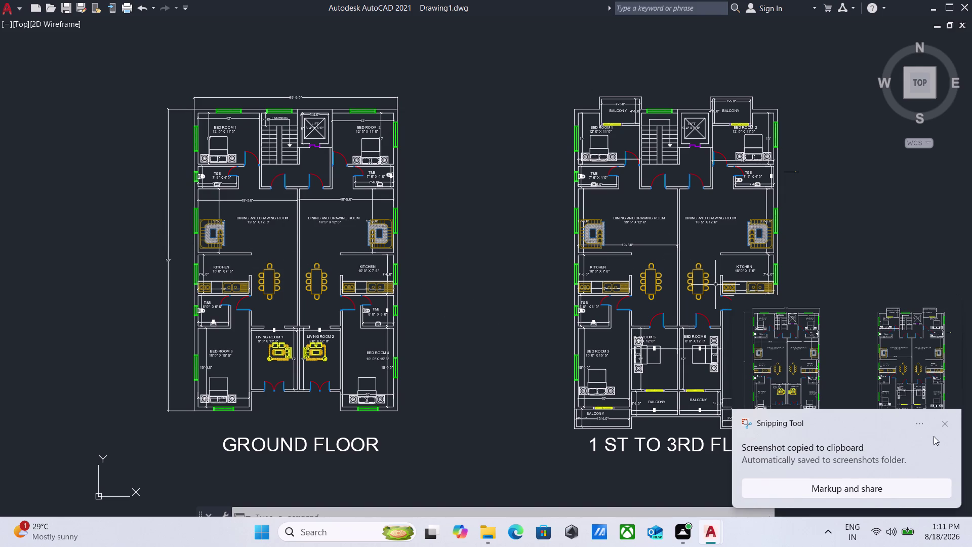
click(946, 426)
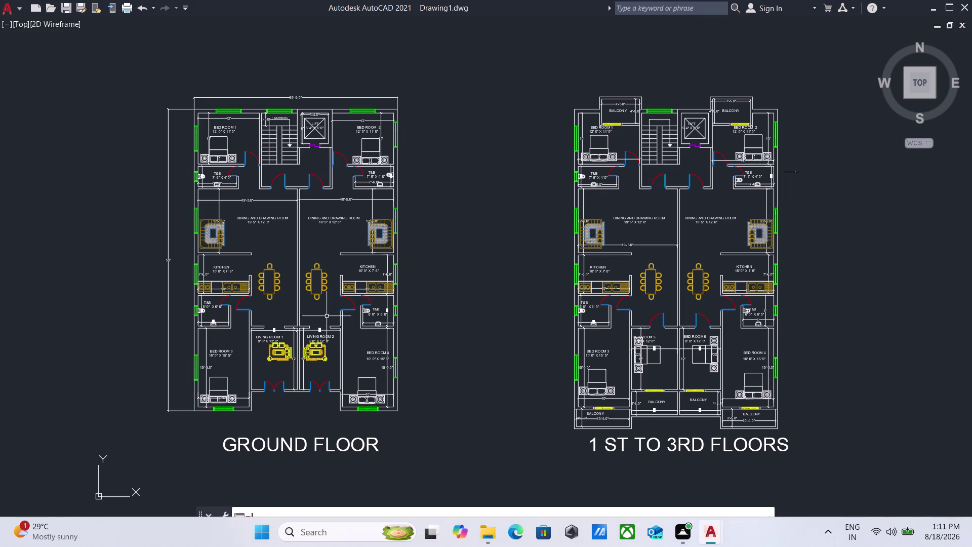
Capture the ground floor plan region again, then enter RI in AutoCAD.
key(shift+super+s)
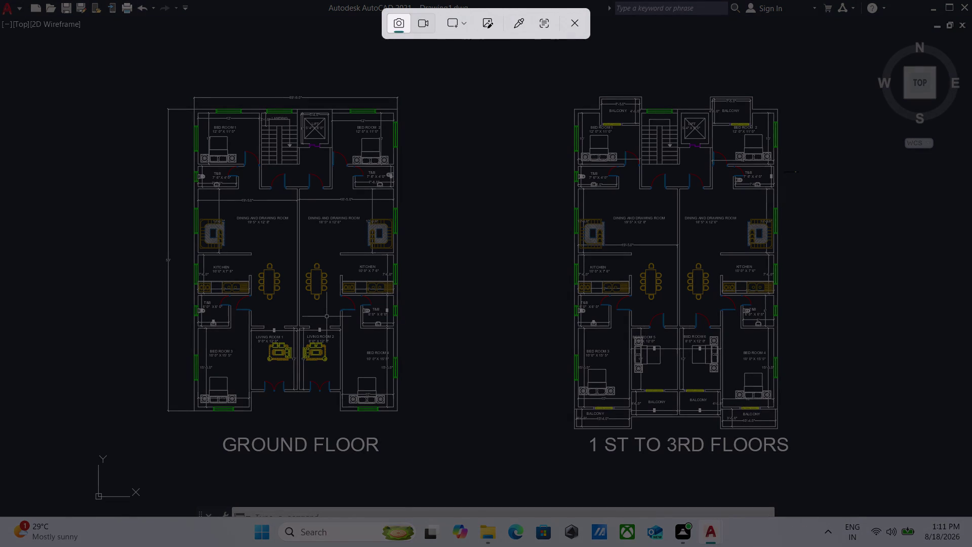
drag(121, 55, 506, 388)
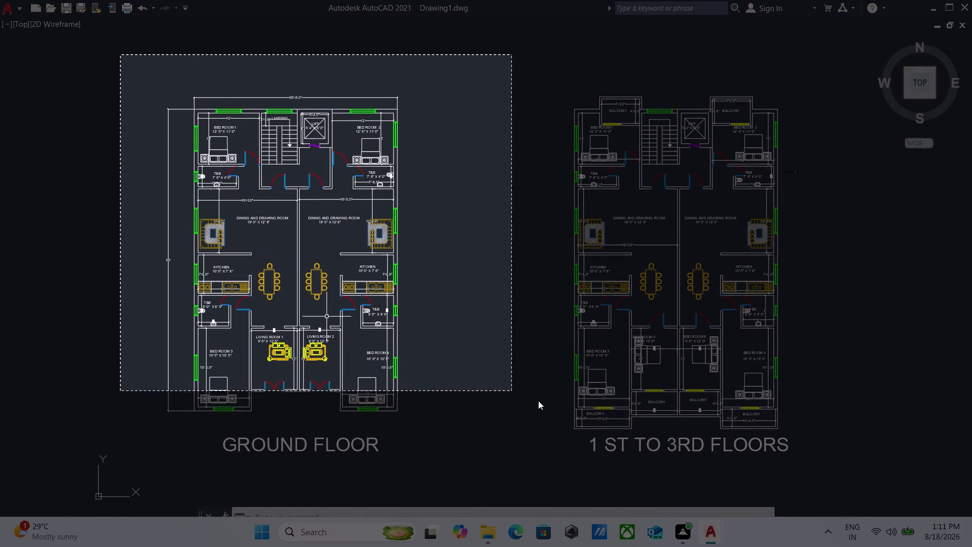
drag(506, 388, 827, 481)
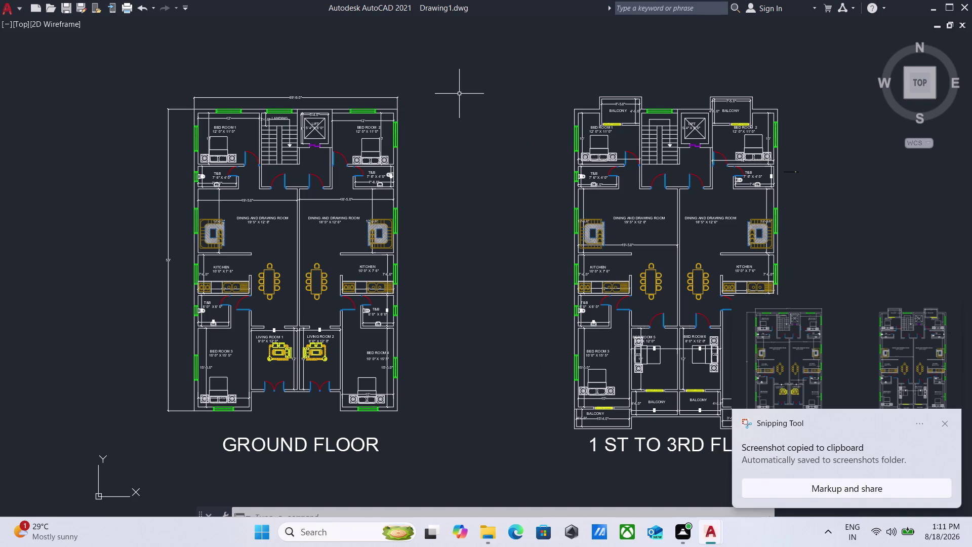
click(359, 512)
text(RI)
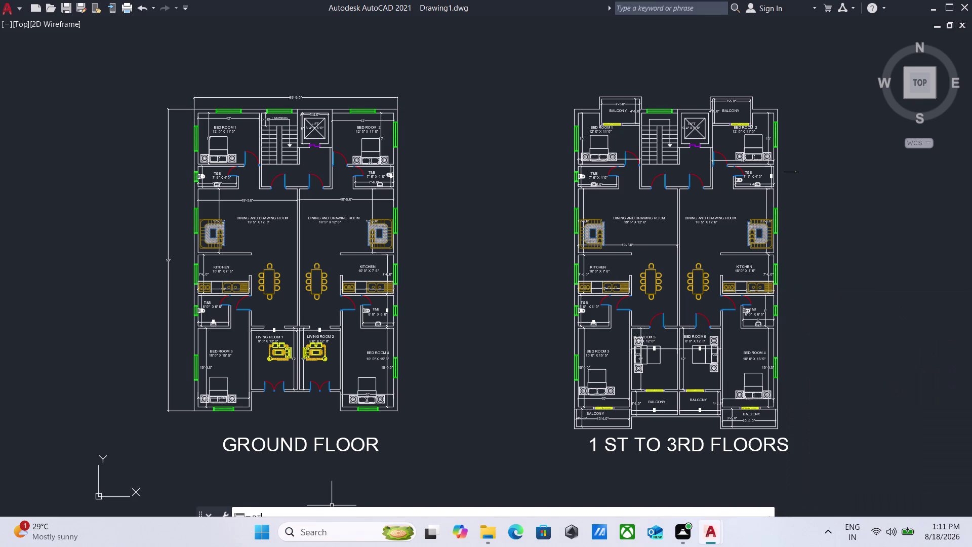
key(Return)
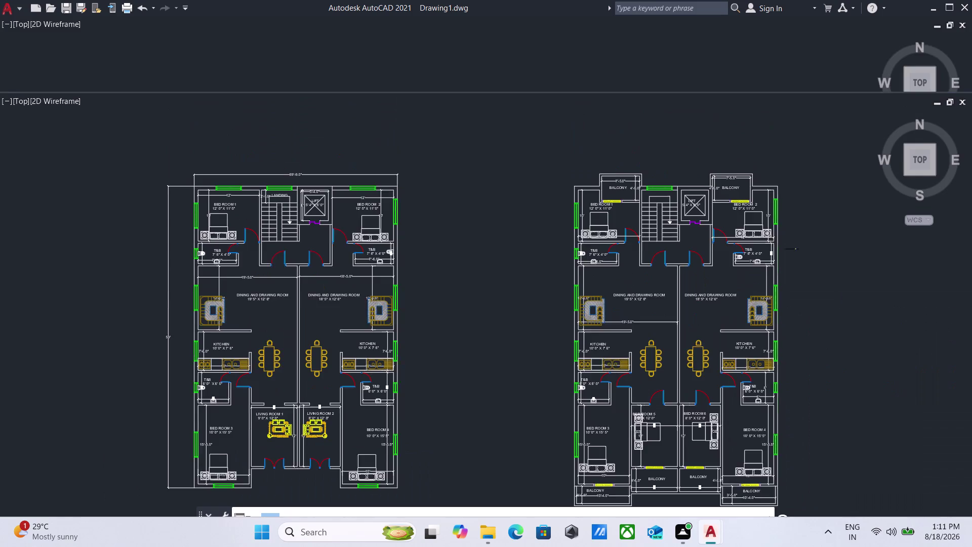
Query the drawing's log file name with LOGFILENAME.
scroll(down, 3)
scroll(up, 3)
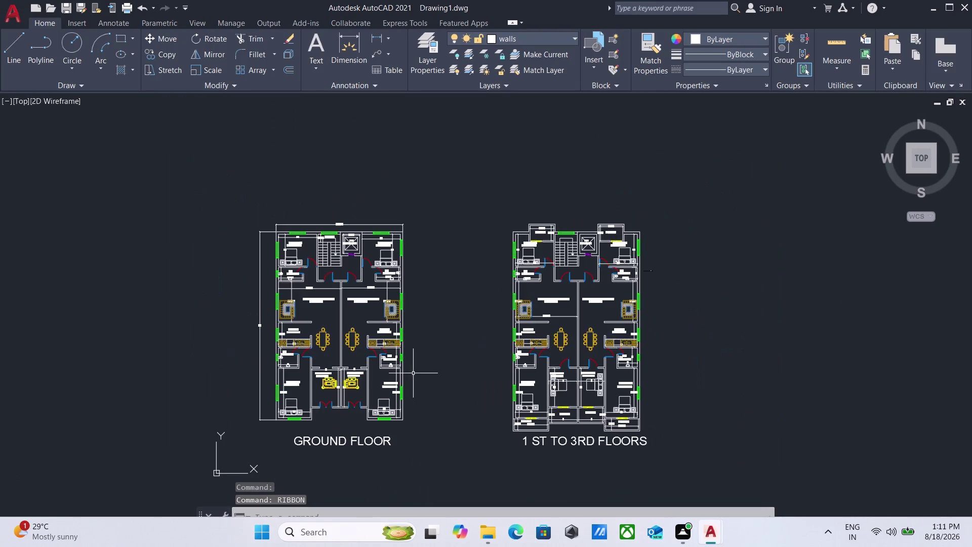
middle_drag(413, 373, 401, 348)
scroll(up, 3)
middle_drag(409, 356, 374, 353)
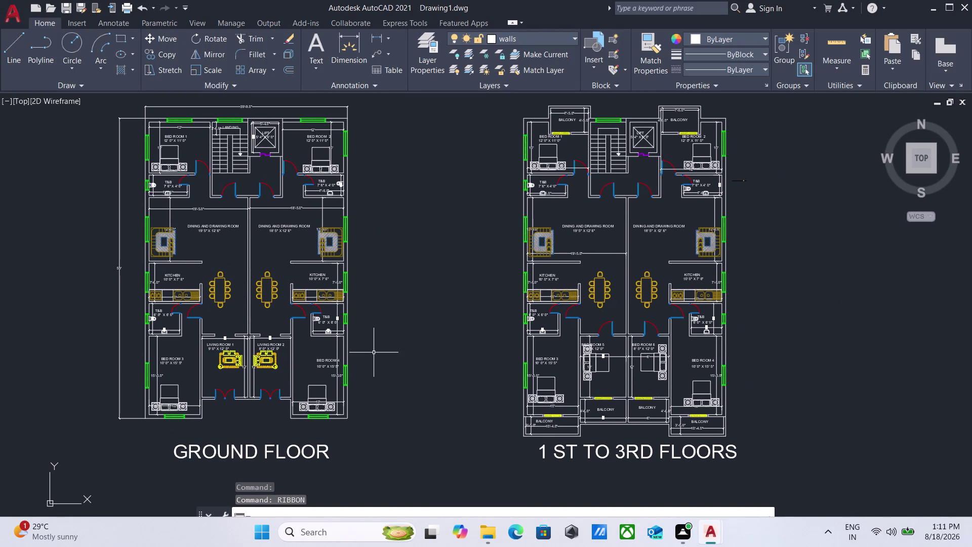
scroll(down, 3)
click(312, 511)
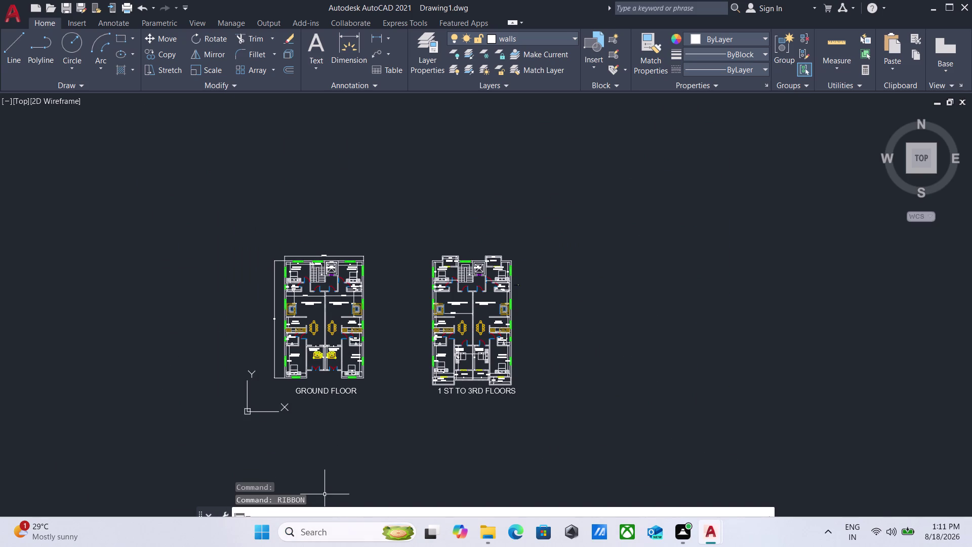
text(lo)
text(g)
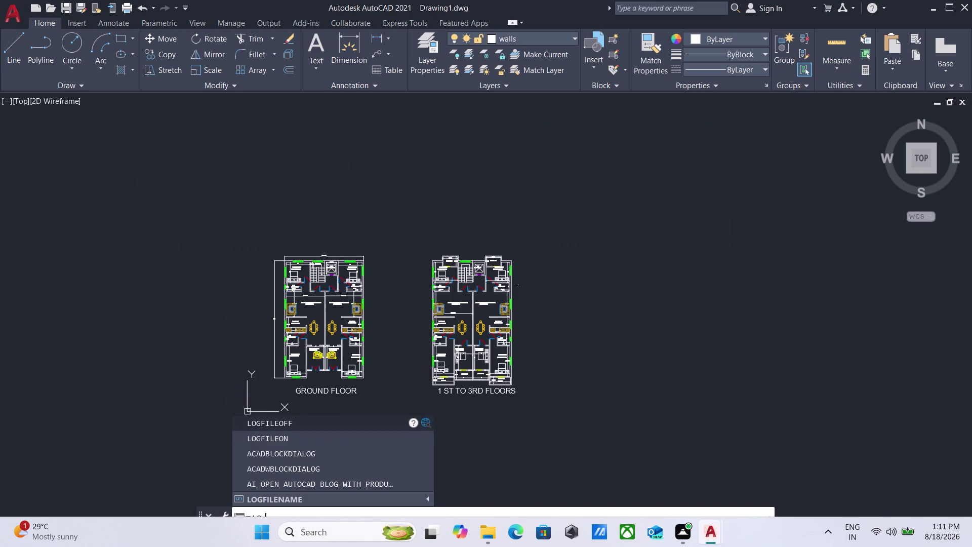
text(fil)
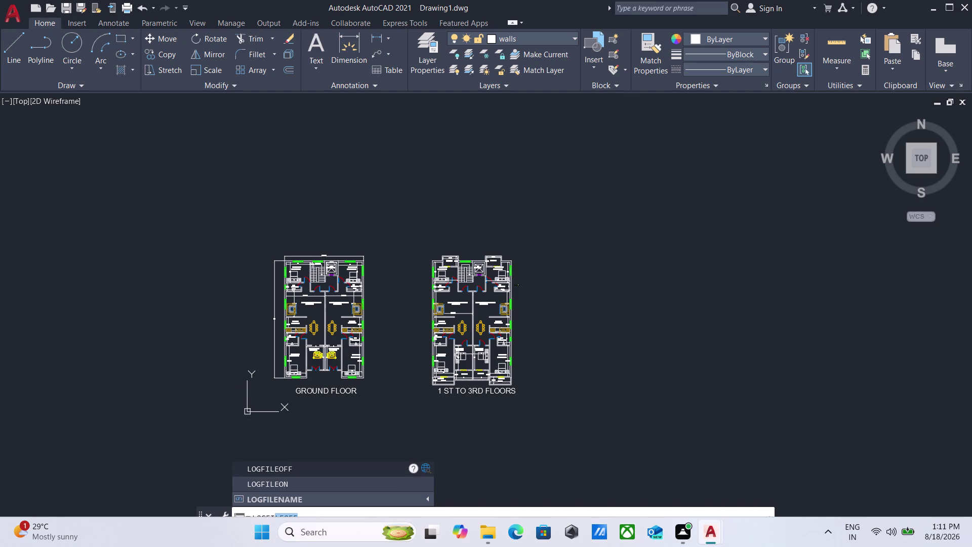
text(e)
text(na)
text(me)
key(Return)
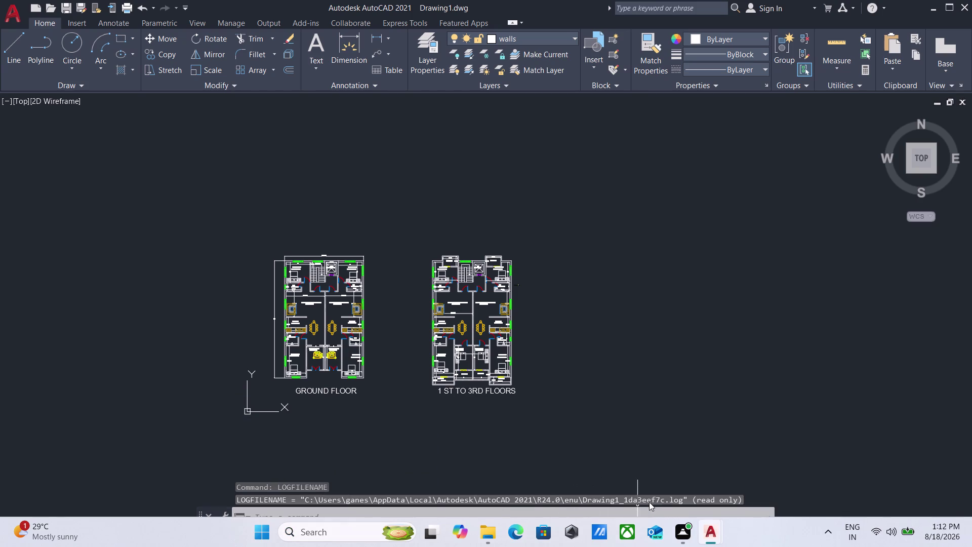
Pan the plans to fill the view and bring up Save Drawing As.
scroll(up, 3)
middle_drag(537, 365, 664, 386)
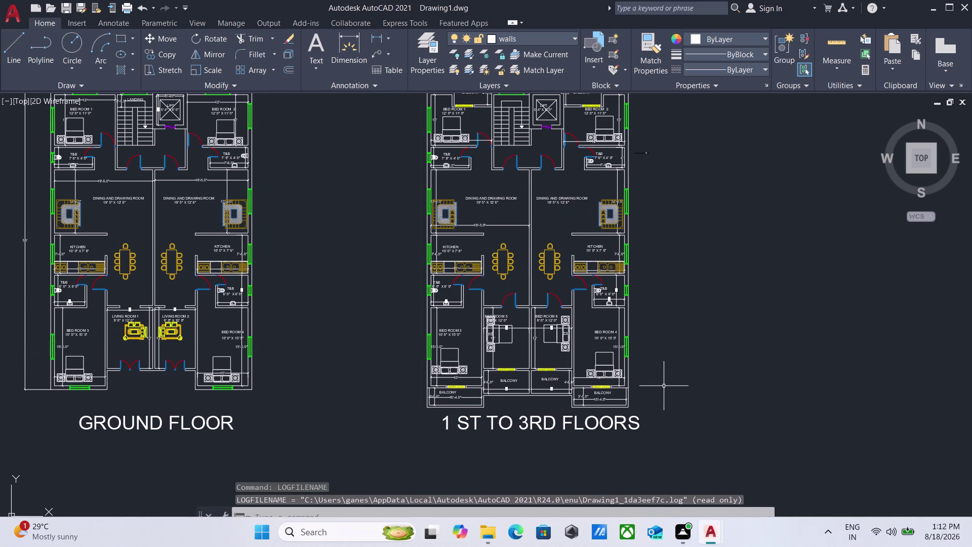
key(s)
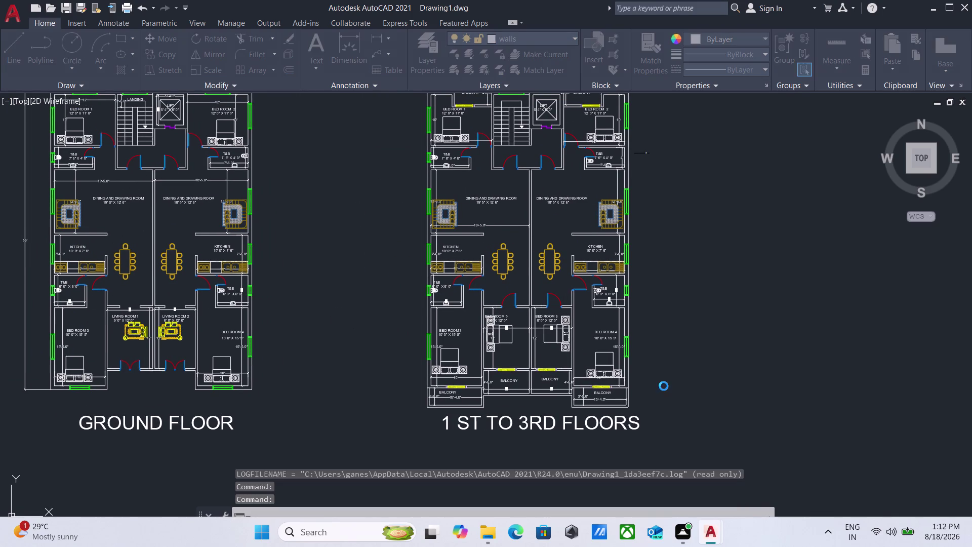
click(454, 385)
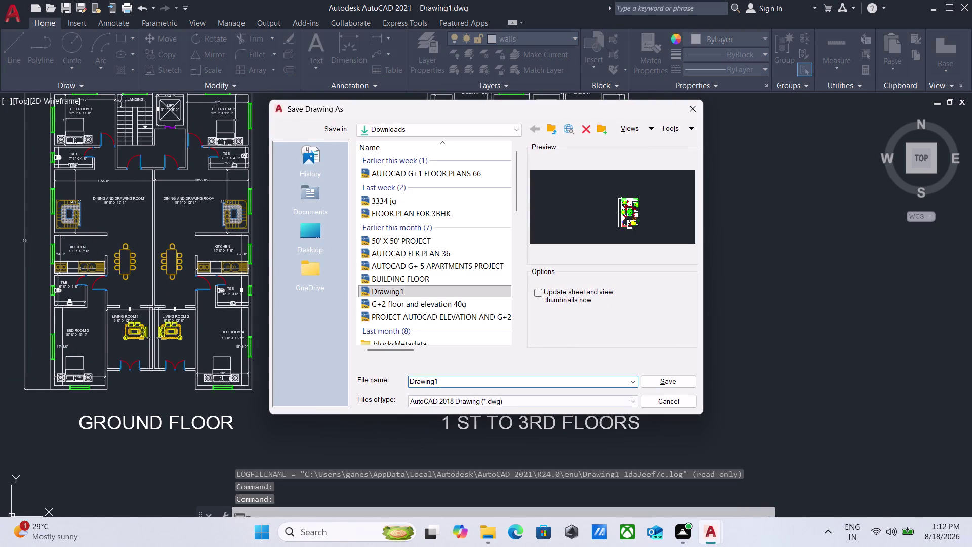
Save the drawing in Downloads as 'G + 3 floor 222 autocad floor plans'.
key(BackSpace)
key(BackSpace)
key(BackSpace)
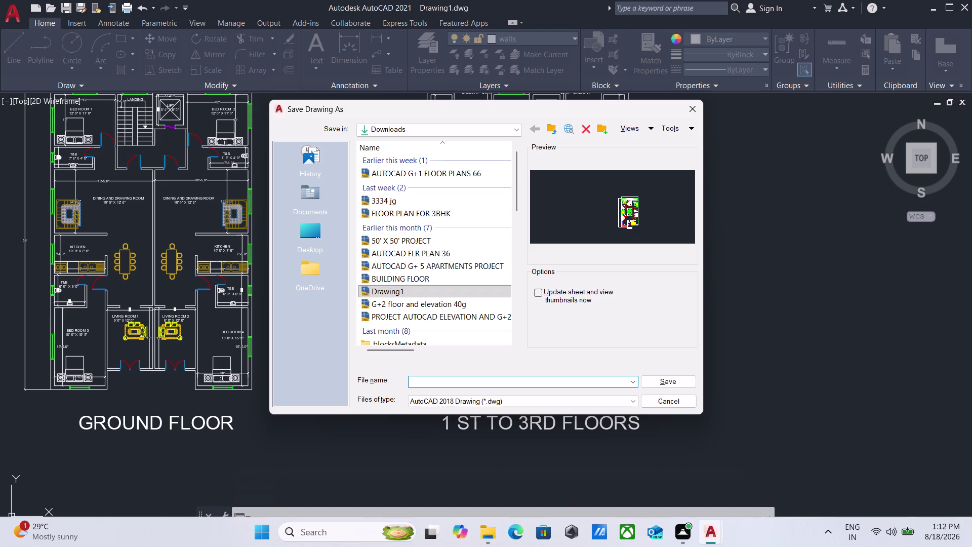
key(shift+g)
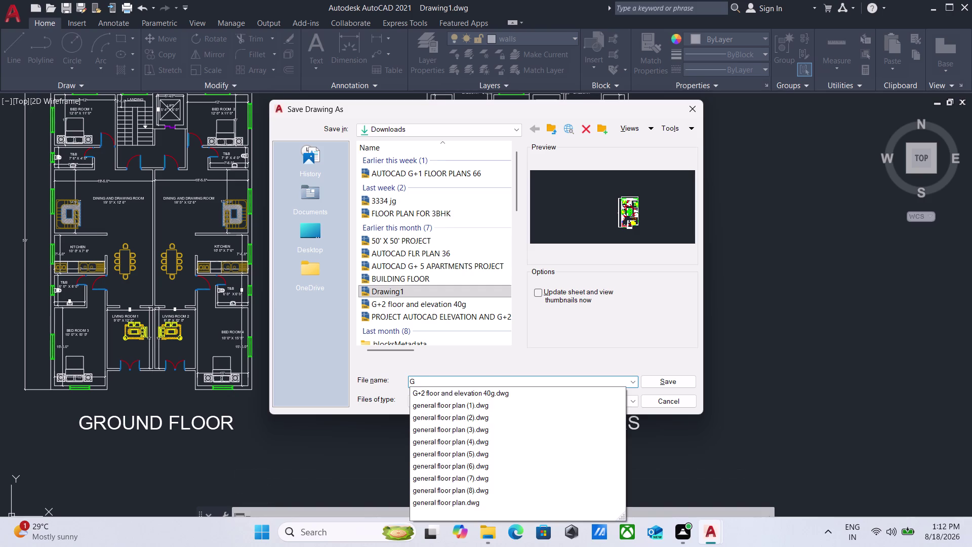
key(space)
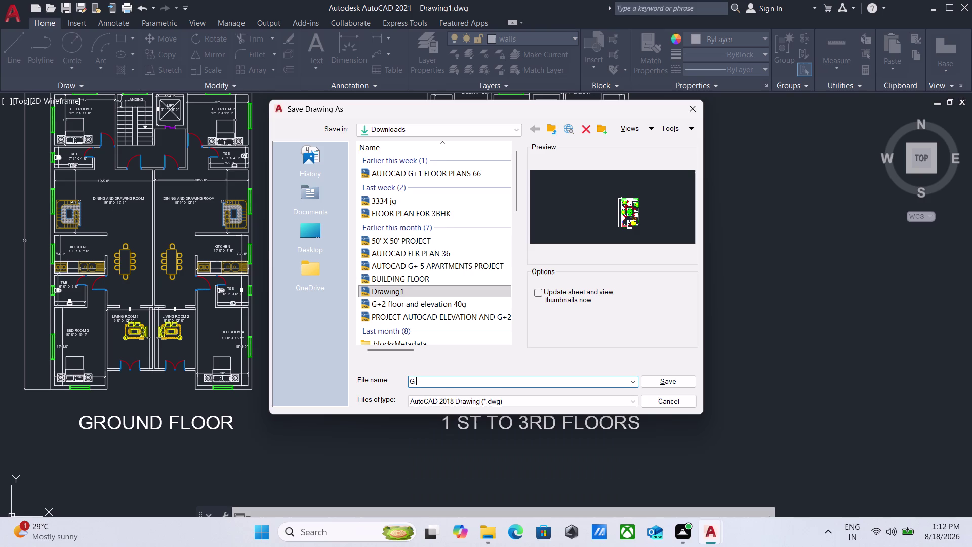
key(shift+plus)
key(space)
text(3)
key(space)
text(floor)
key(space)
text(222)
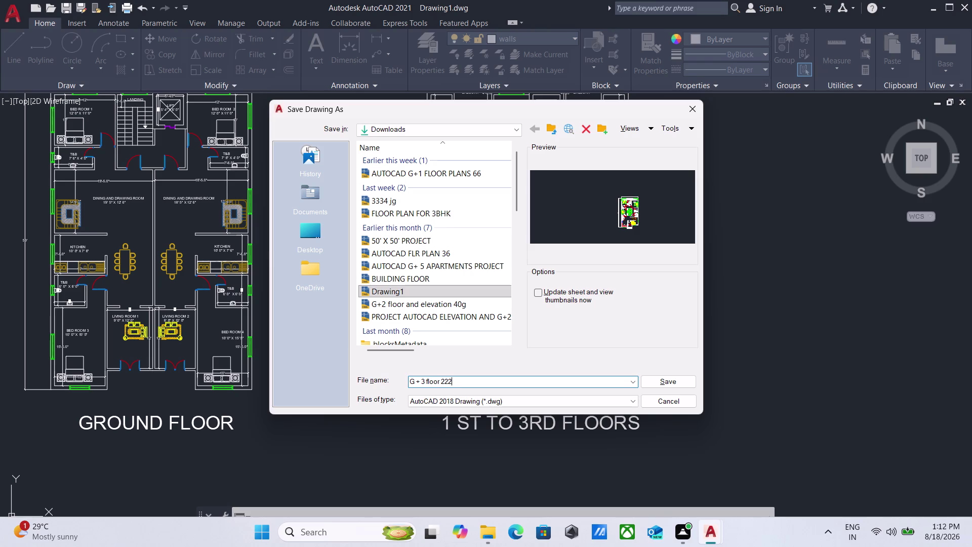
key(space)
text(au)
text(to)
text(cad)
key(space)
text(floor)
key(space)
text(pla)
text(ns)
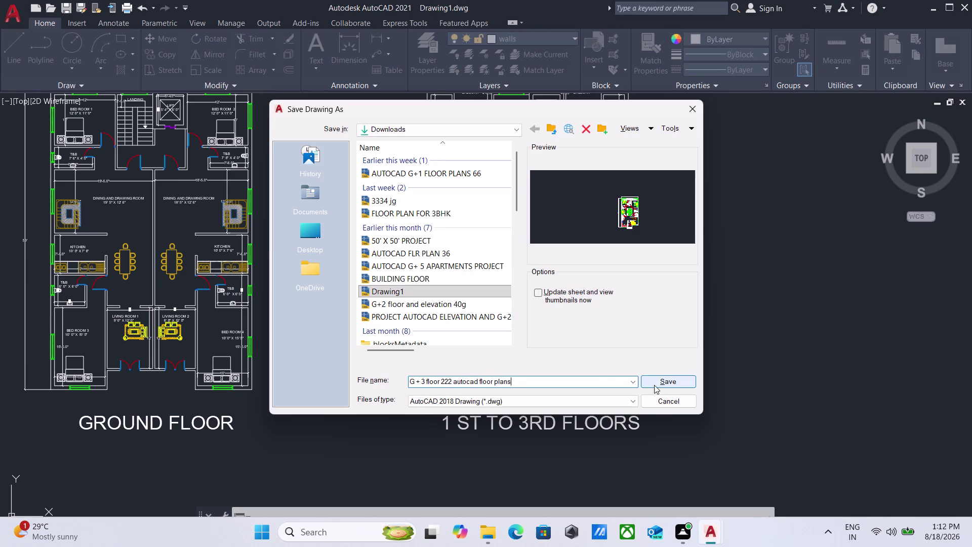
click(655, 385)
Pan over the saved plans and window-select objects beside the bathroom.
scroll(down, 3)
middle_drag(396, 320, 399, 347)
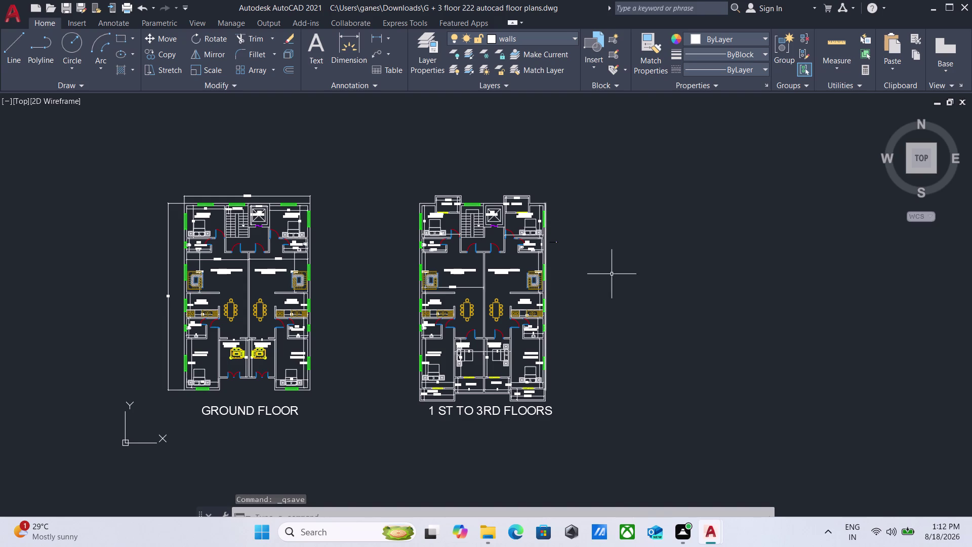
scroll(down, 3)
middle_drag(666, 225, 618, 227)
scroll(up, 3)
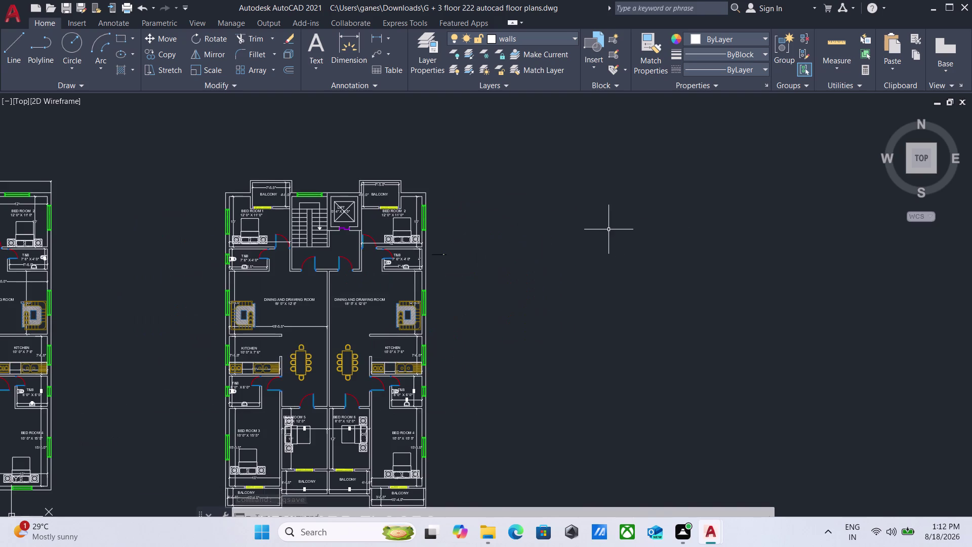
middle_drag(608, 229, 727, 200)
scroll(up, 3)
scroll(up, 3)
drag(595, 273, 579, 254)
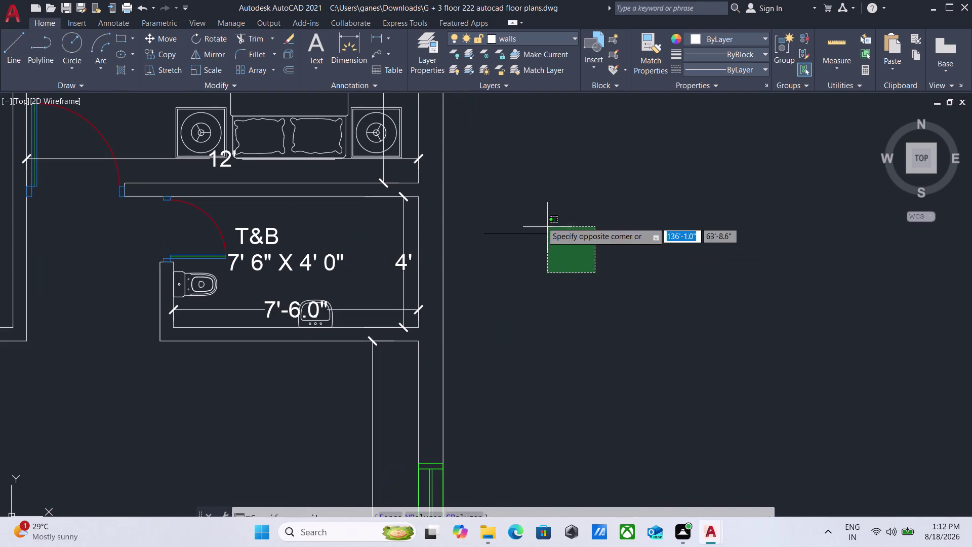
click(537, 214)
right_click(537, 212)
Erase the 28 selected objects and fit both floor plans in view.
click(581, 291)
scroll(down, 3)
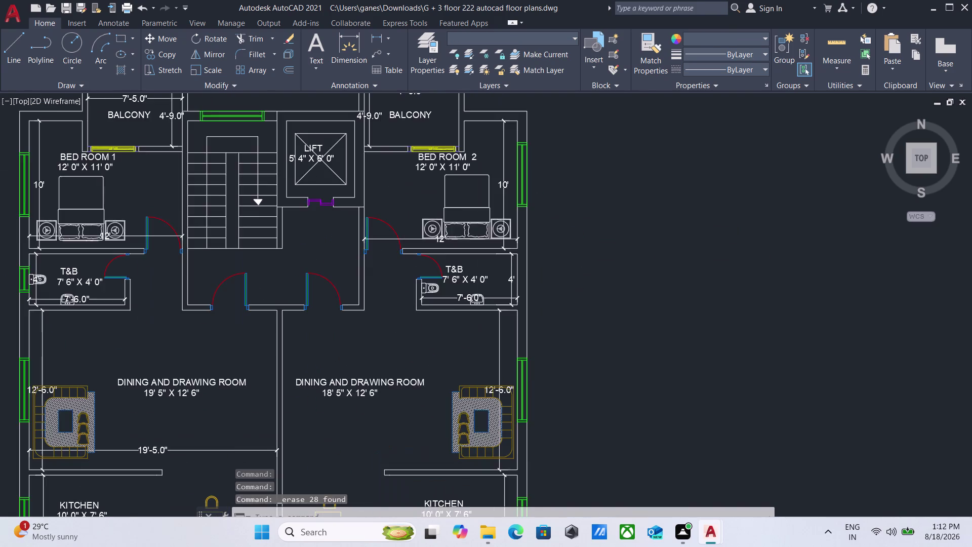
middle_drag(581, 291, 643, 253)
scroll(down, 3)
middle_drag(168, 306, 328, 276)
scroll(up, 3)
scroll(down, 3)
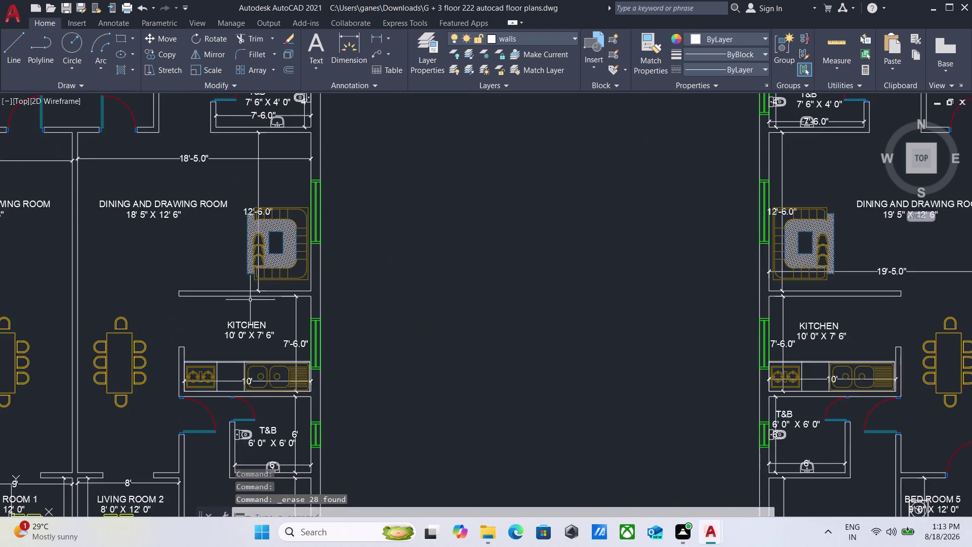
scroll(down, 3)
scroll(down, 3)
middle_drag(295, 286, 337, 281)
middle_drag(343, 279, 357, 275)
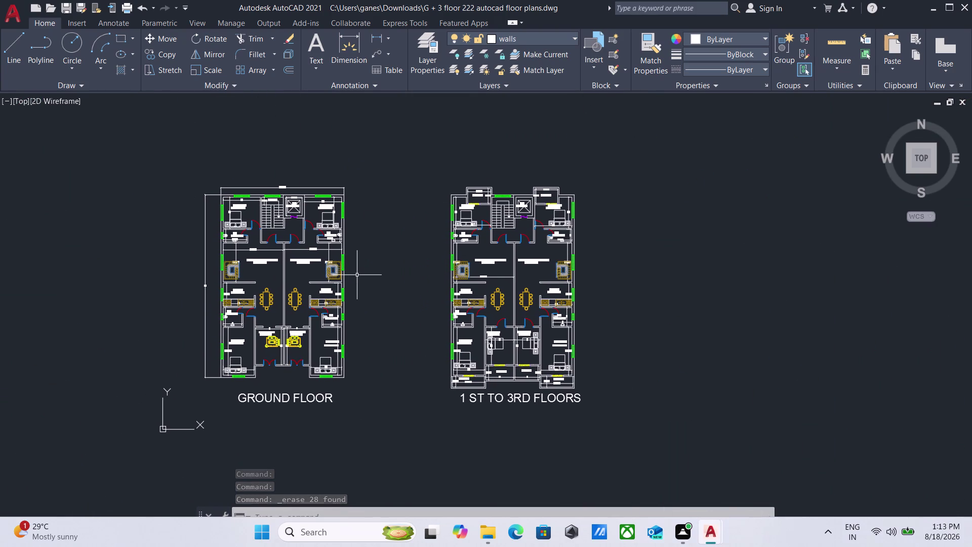
scroll(up, 3)
middle_drag(357, 274, 358, 274)
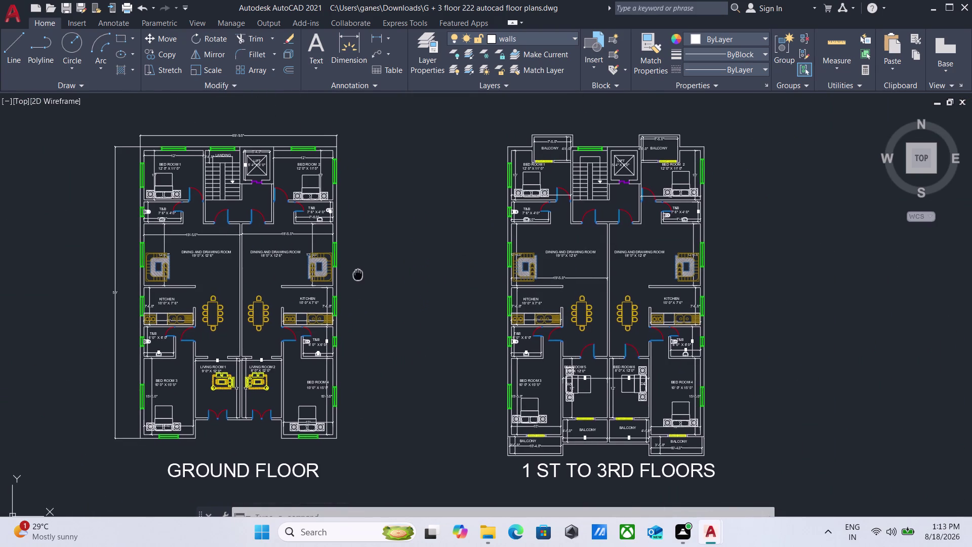
middle_drag(358, 274, 361, 267)
Start PLOT and leave the page setup unset.
text(p)
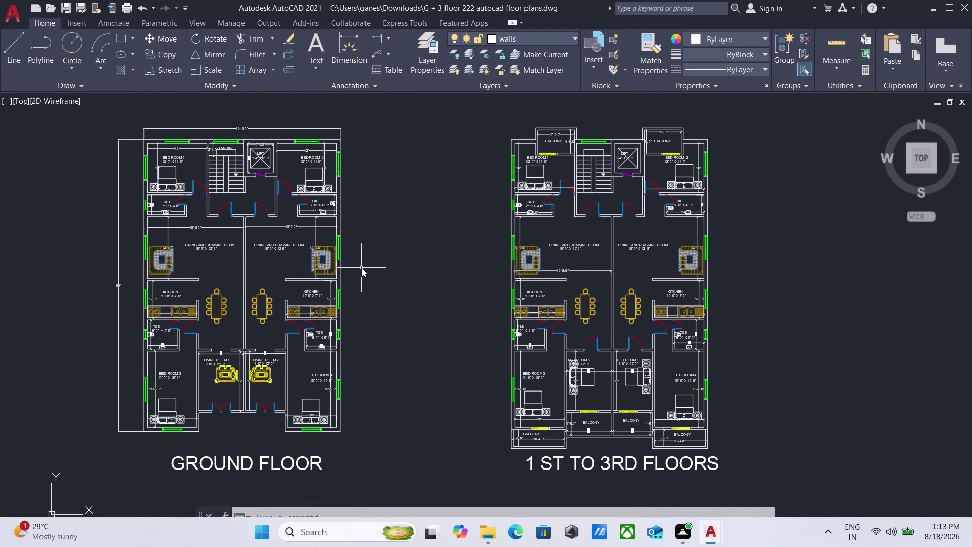
text(lot)
key(Return)
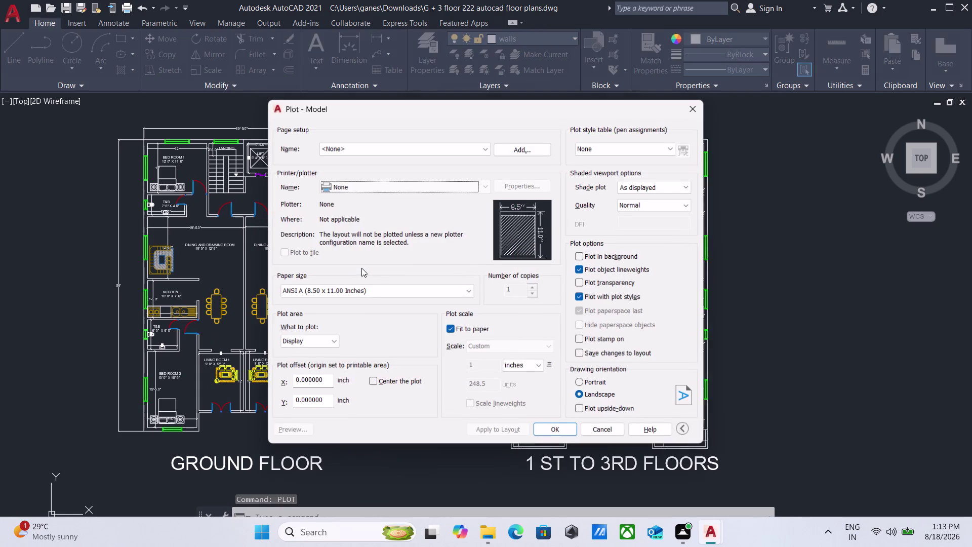
click(431, 149)
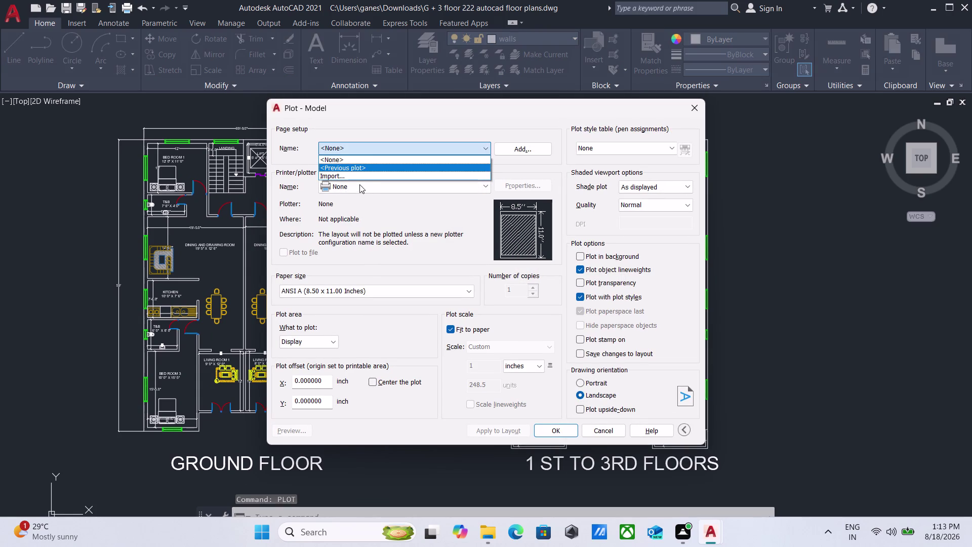
click(398, 144)
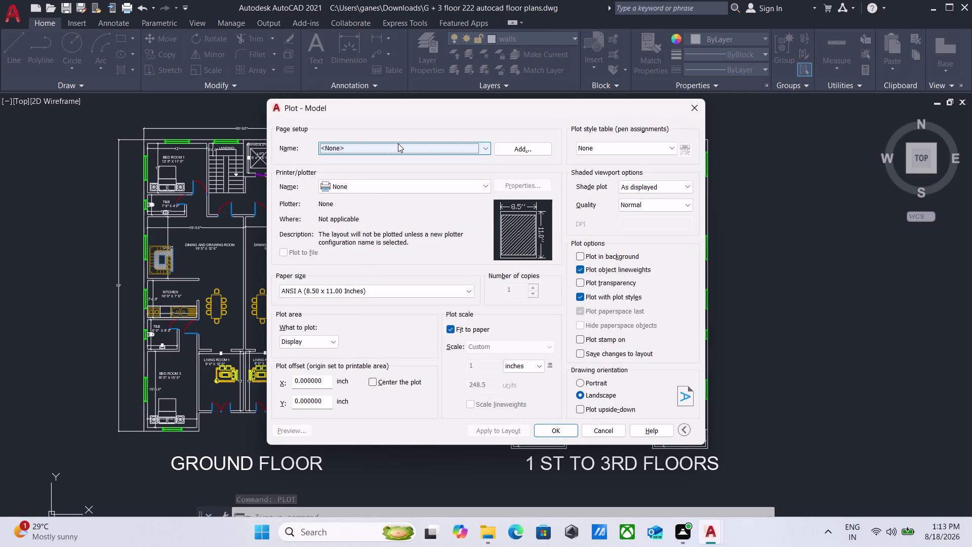
click(398, 143)
click(398, 143)
click(400, 143)
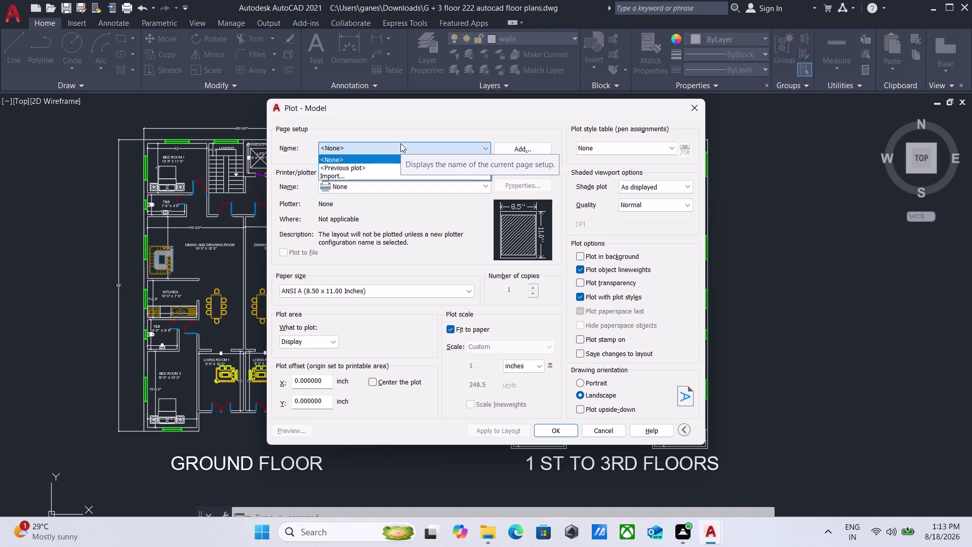
click(401, 143)
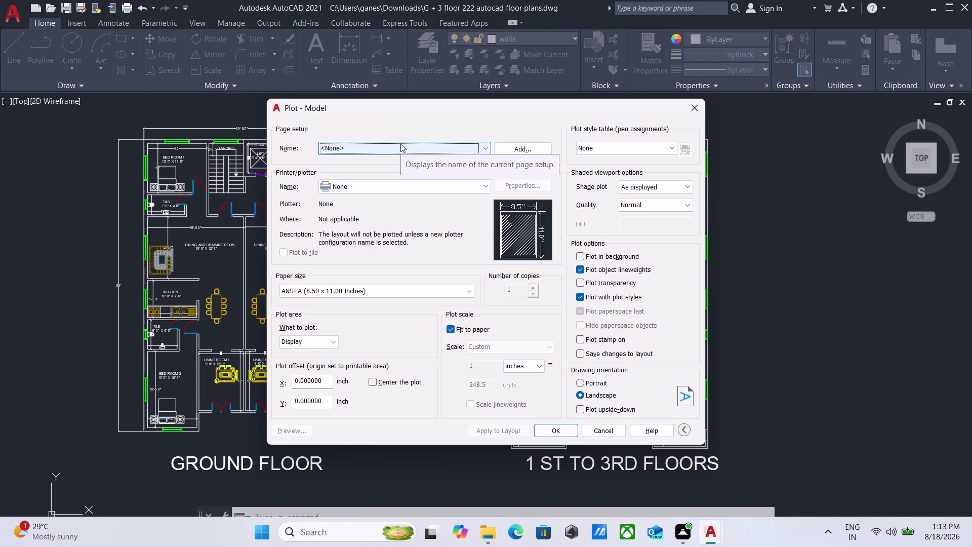
Choose the DWG To PDF.pc3 printer with ISO full bleed A3 paper.
click(373, 186)
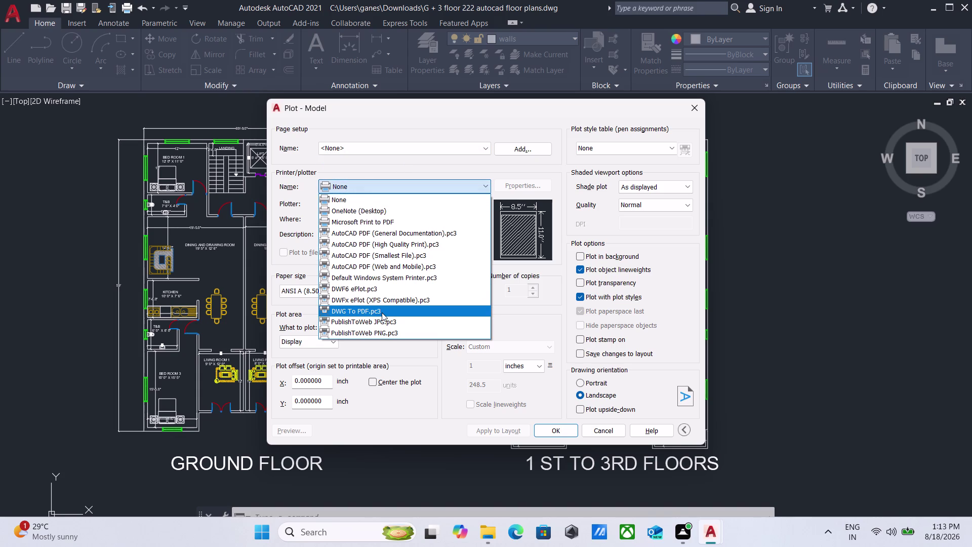
click(381, 313)
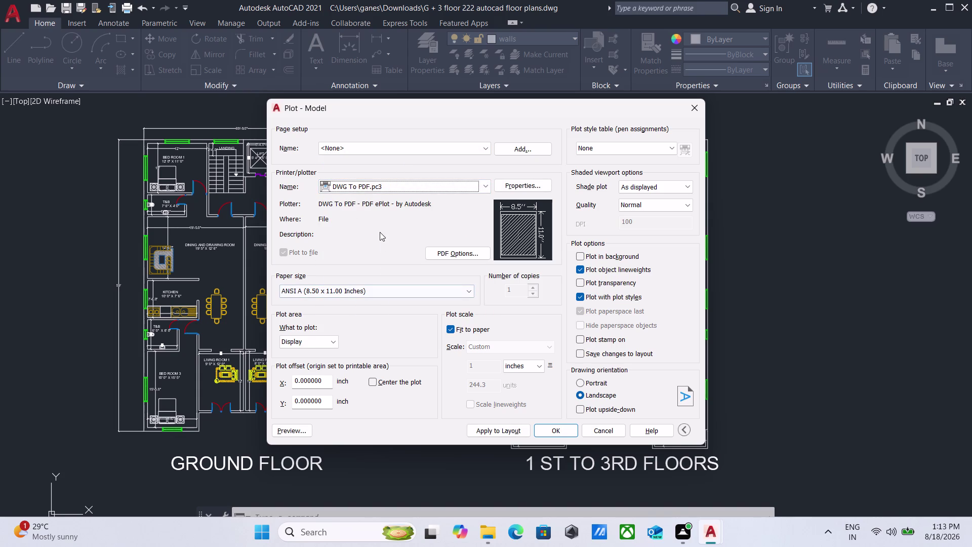
click(415, 292)
scroll(up, 3)
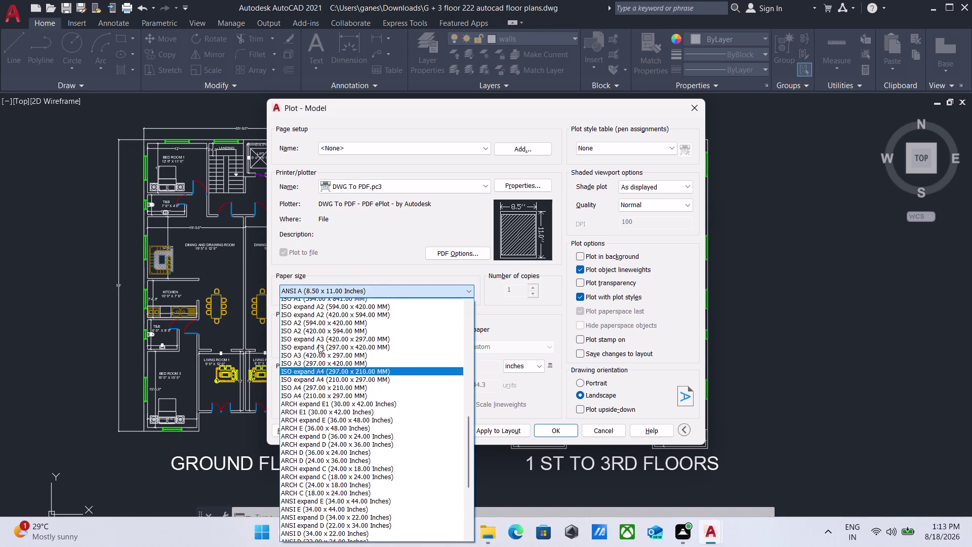
scroll(up, 3)
scroll(up, 3)
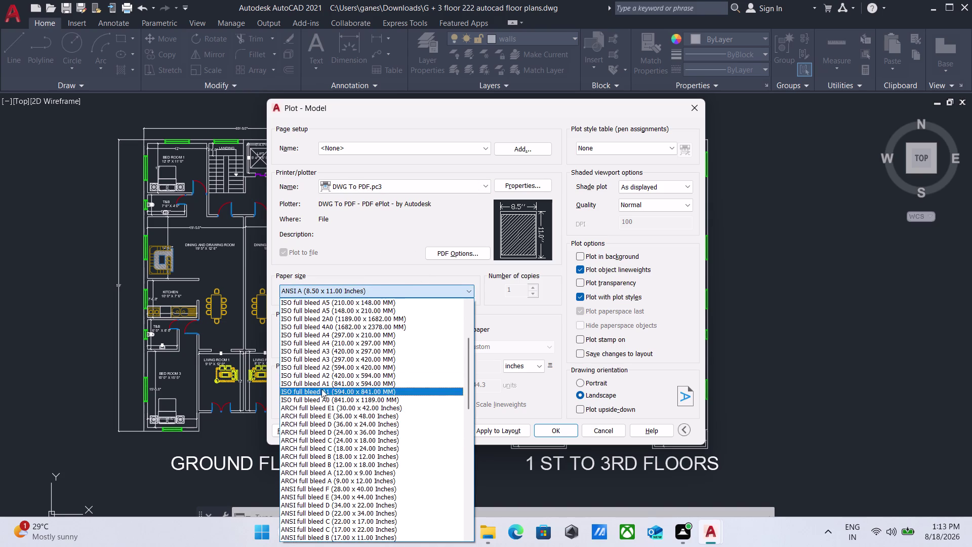
click(338, 353)
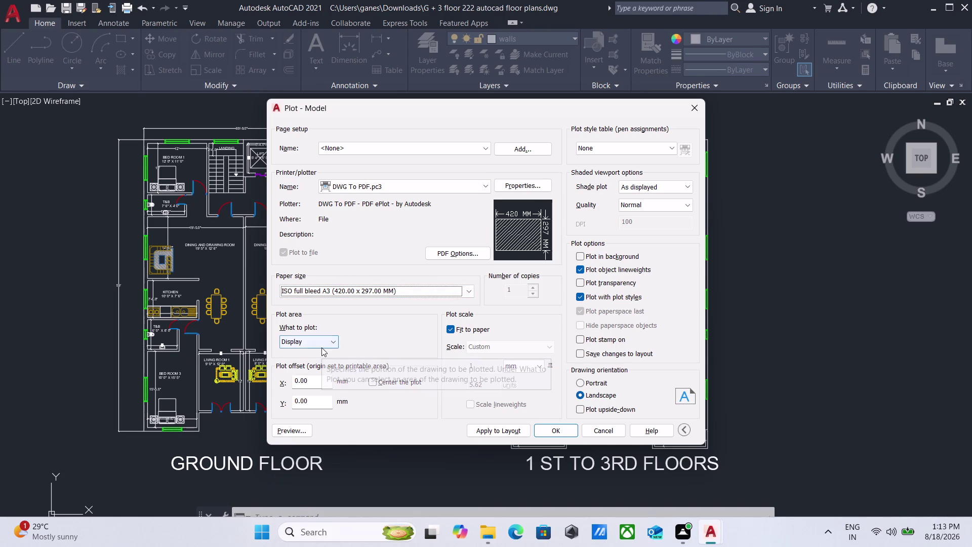
click(321, 347)
Set the plot area to a Window picked corner to corner around the plans.
click(295, 376)
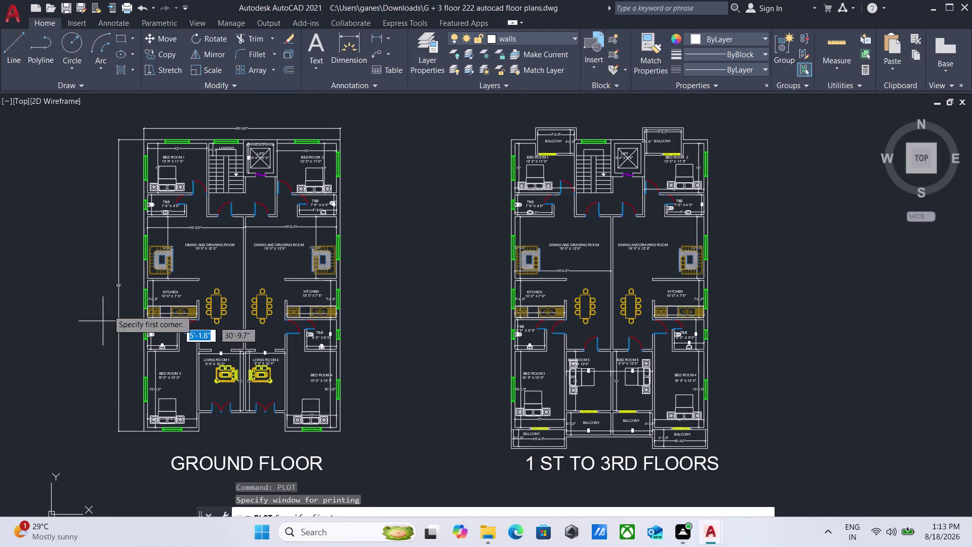
scroll(down, 3)
middle_drag(89, 195, 217, 238)
click(172, 161)
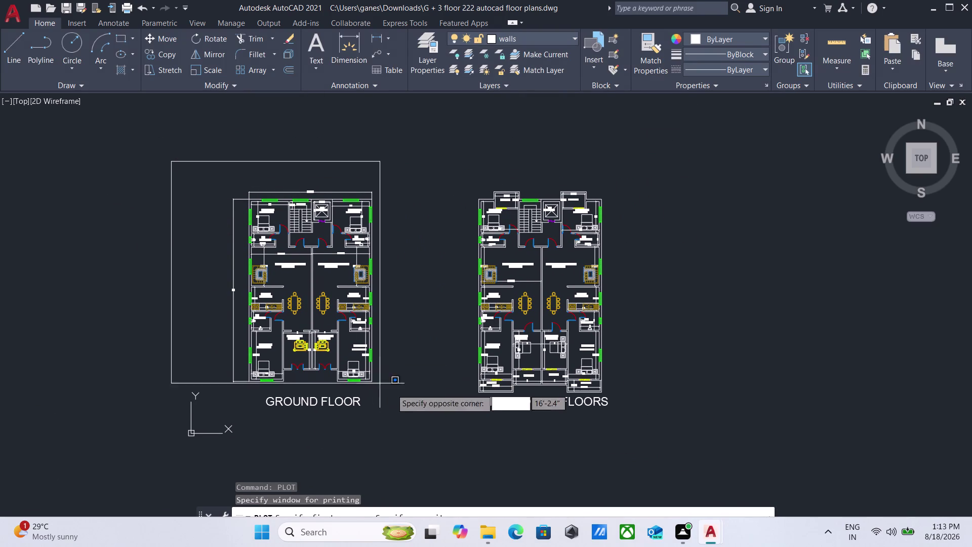
click(661, 438)
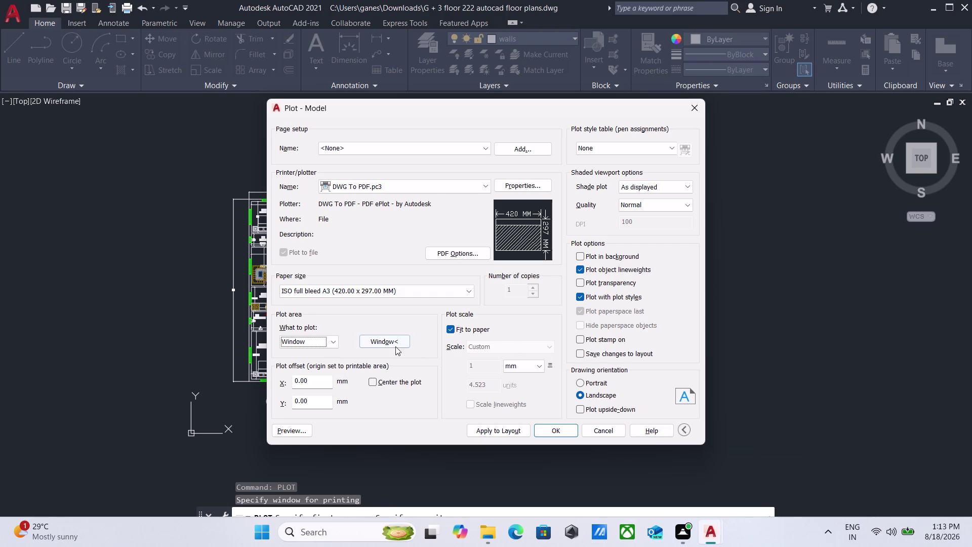
Center the plot, use the acad.ctb plot style table, and set Presentation quality.
click(378, 383)
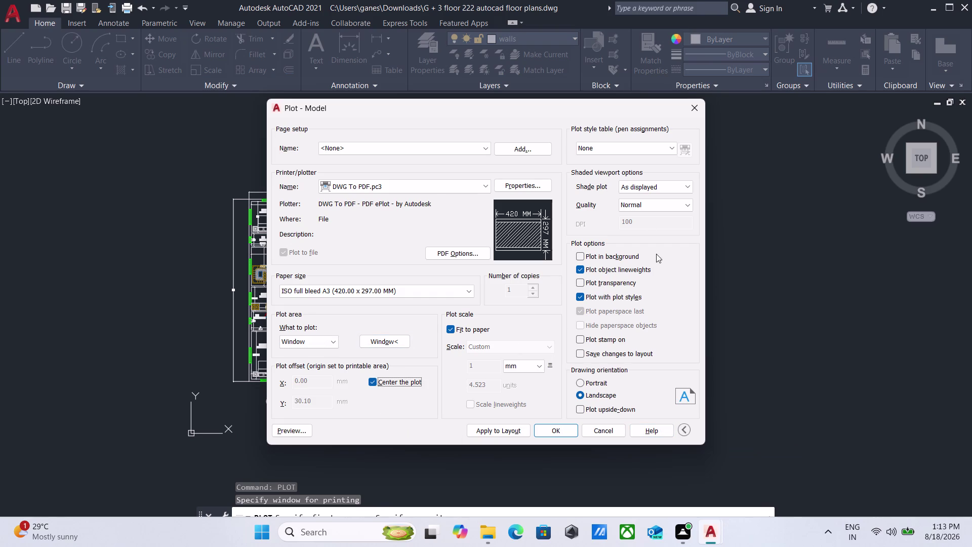
click(635, 146)
click(617, 170)
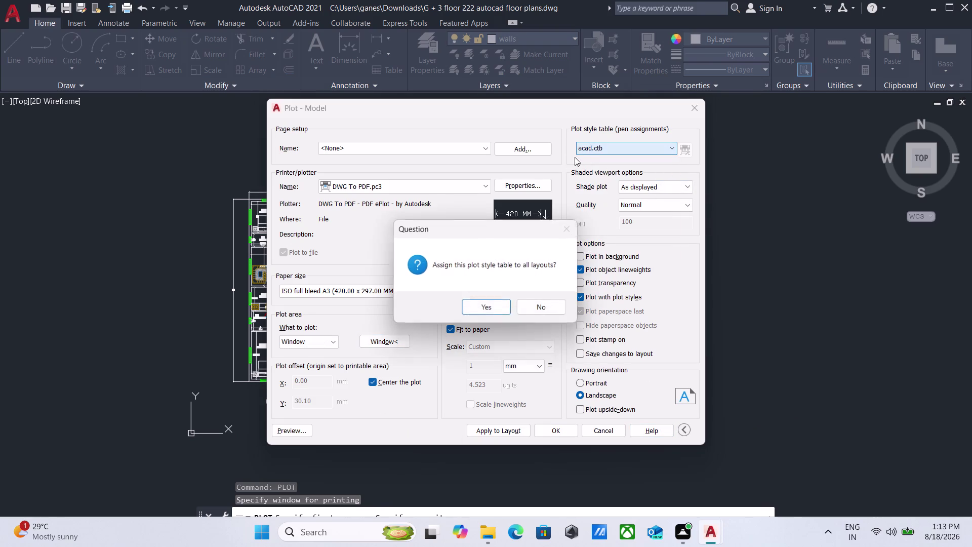
click(492, 307)
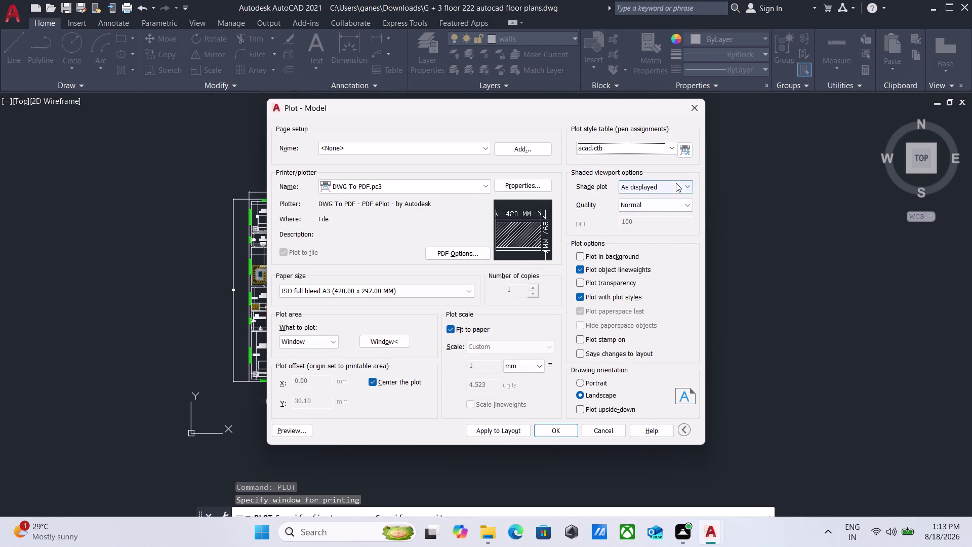
click(670, 204)
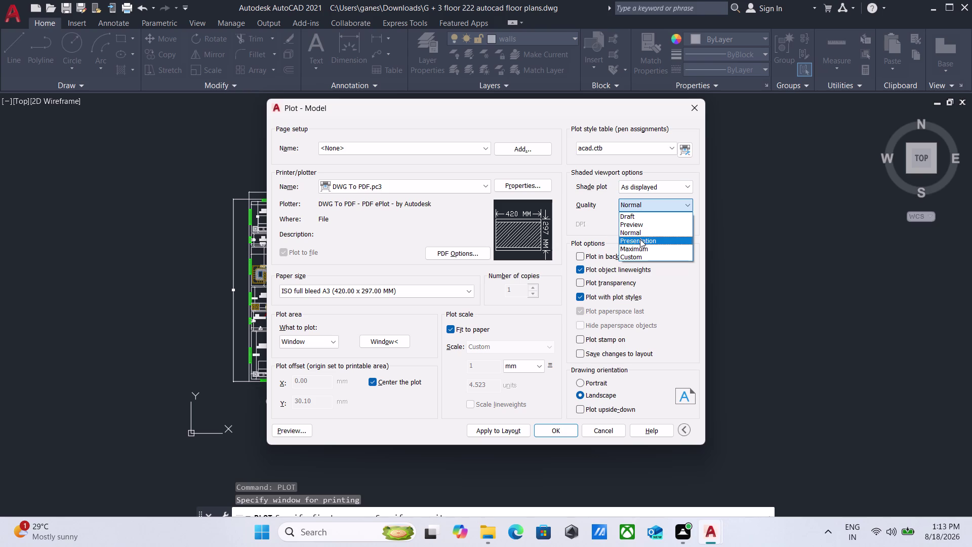
click(640, 239)
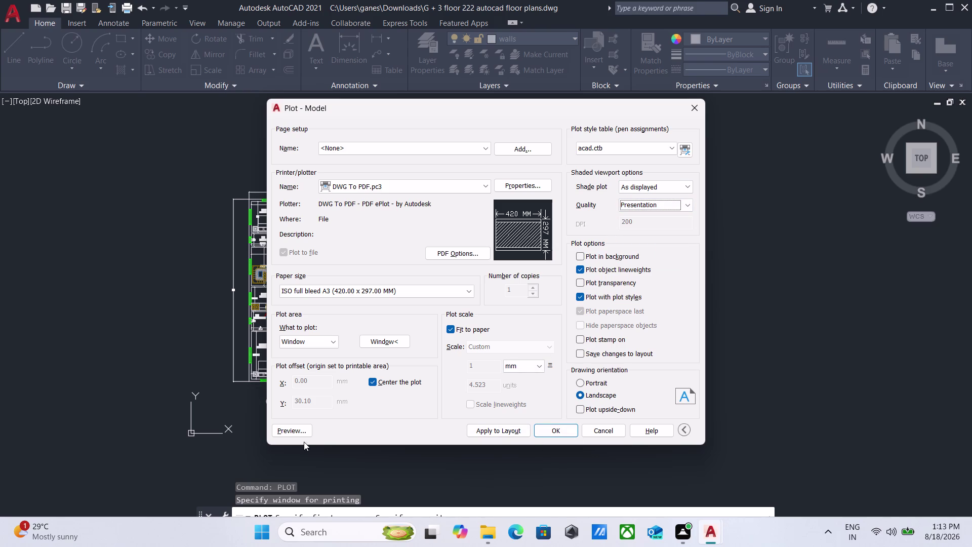
Preview the plotted sheet and pan around it.
click(296, 428)
scroll(up, 3)
scroll(up, 3)
scroll(down, 3)
middle_drag(401, 357, 561, 359)
Zoom and pan across both plans on the A3 preview, then exit to Plot.
scroll(down, 3)
scroll(up, 3)
scroll(up, 3)
scroll(down, 3)
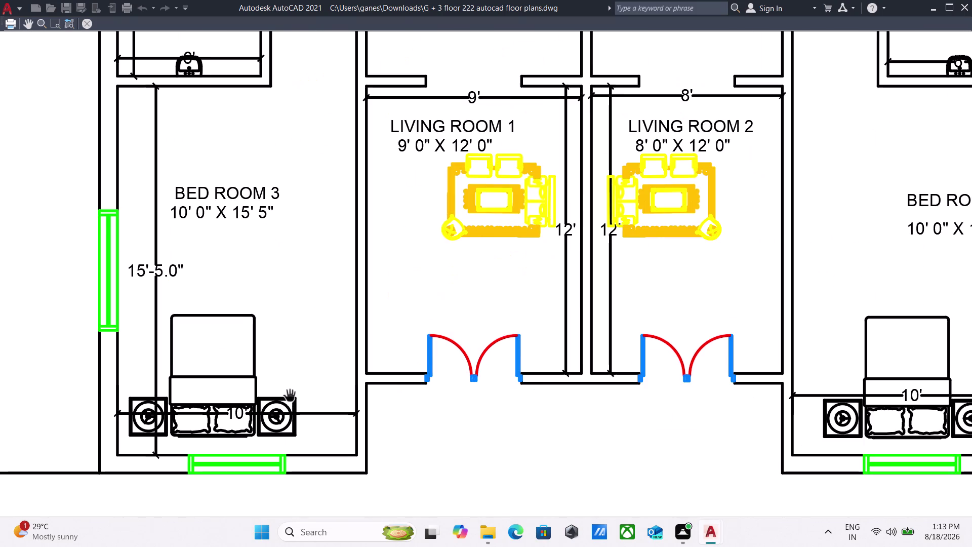
scroll(down, 3)
middle_drag(388, 333, 325, 397)
scroll(down, 3)
scroll(up, 3)
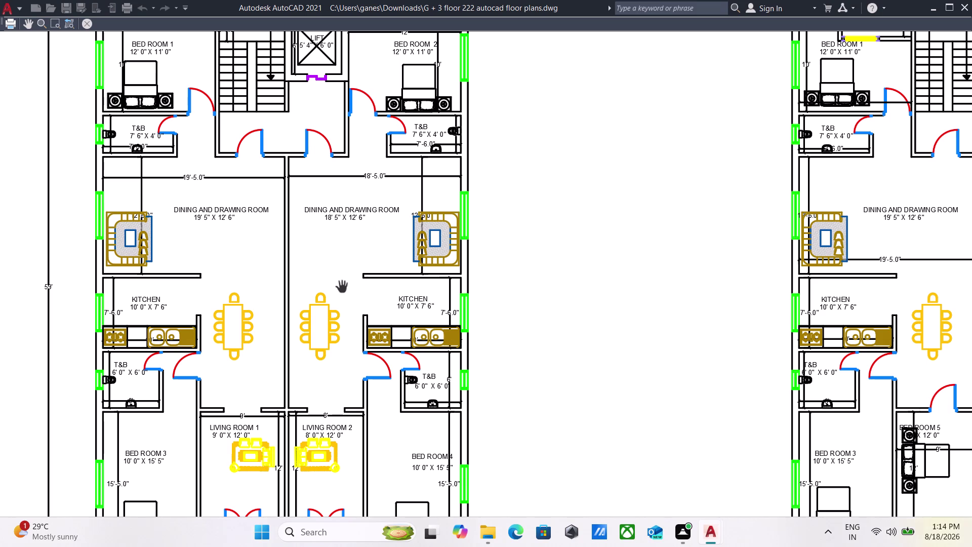
scroll(down, 3)
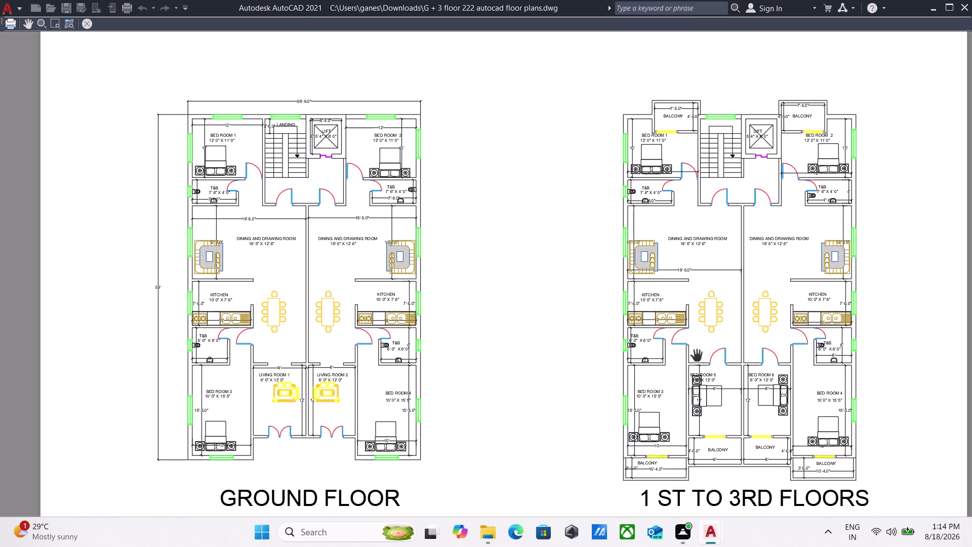
middle_drag(697, 356, 515, 321)
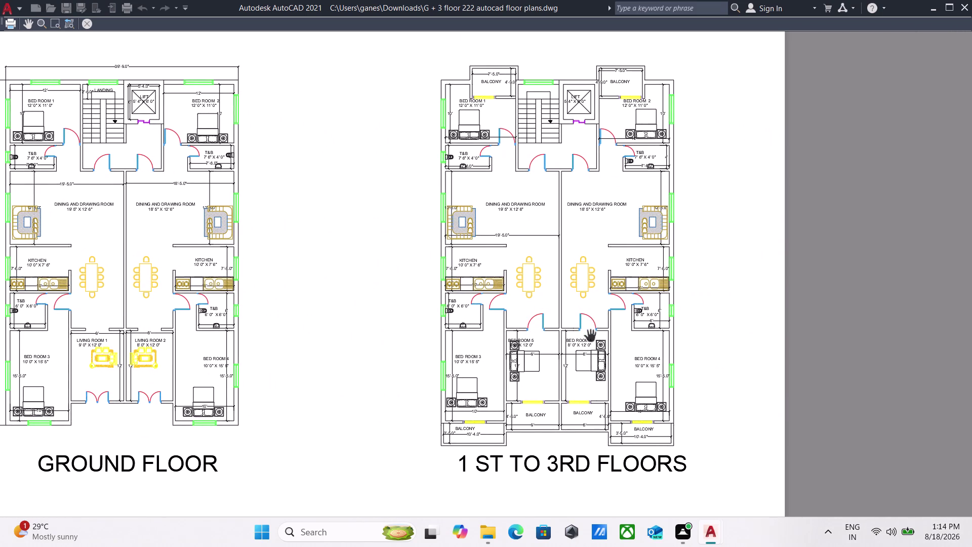
scroll(up, 3)
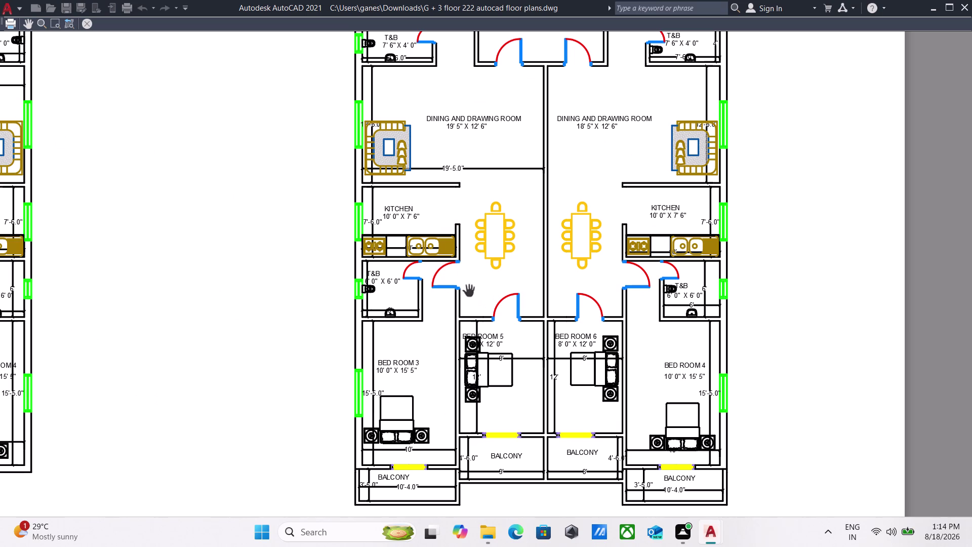
scroll(down, 3)
scroll(up, 3)
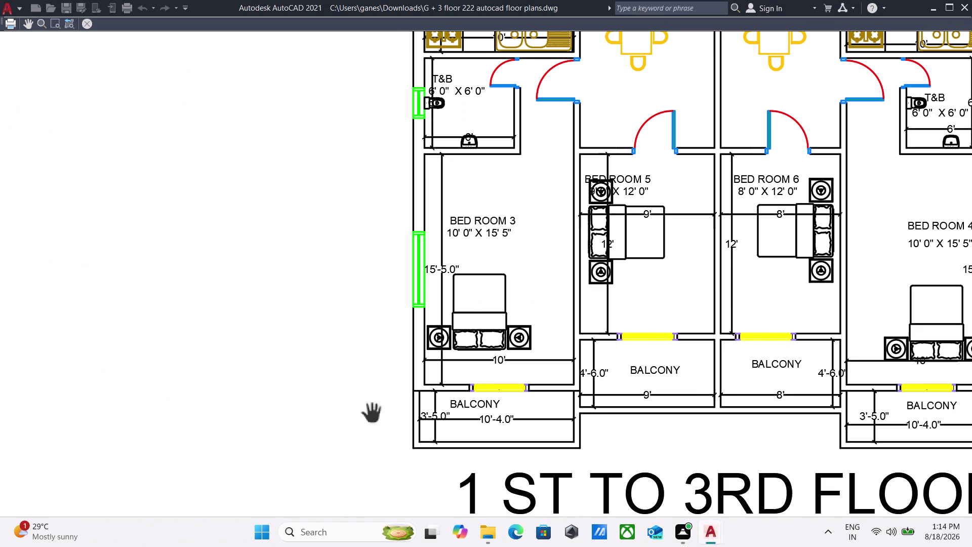
scroll(down, 3)
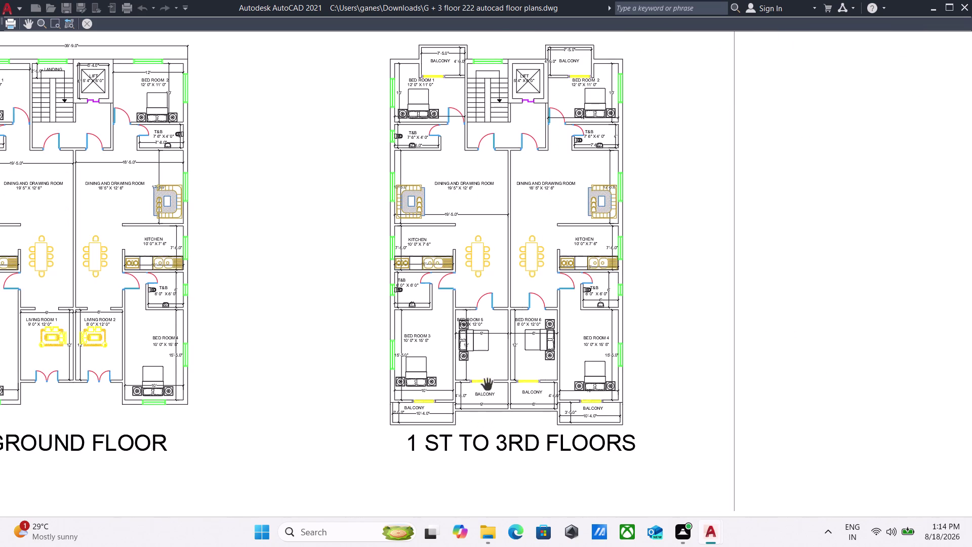
scroll(down, 3)
middle_drag(344, 330, 462, 390)
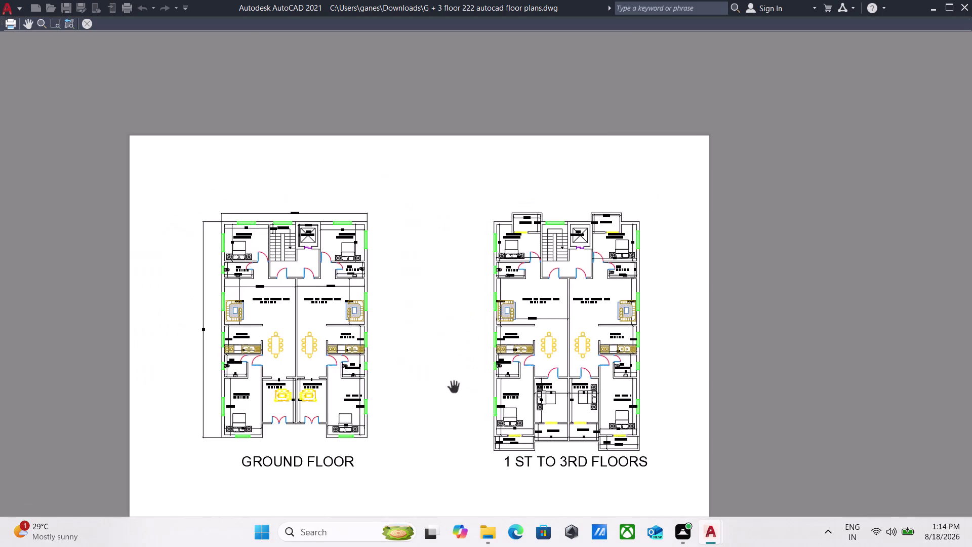
scroll(up, 3)
scroll(down, 3)
scroll(up, 3)
scroll(down, 3)
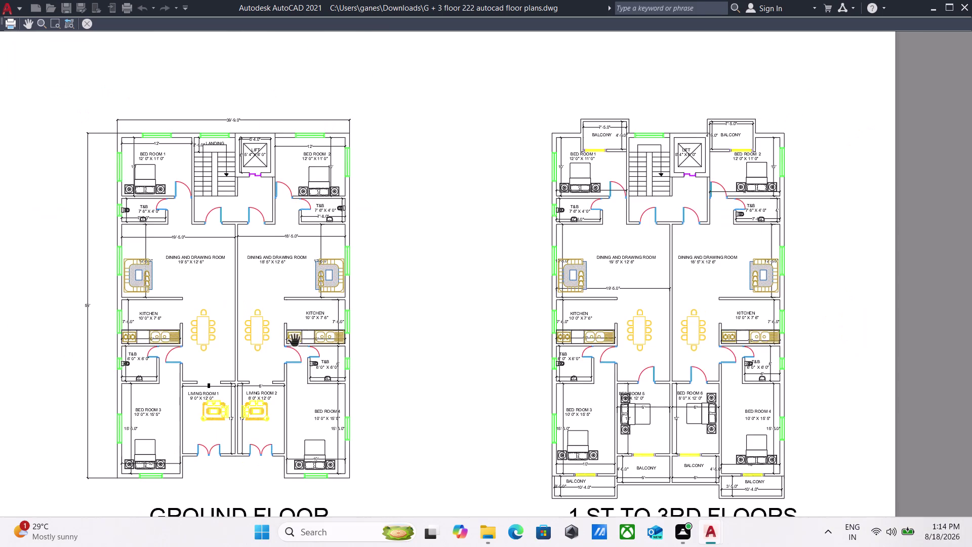
middle_drag(294, 340, 346, 391)
scroll(up, 3)
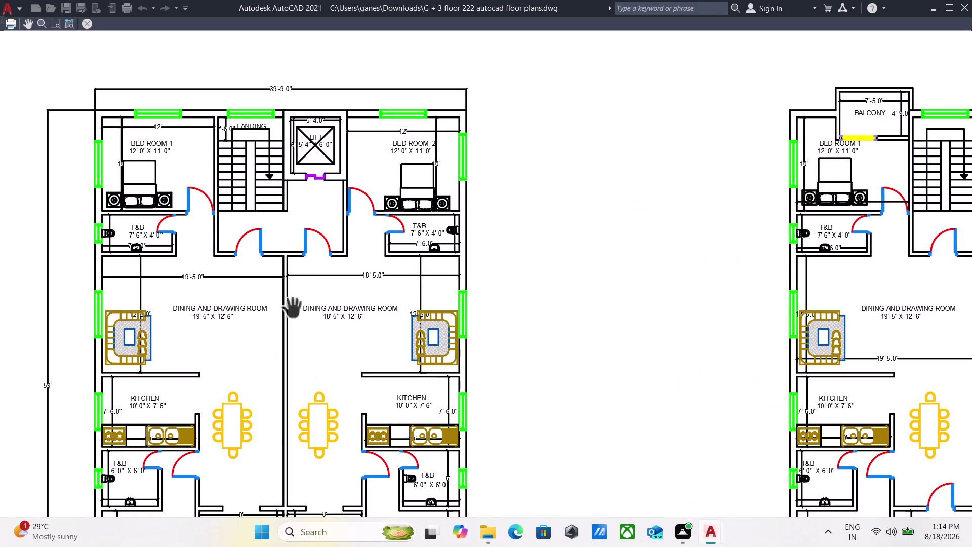
scroll(down, 3)
scroll(down, 3)
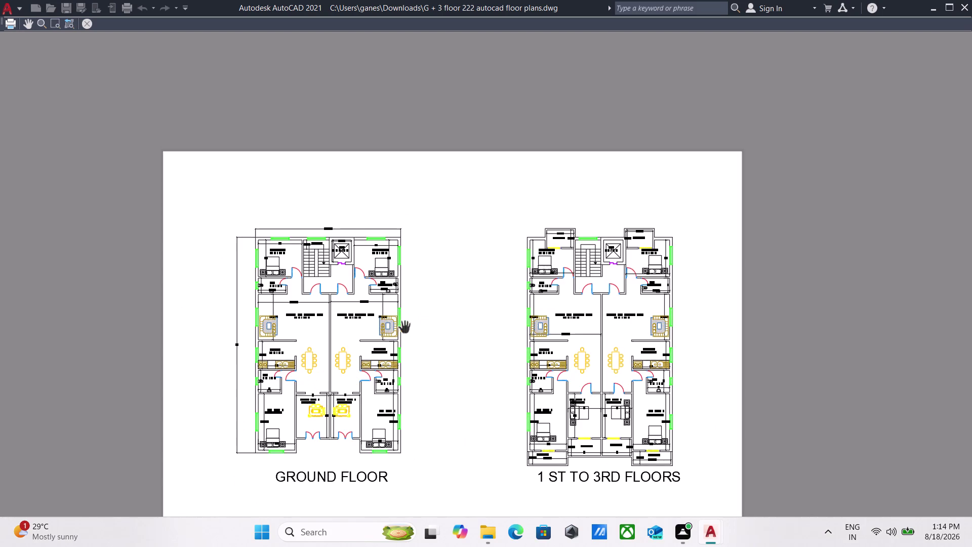
scroll(up, 3)
middle_drag(451, 341, 393, 297)
scroll(down, 3)
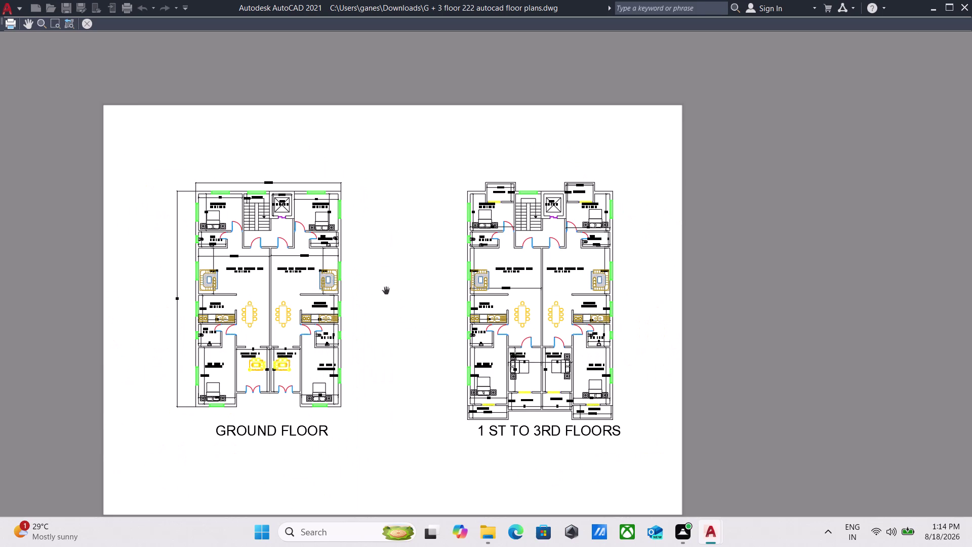
right_click(386, 291)
click(390, 299)
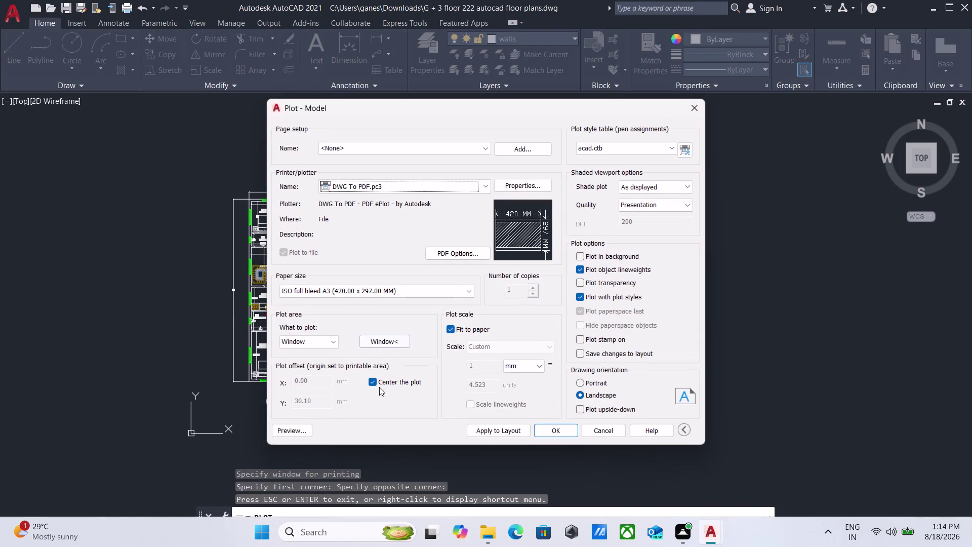
Plot to 'G + 3 floor 222 autocad floor plans-Model.pdf' in Documents.
click(556, 431)
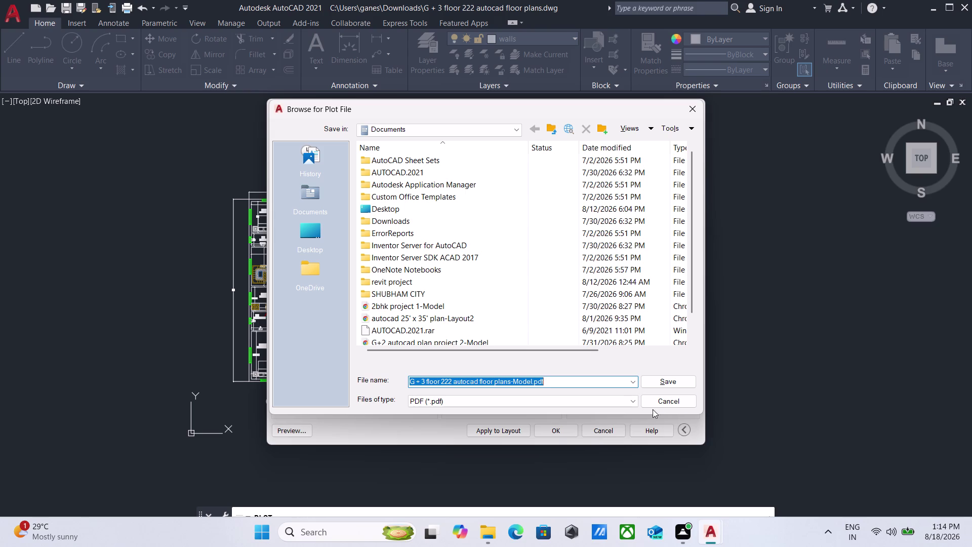
click(663, 380)
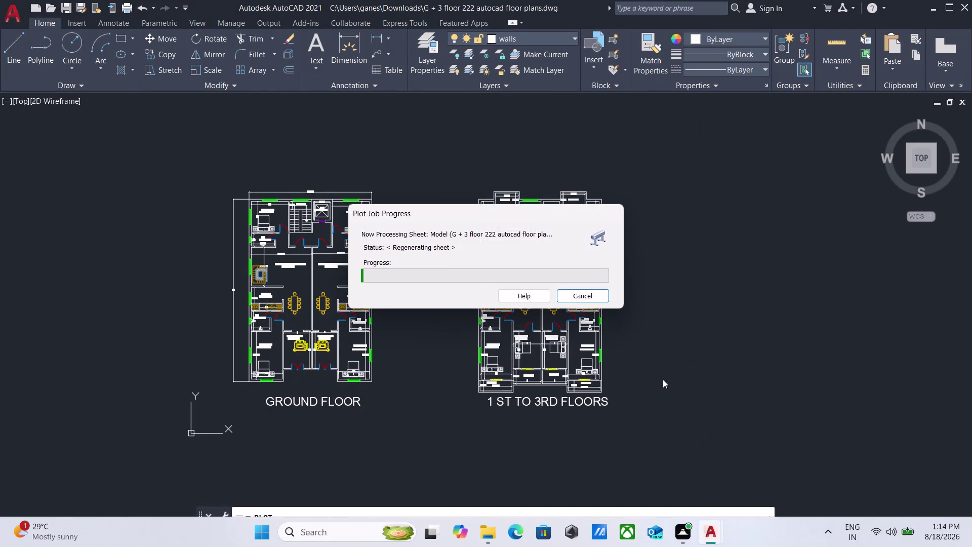